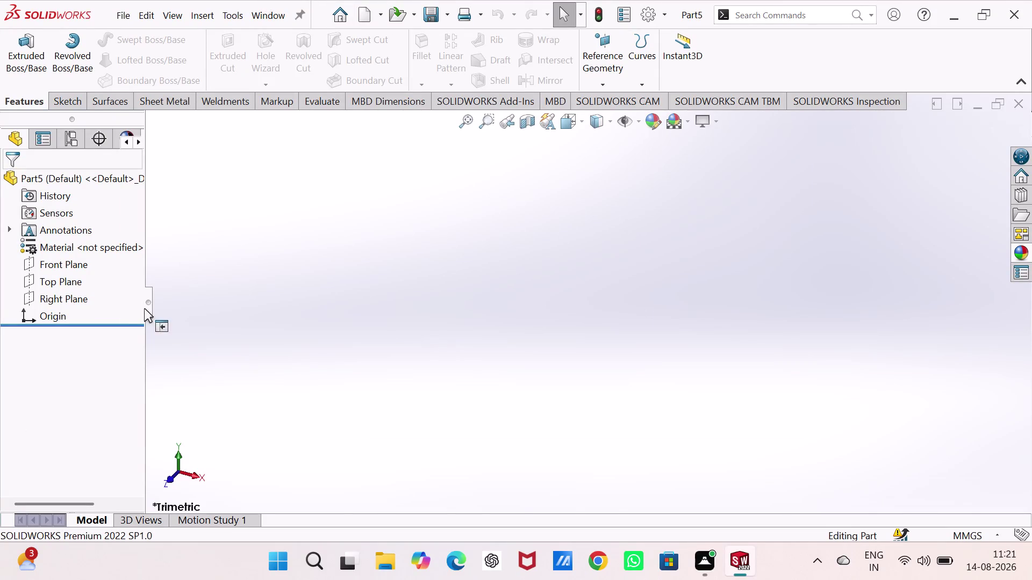
Draw a six-sided polygon centred at the origin in a new Top Plane sketch.
click(82, 283)
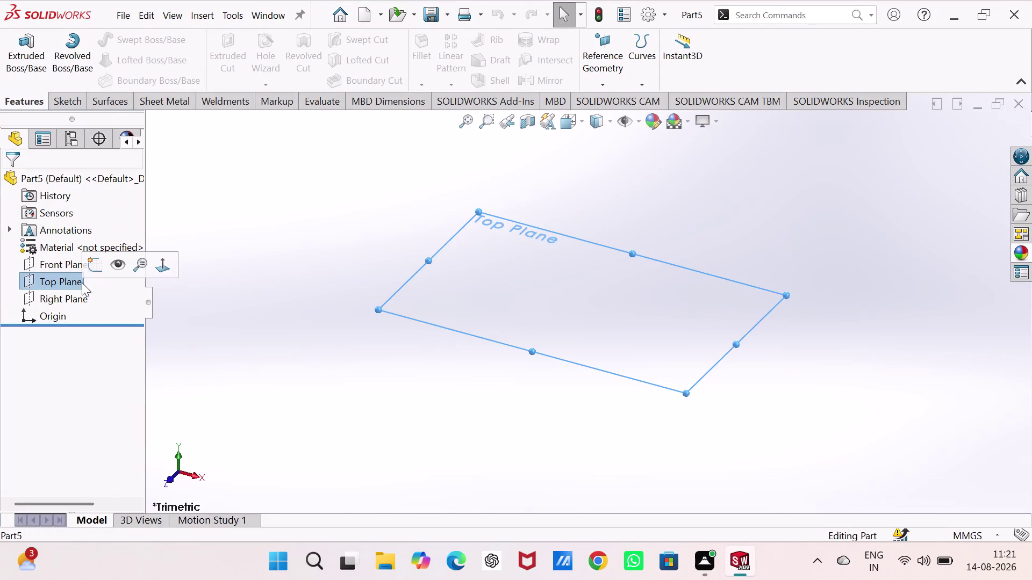
click(90, 262)
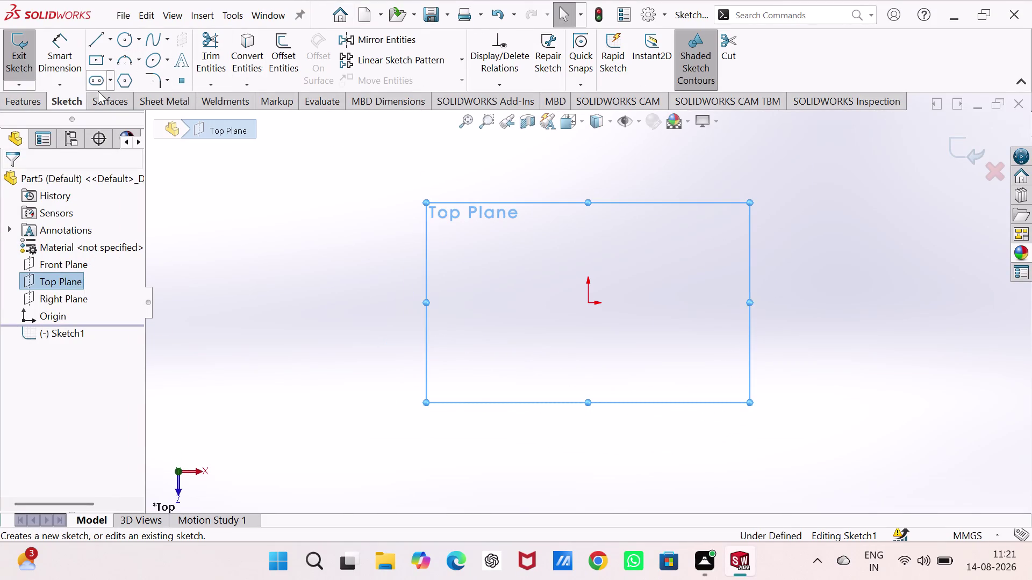
click(129, 81)
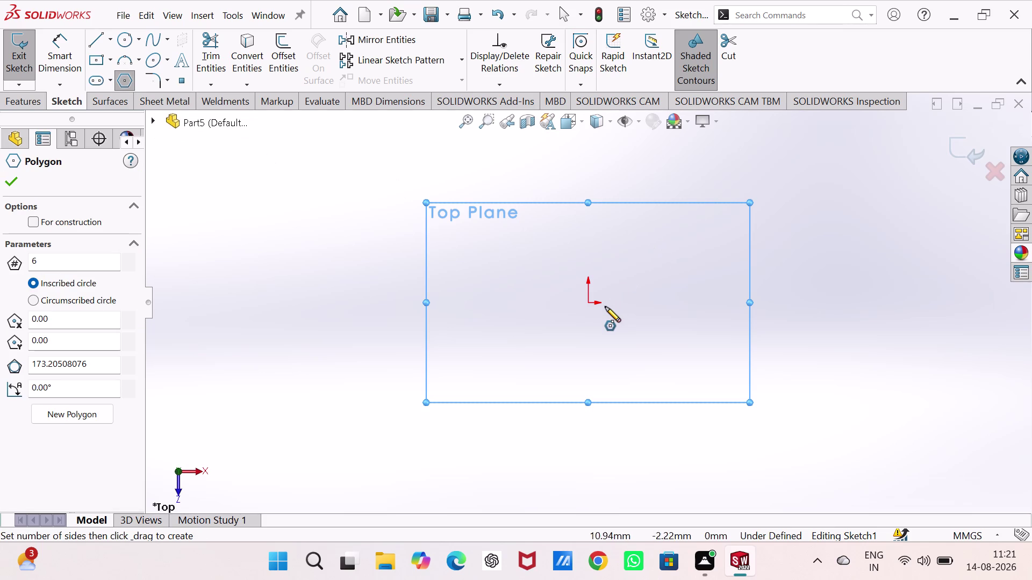
click(589, 302)
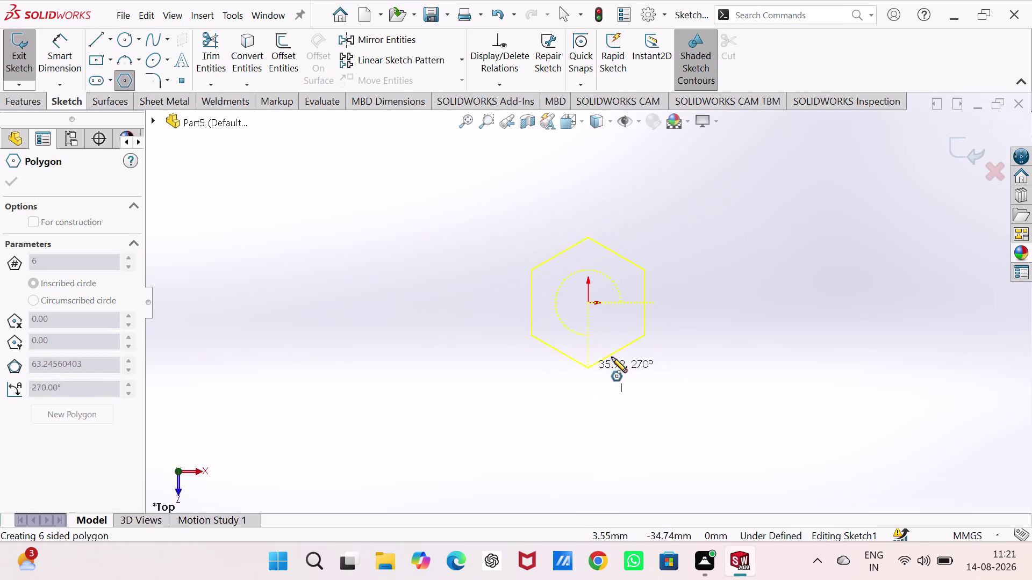
click(668, 305)
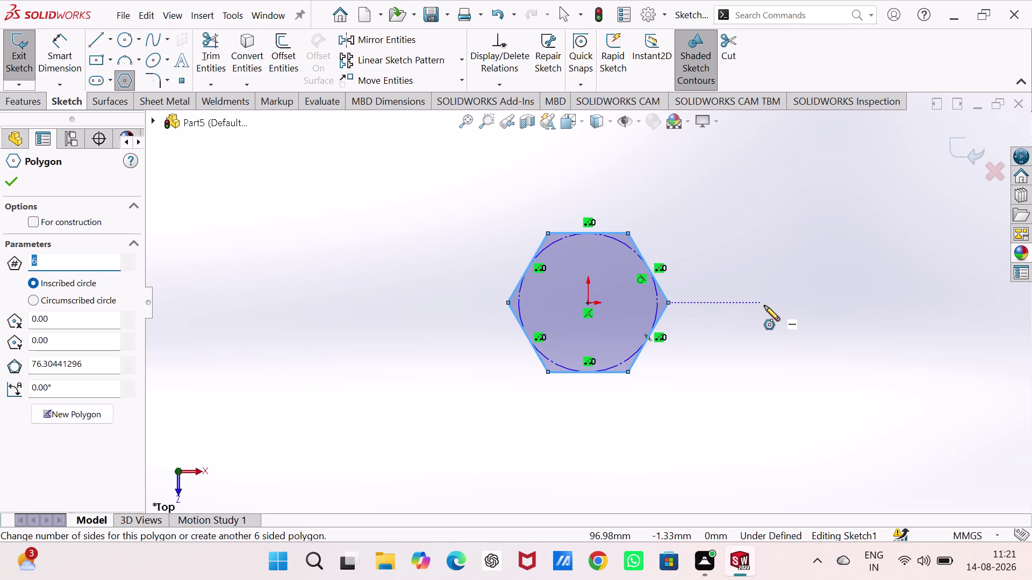
right_drag(765, 277, 774, 66)
Dimension the hexagon's bottom side at 10 mm.
click(611, 373)
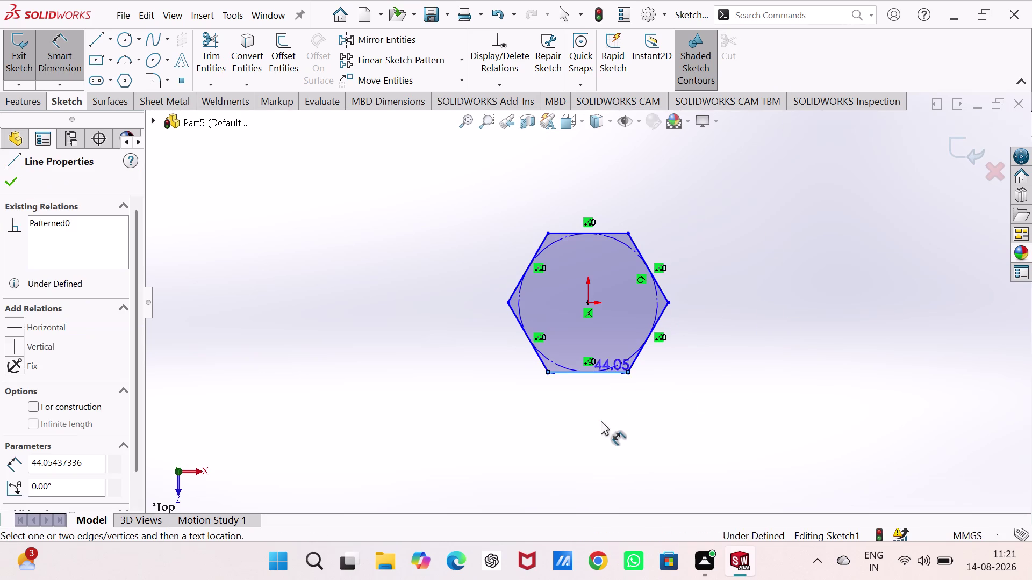
click(597, 427)
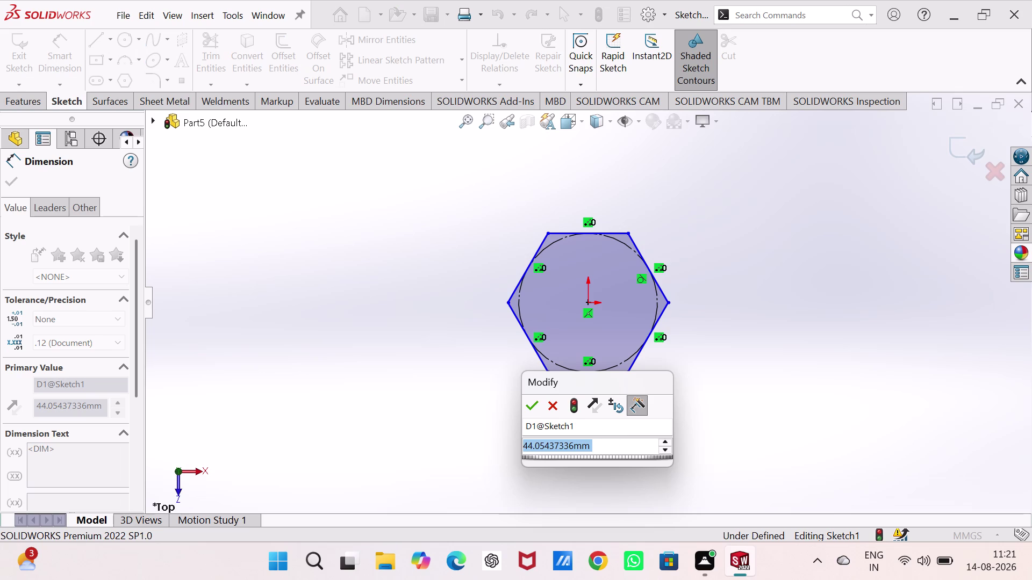
text(10)
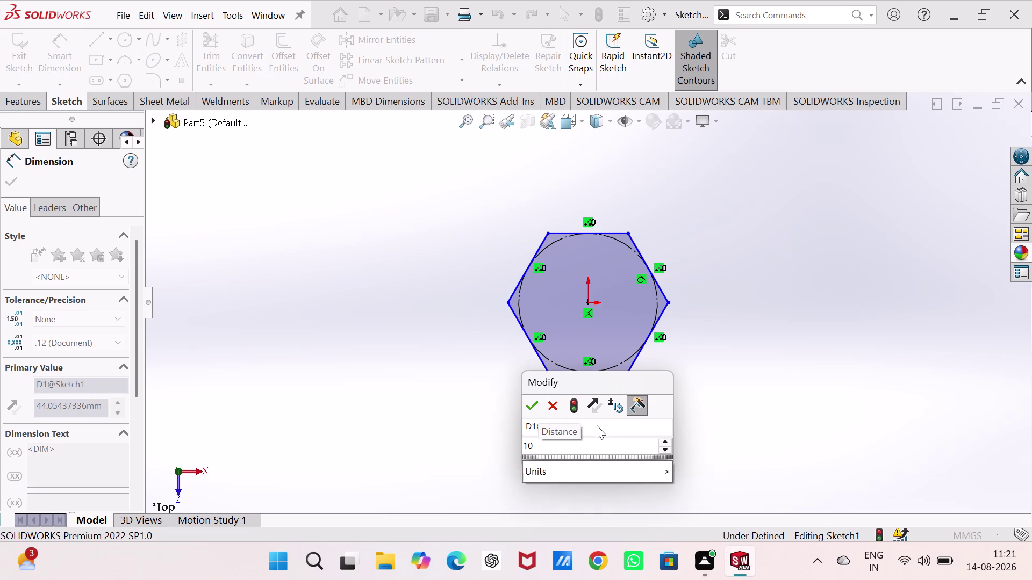
key(Return)
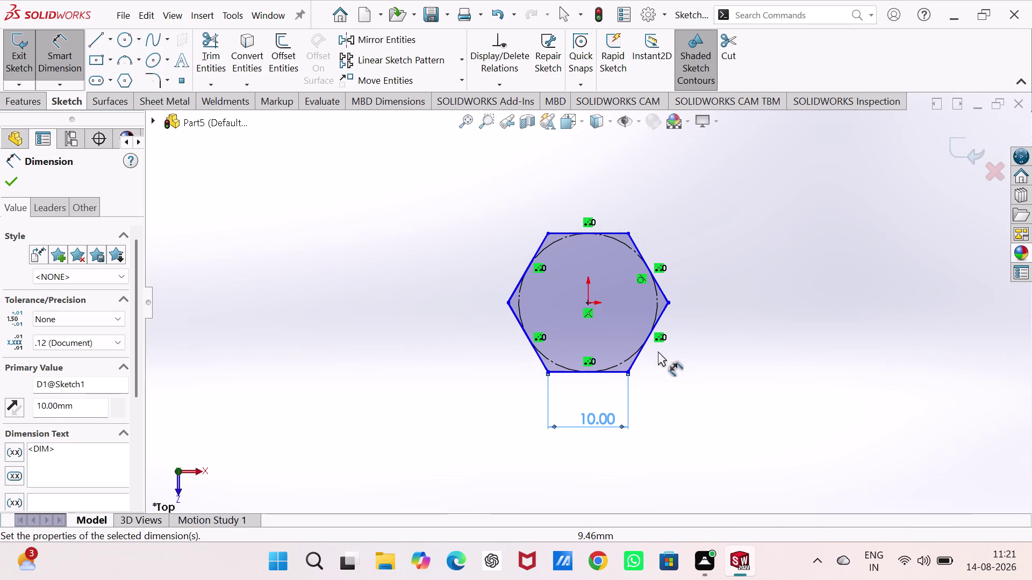
key(Escape)
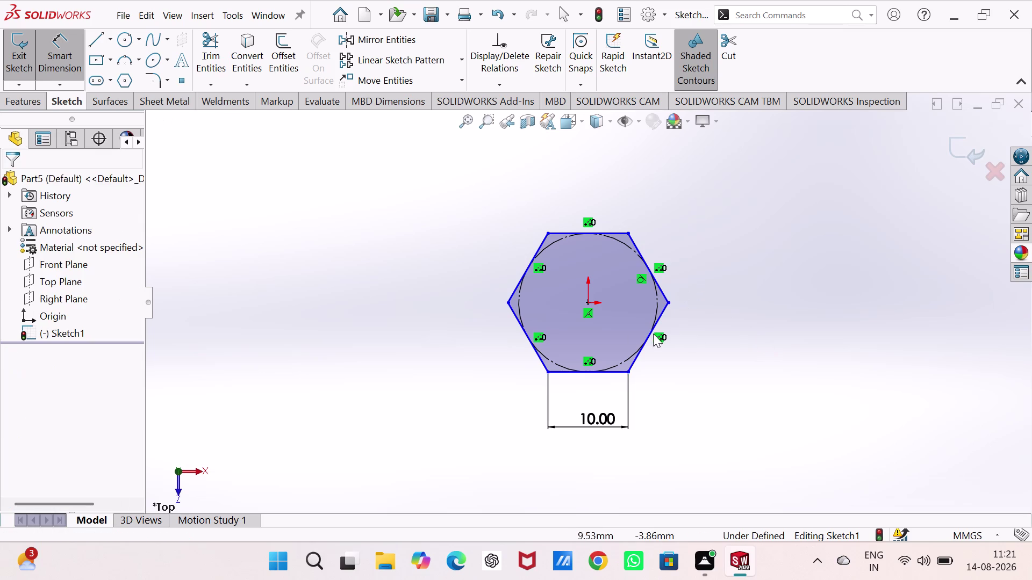
Select the hexagon's sides and a sketch point, then clear the selection.
click(584, 304)
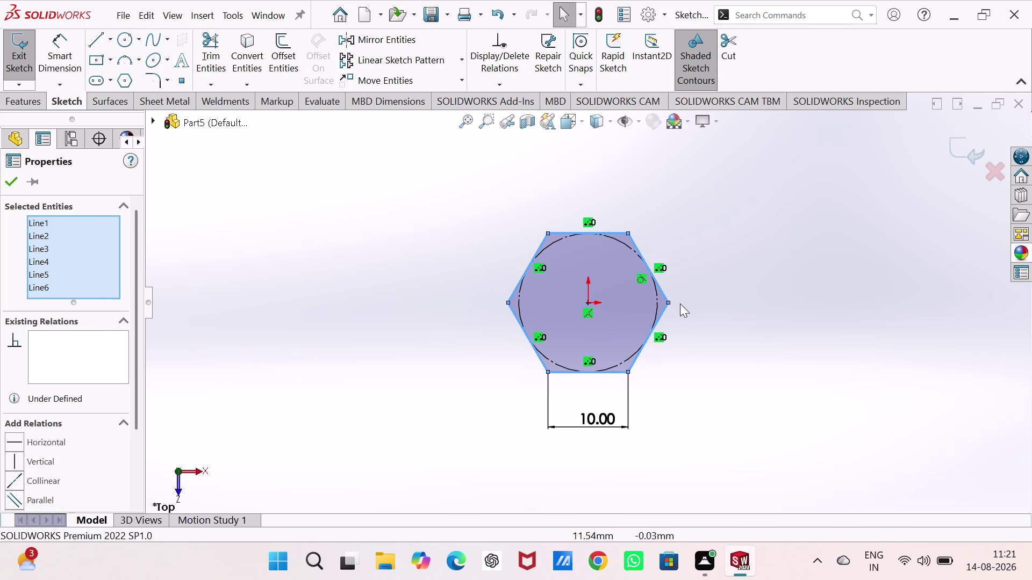
click(667, 304)
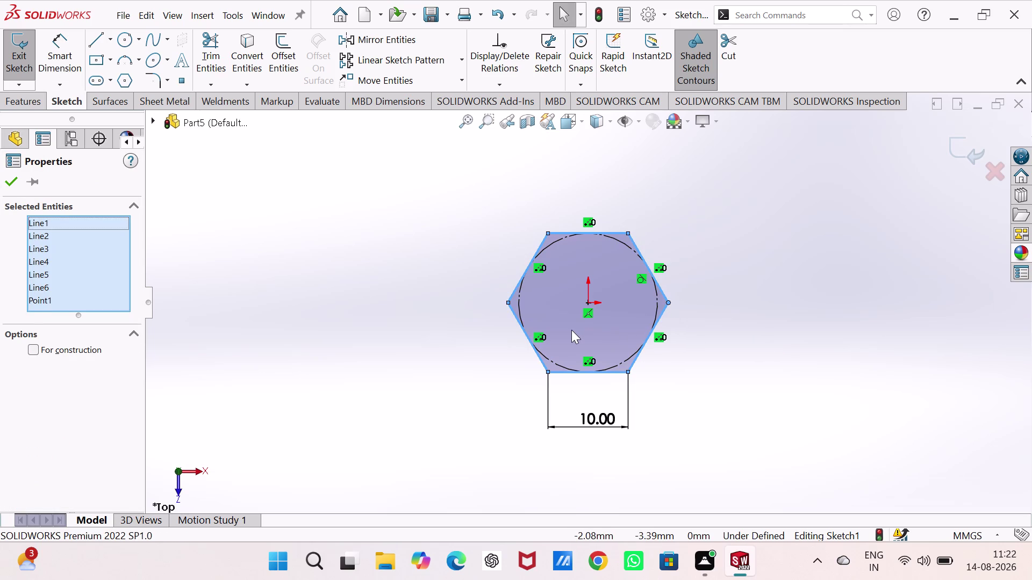
key(Escape)
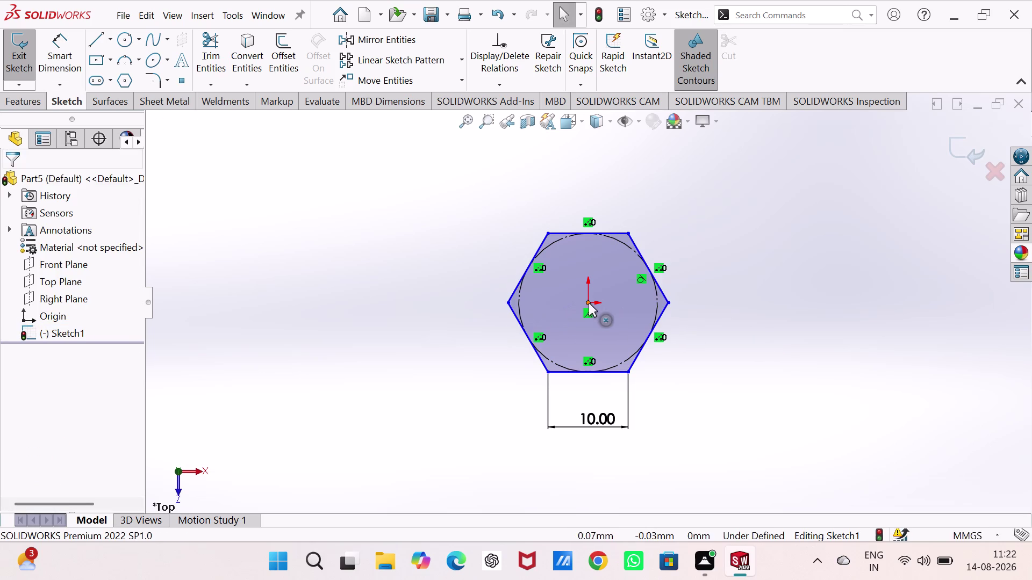
click(587, 303)
key(Escape)
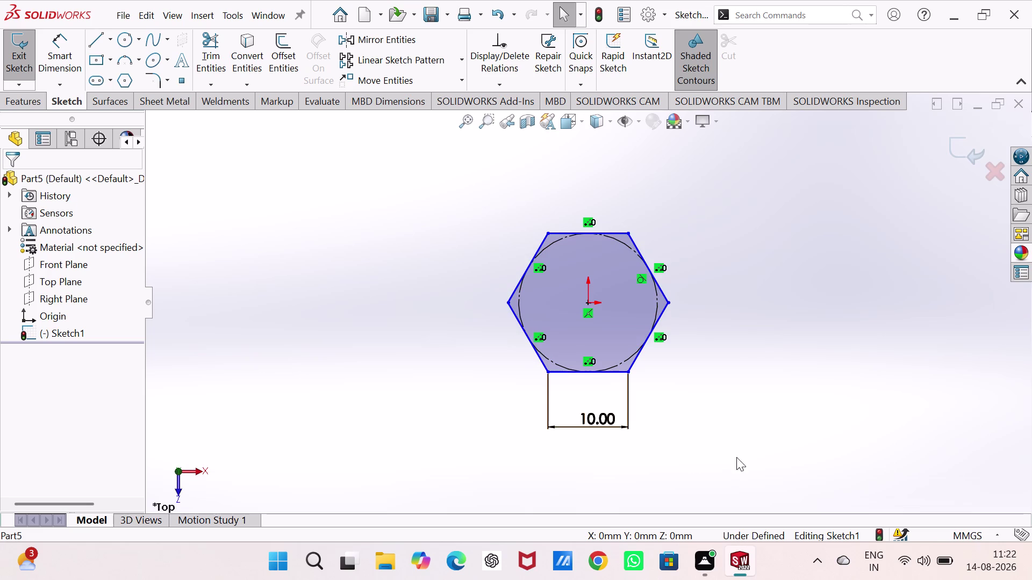
right_drag(896, 284, 866, 186)
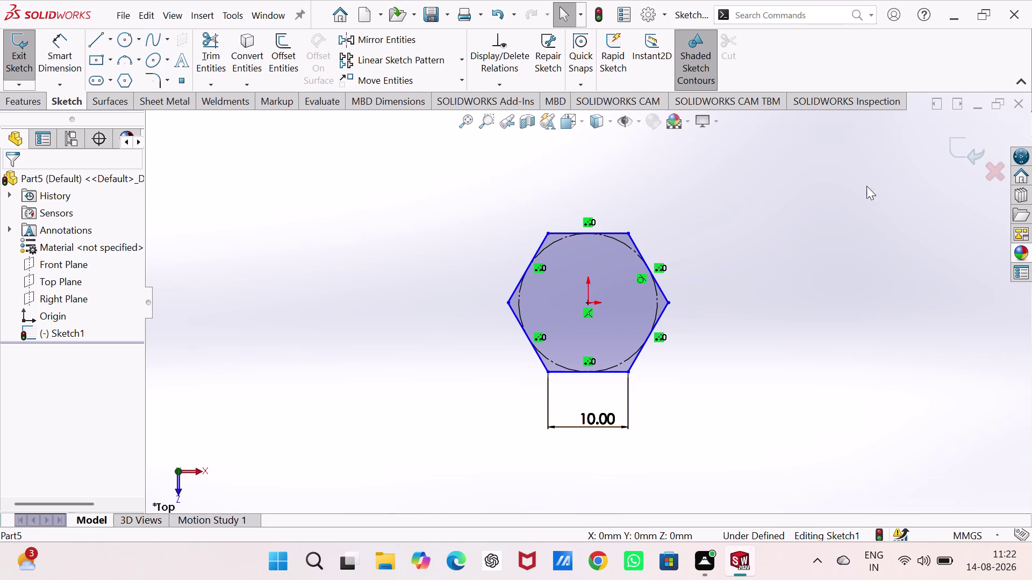
Cancel an origin-to-corner dimension and undo the 10 mm side dimension, restoring 44.05.
right_drag(866, 186, 782, 55)
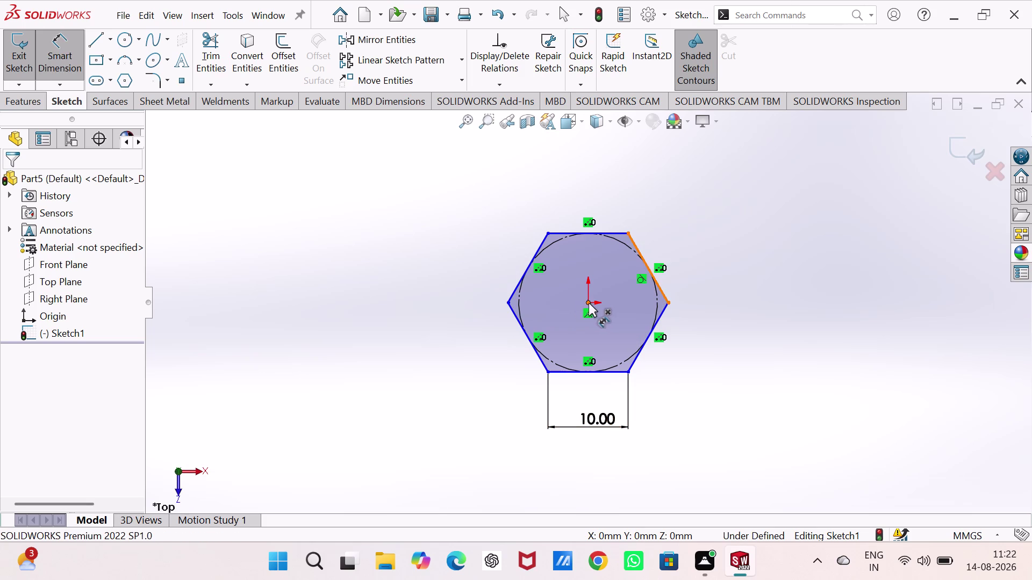
click(589, 303)
click(670, 301)
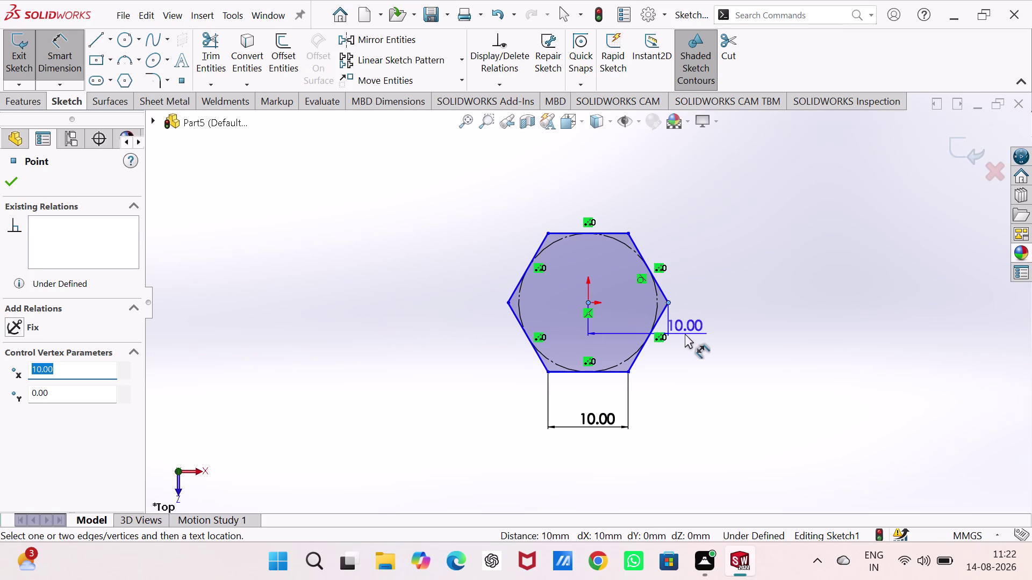
key(Escape)
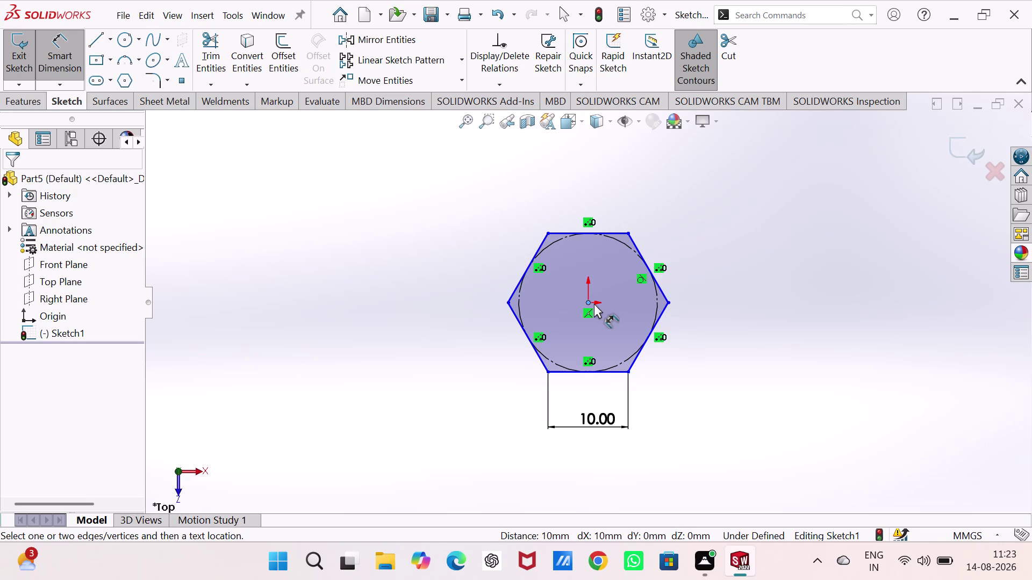
key(ctrl+z)
Remove the 44.05 side dimension with an undo.
scroll(up, 3)
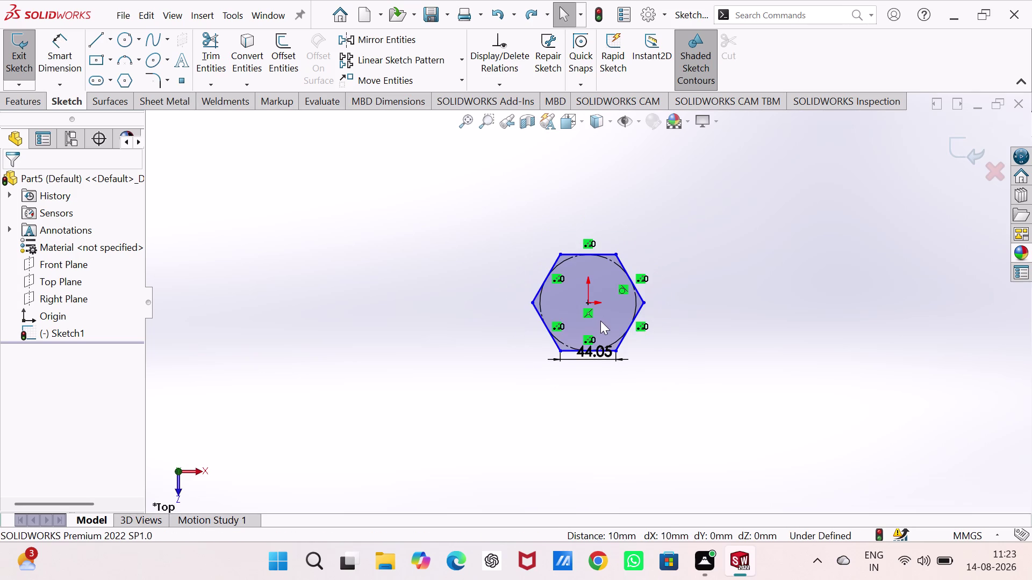
scroll(up, 3)
scroll(down, 3)
scroll(down, 3)
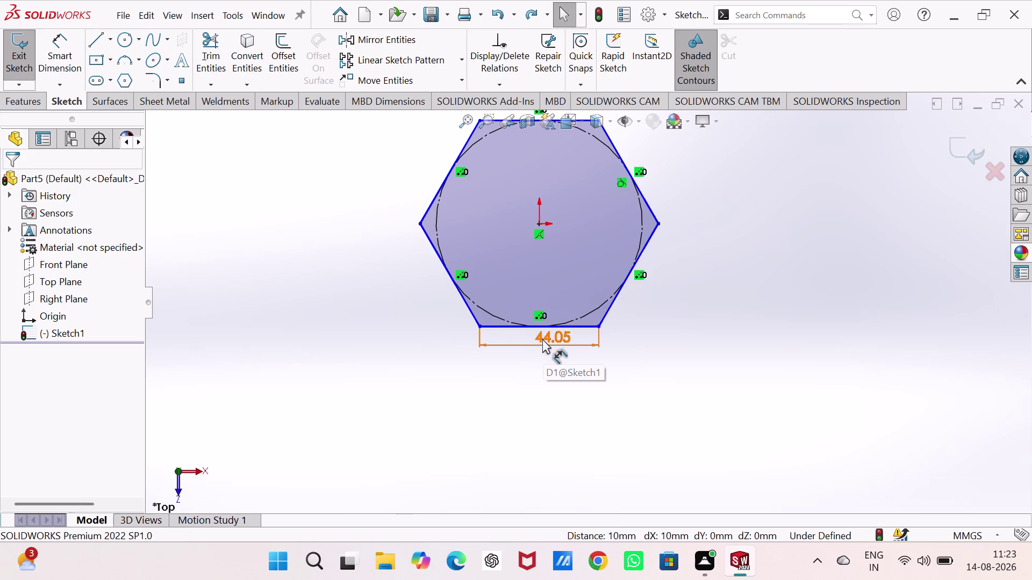
key(ctrl+z)
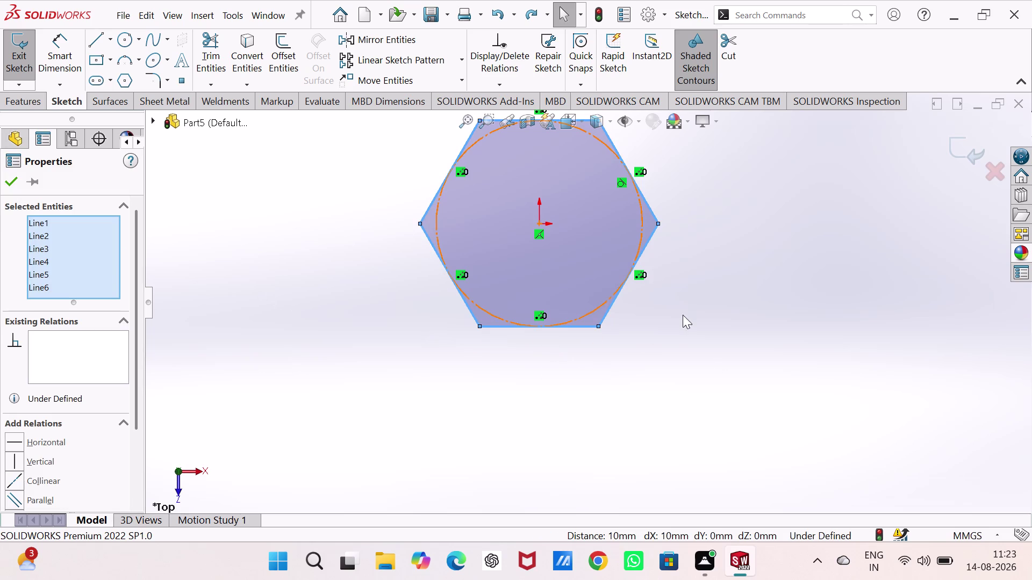
Dimension the hexagon's left and right corners 10 mm apart.
right_drag(365, 366, 322, 129)
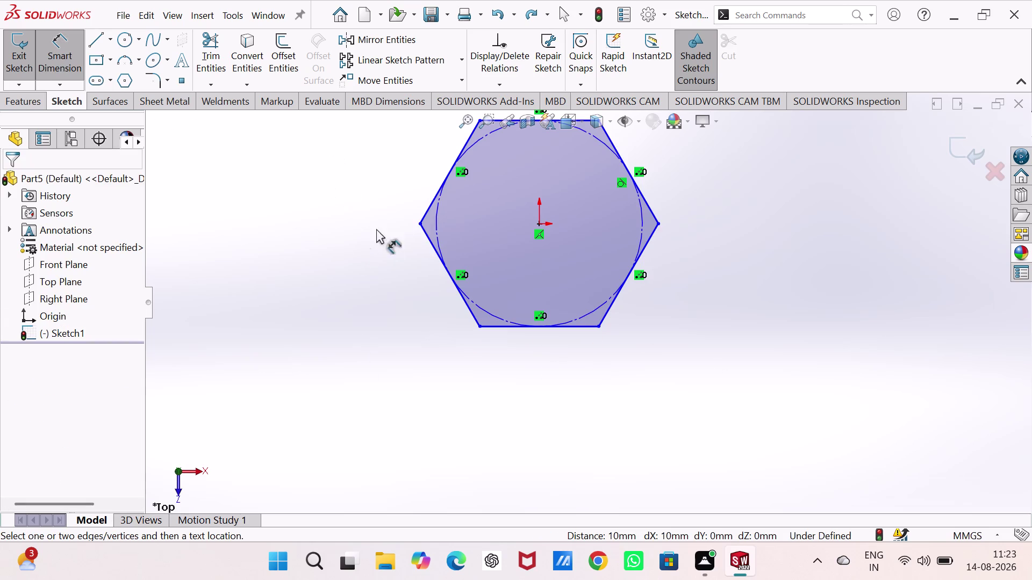
click(419, 223)
click(658, 224)
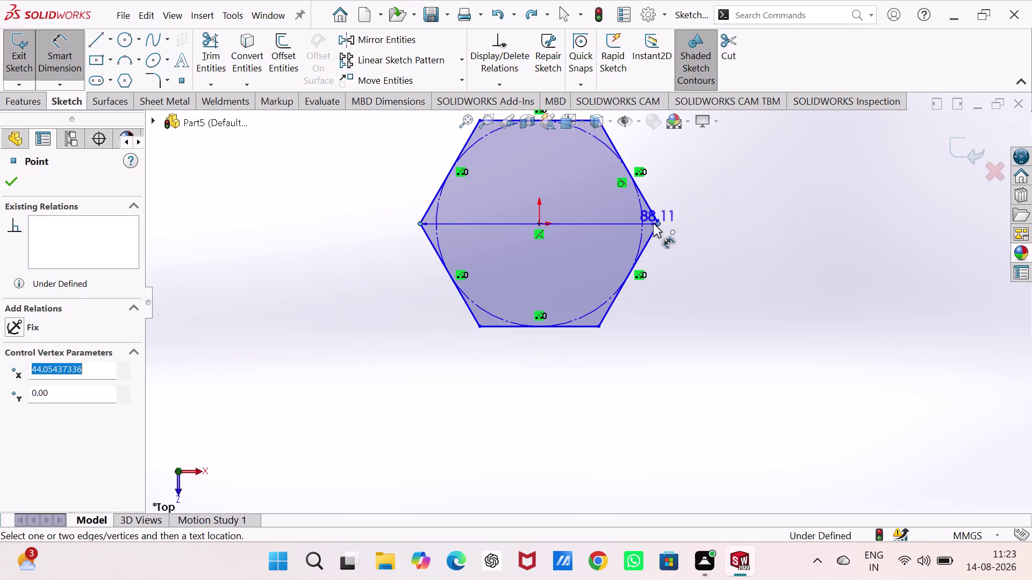
scroll(up, 3)
scroll(up, 3)
click(561, 164)
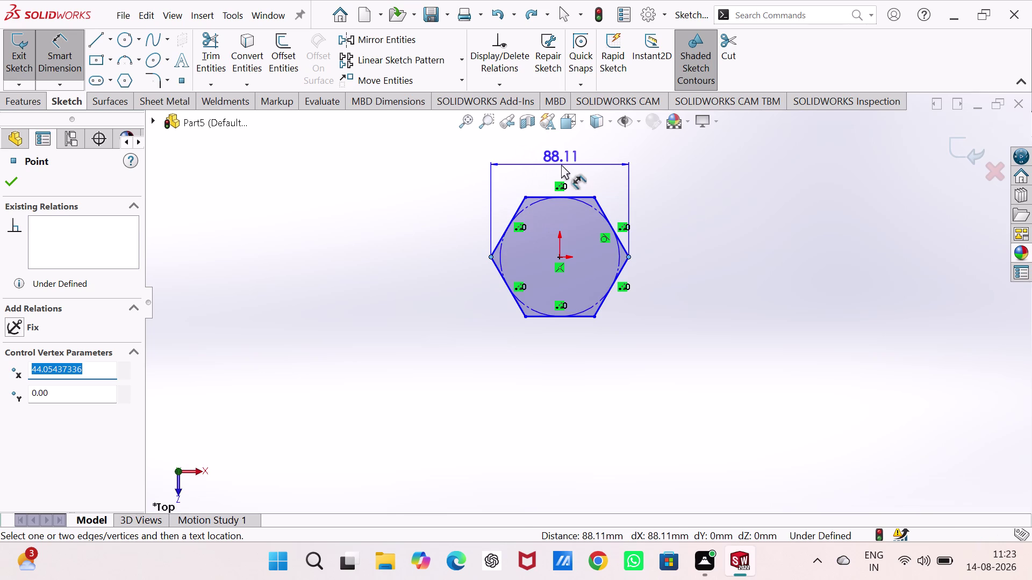
text(1)
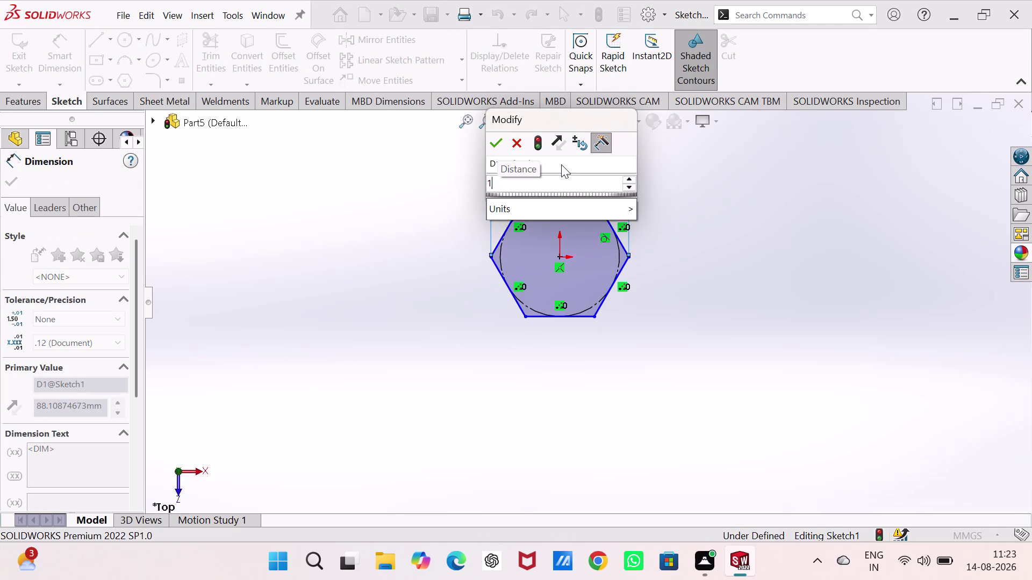
text(0)
key(Return)
Select the hexagon's centre point, then clear the selection.
click(678, 235)
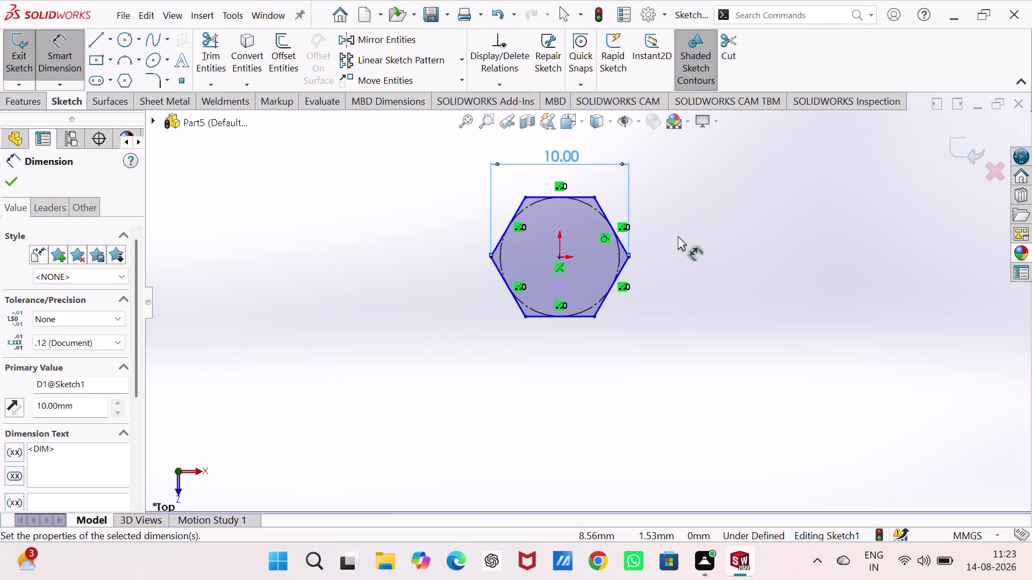
click(559, 255)
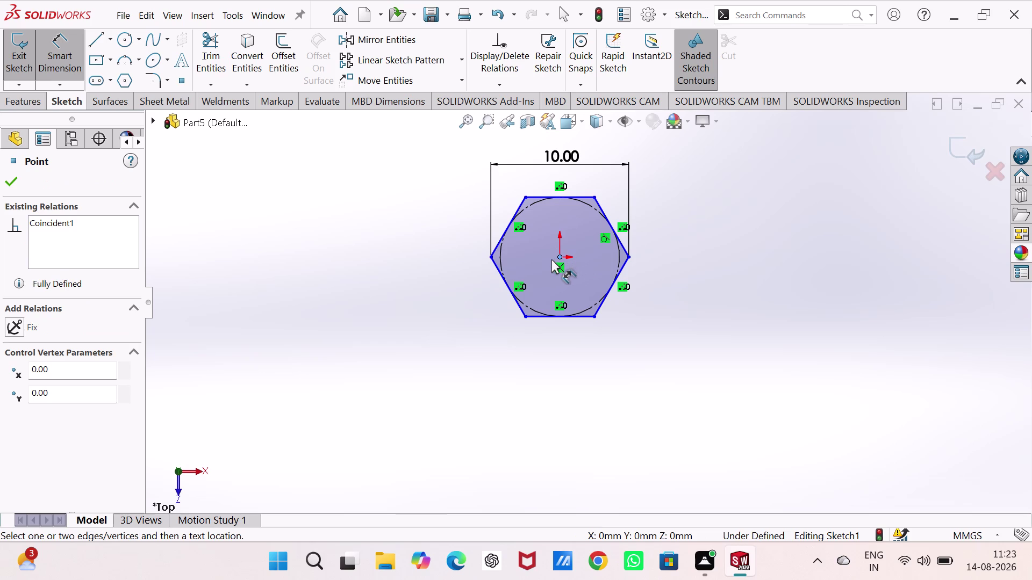
key(Escape)
key(Escape)
scroll(up, 3)
scroll(down, 3)
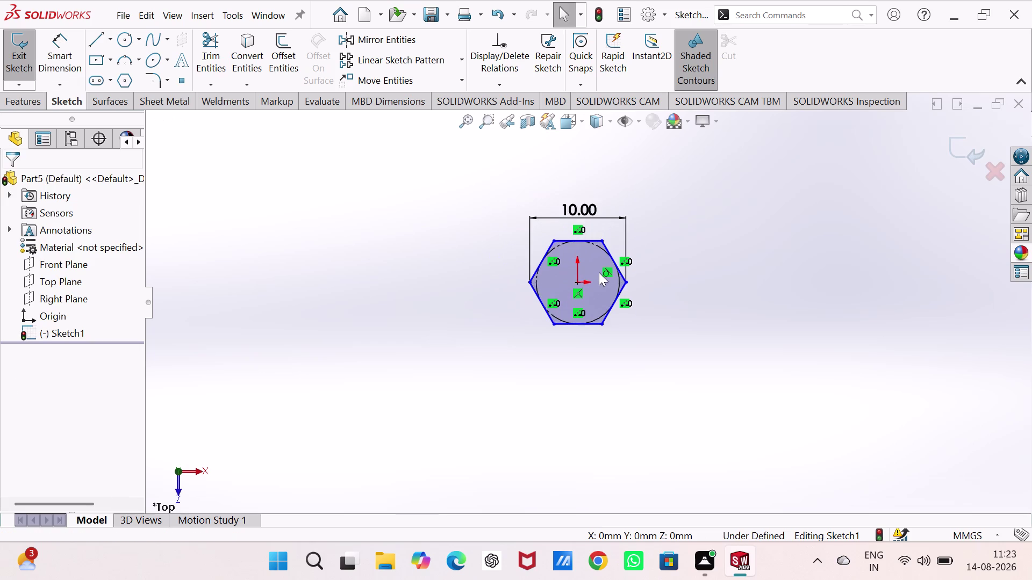
Select and drag the hexagon's centre point to check the sketch.
scroll(down, 3)
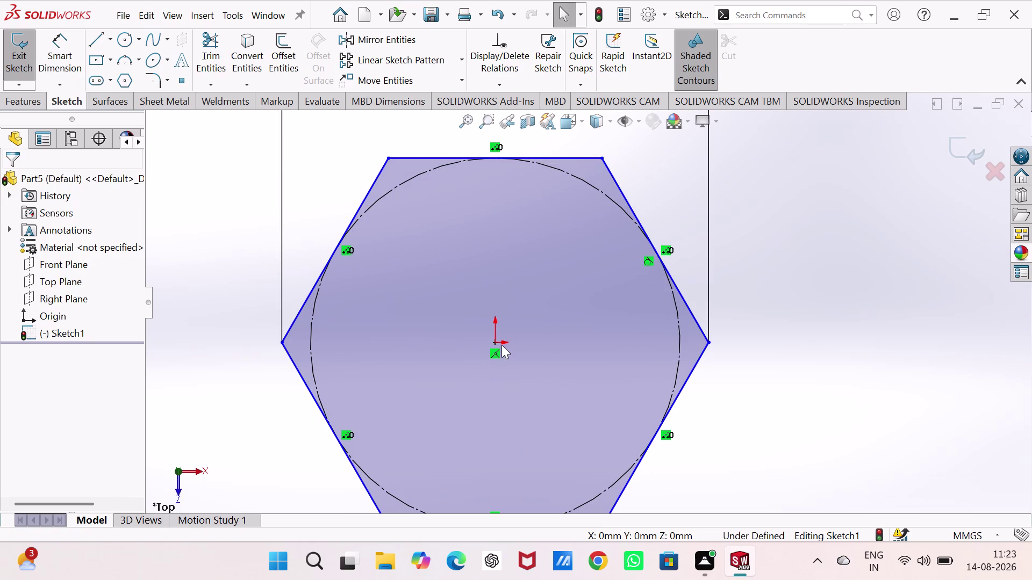
click(496, 343)
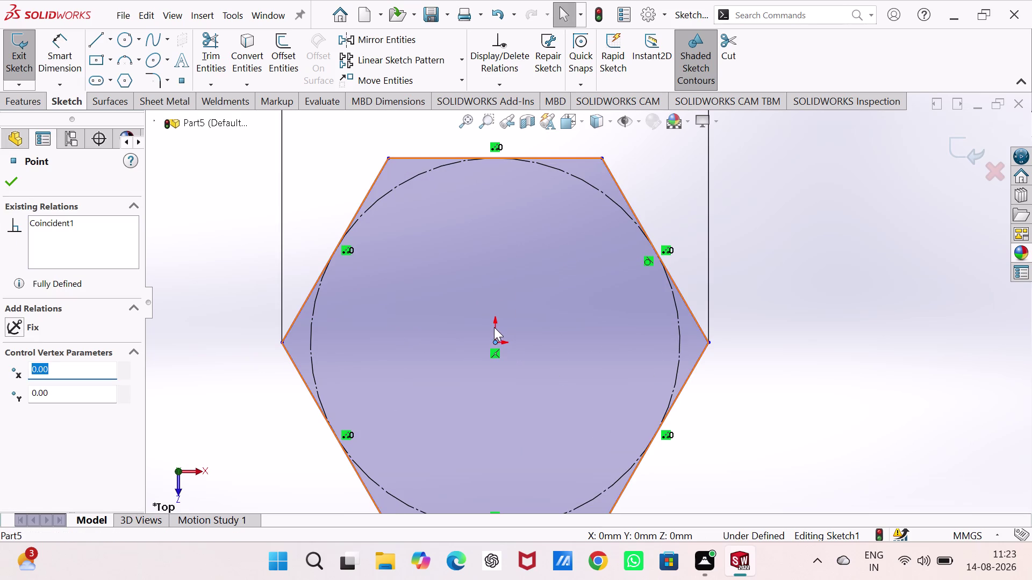
click(935, 259)
drag(495, 343, 442, 348)
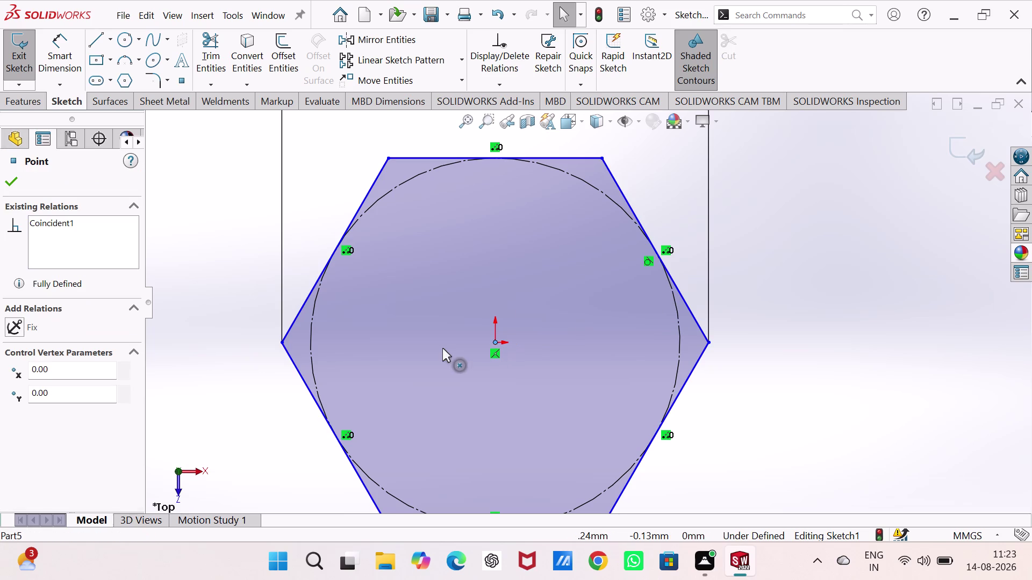
drag(442, 348, 547, 305)
scroll(up, 3)
scroll(down, 3)
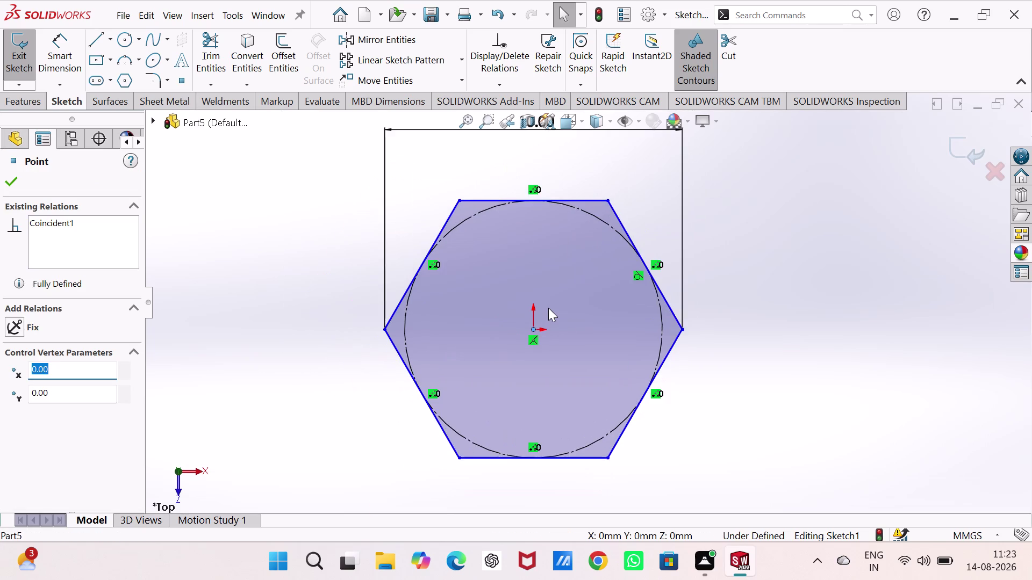
scroll(down, 3)
scroll(up, 3)
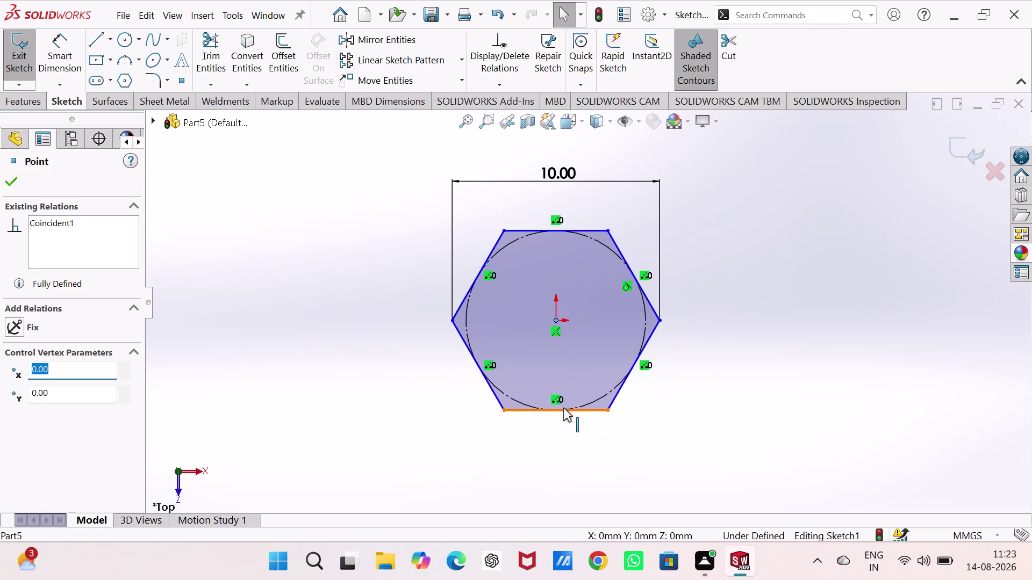
Make the hexagon's bottom edge horizontal and exit the sketch.
drag(563, 408, 651, 377)
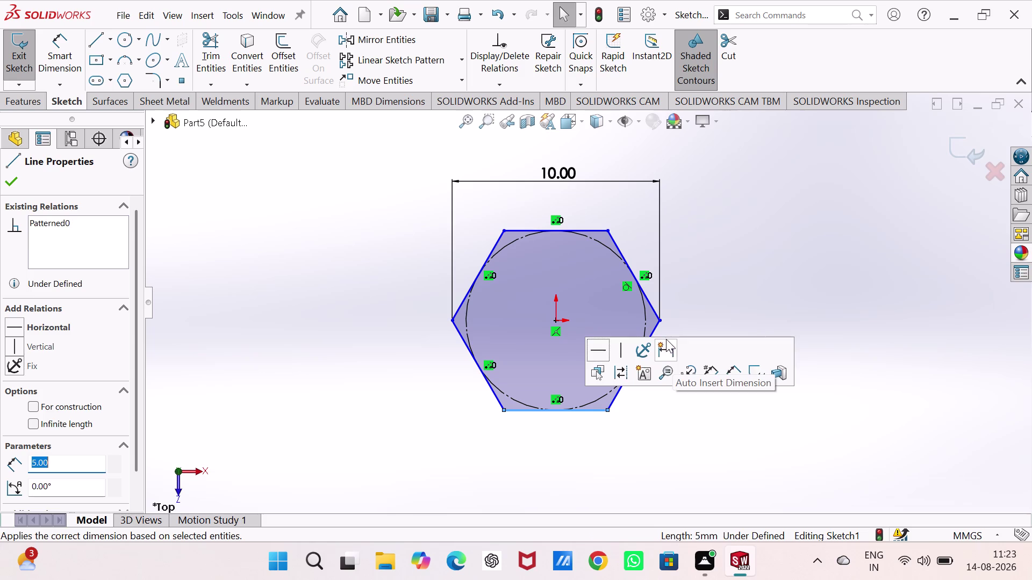
click(698, 284)
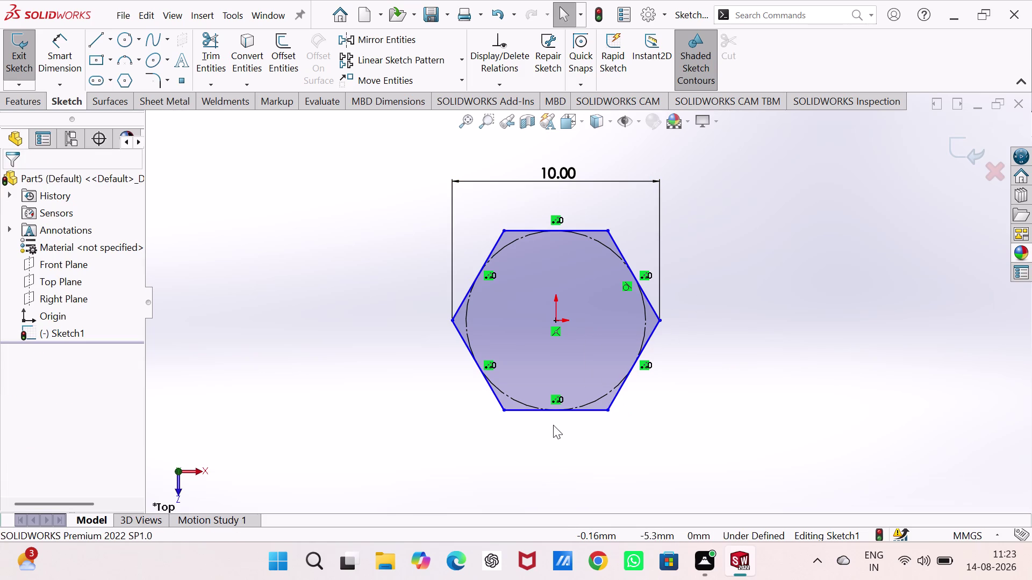
click(555, 411)
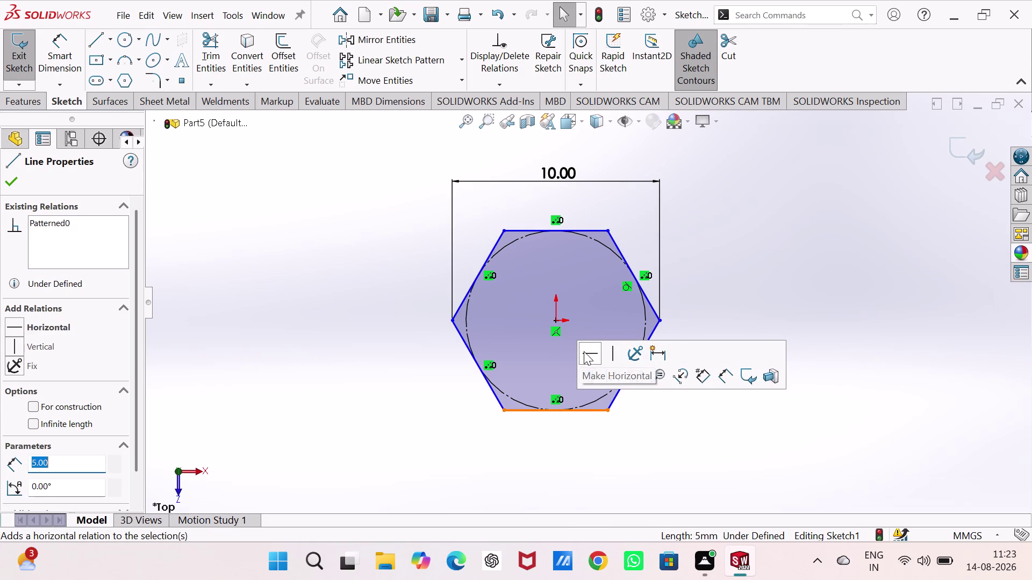
click(584, 351)
click(701, 236)
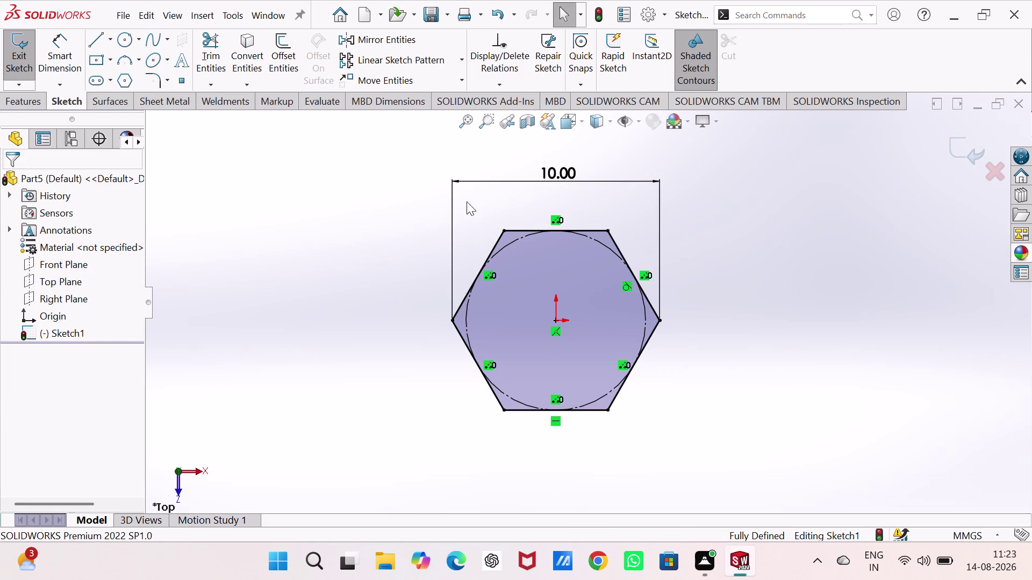
click(25, 51)
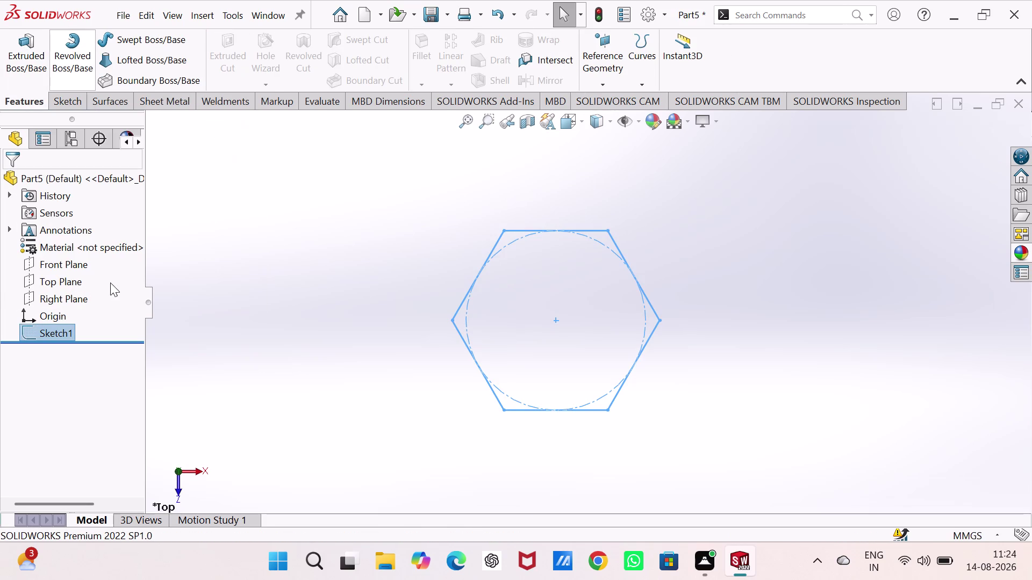
Extrude the hexagon 4 mm in the reversed direction, viewed isometrically.
key(ctrl+7)
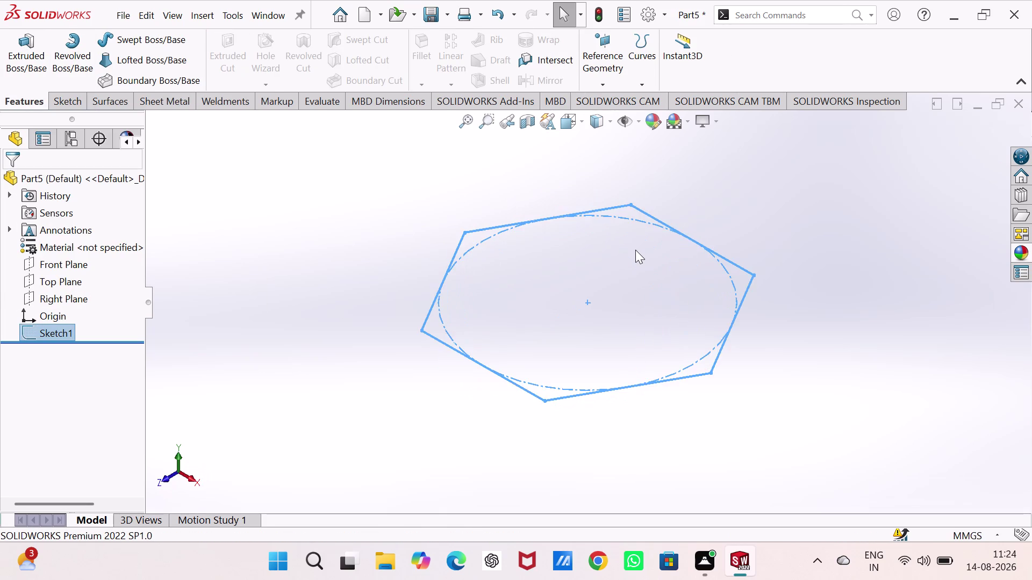
click(23, 35)
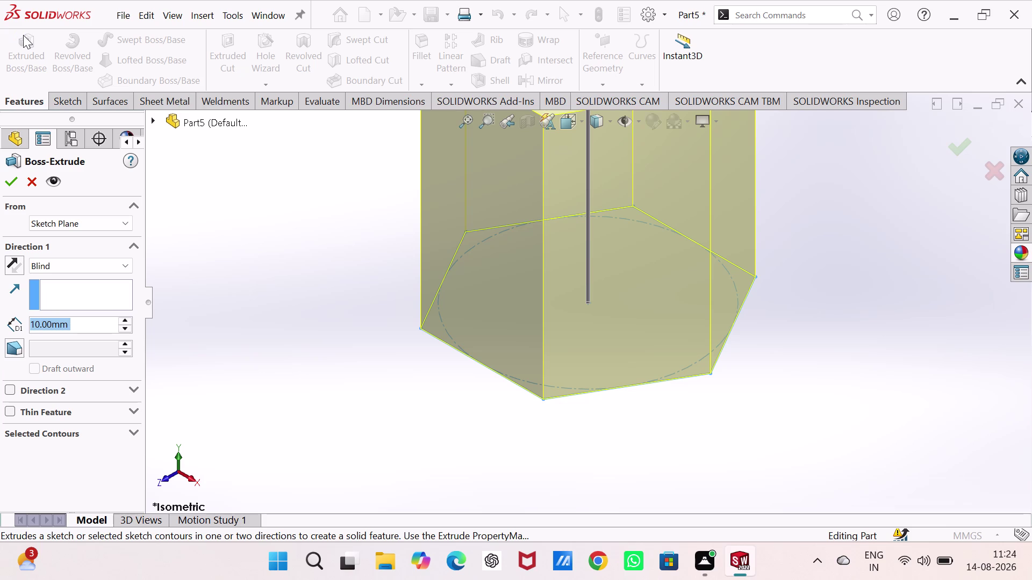
key(4)
key(Return)
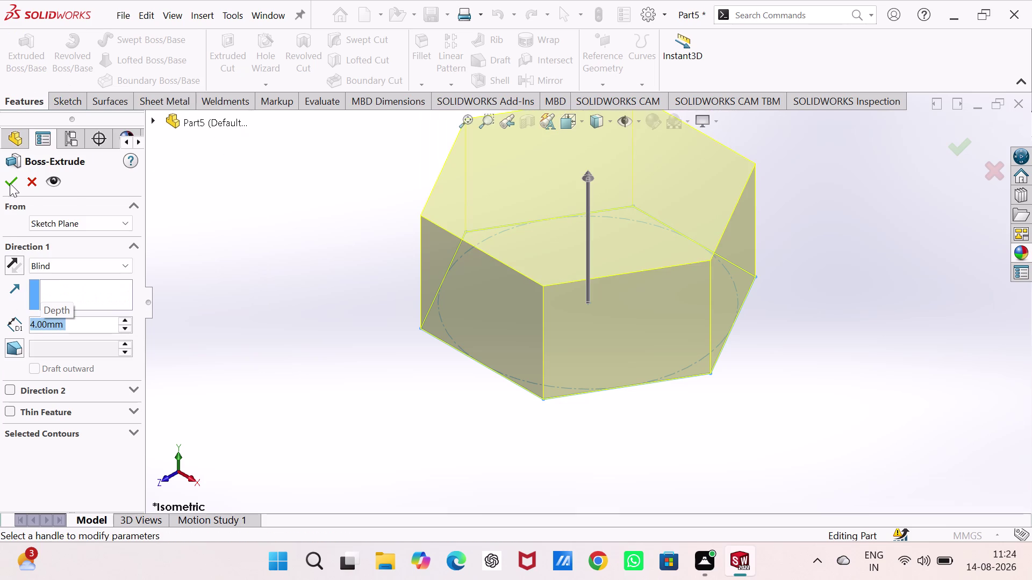
click(9, 259)
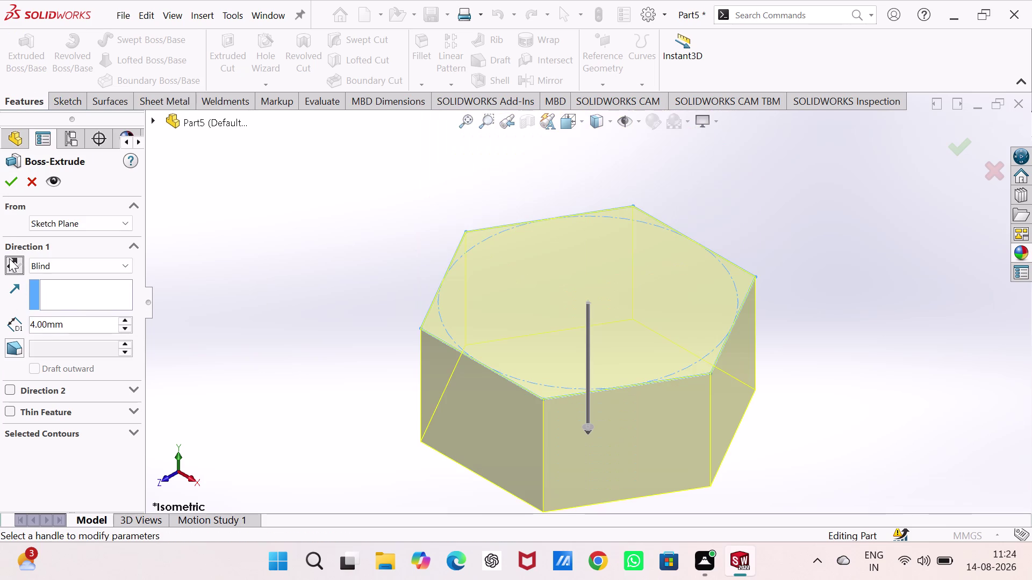
click(15, 184)
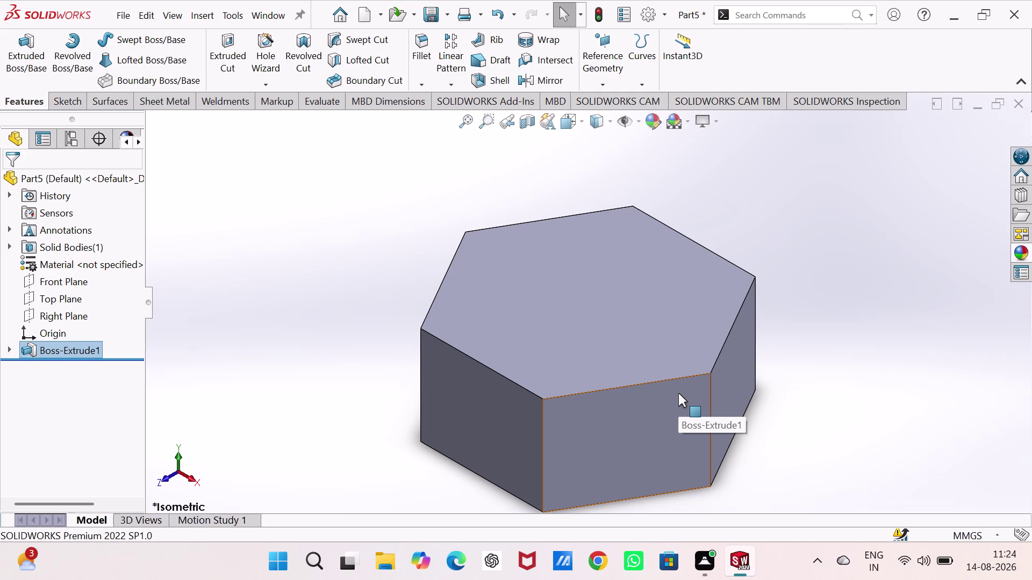
click(521, 416)
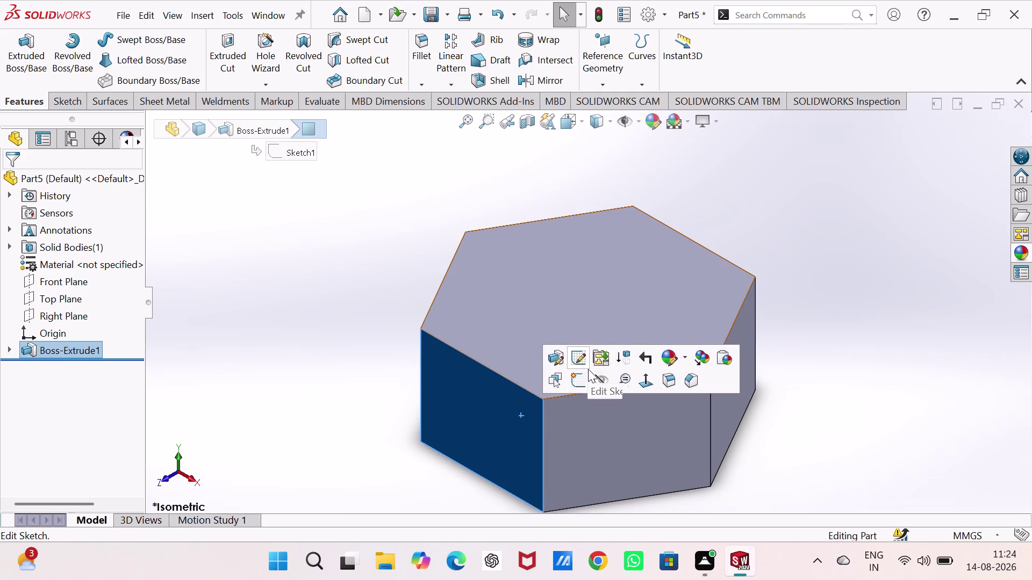
Draw a closed triangle at the top-right corner of a new side-face sketch.
click(586, 383)
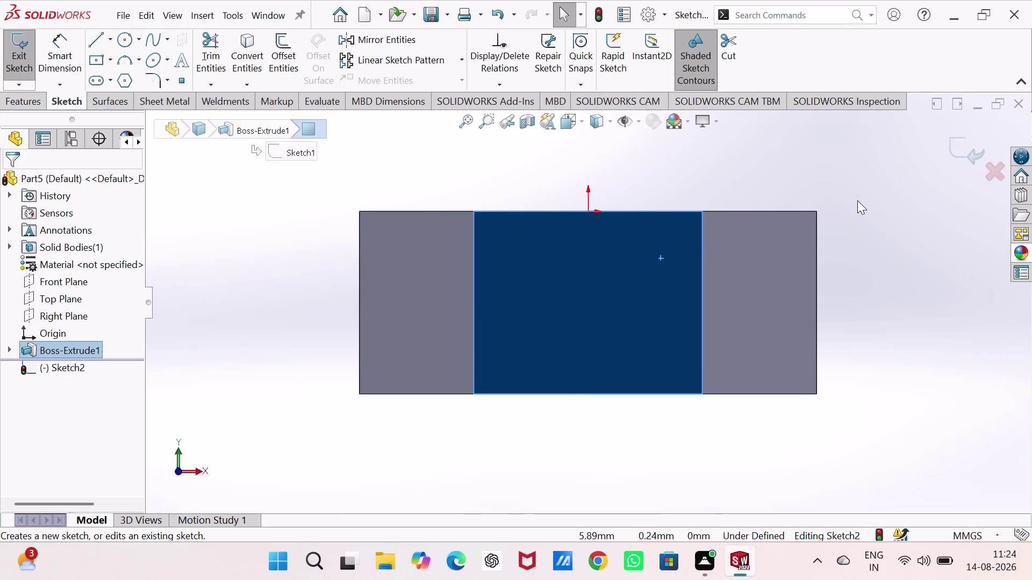
click(881, 179)
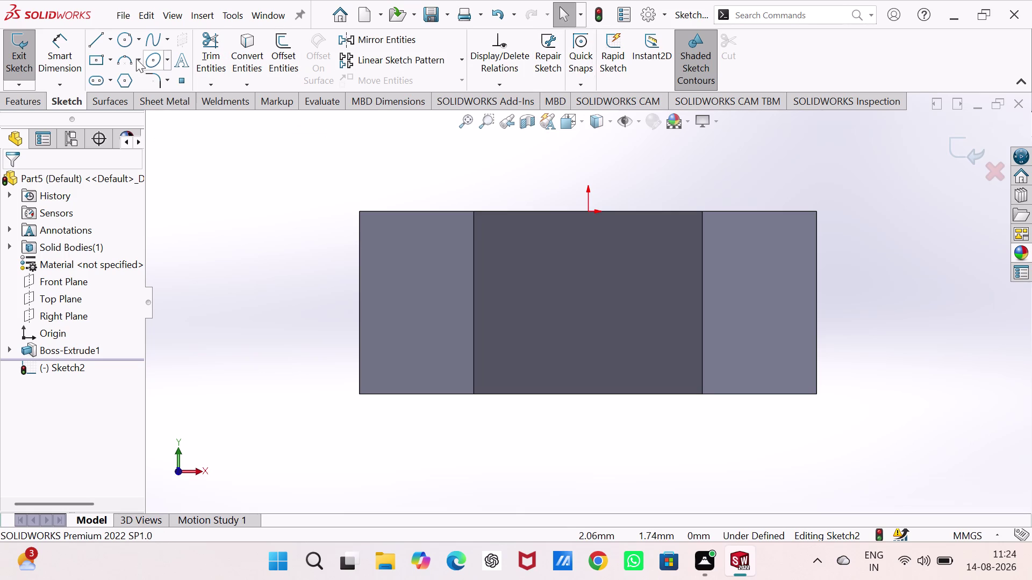
click(95, 38)
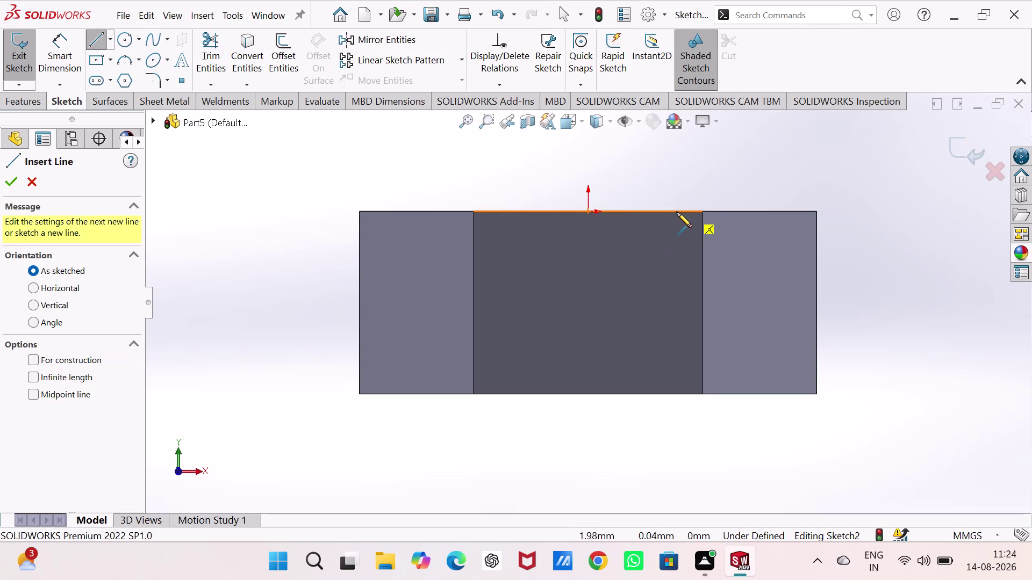
click(663, 211)
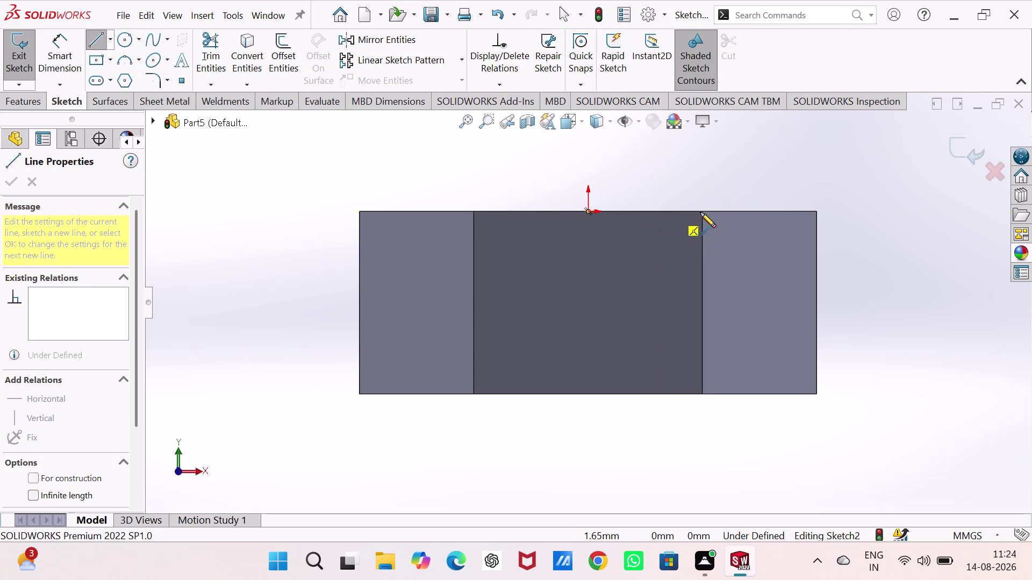
click(700, 212)
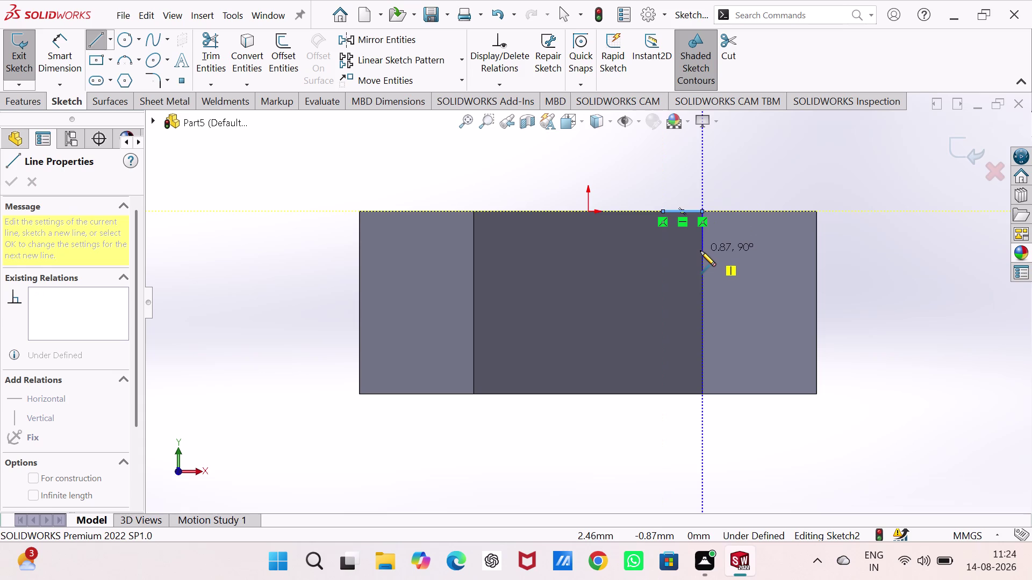
click(701, 252)
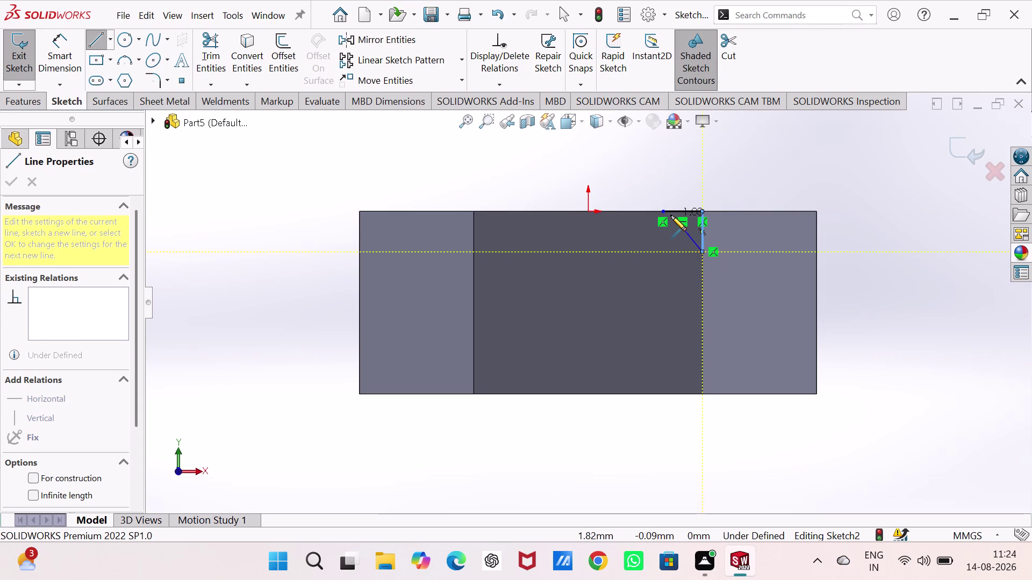
click(664, 213)
right_drag(875, 312, 878, 187)
click(686, 211)
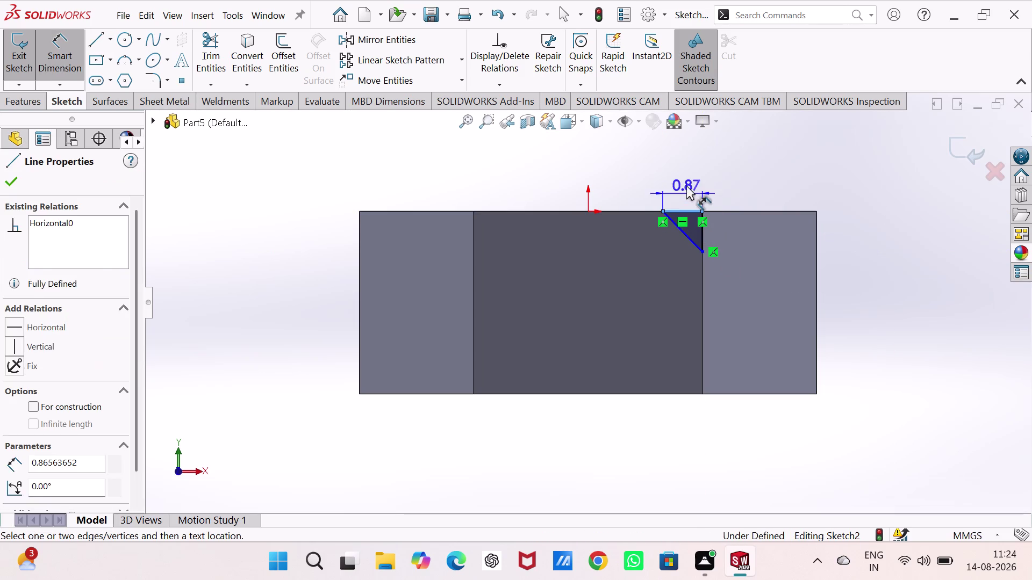
Dimension the triangle's top edge, adjusting its width from 5 to 2 to 1 mm.
click(686, 185)
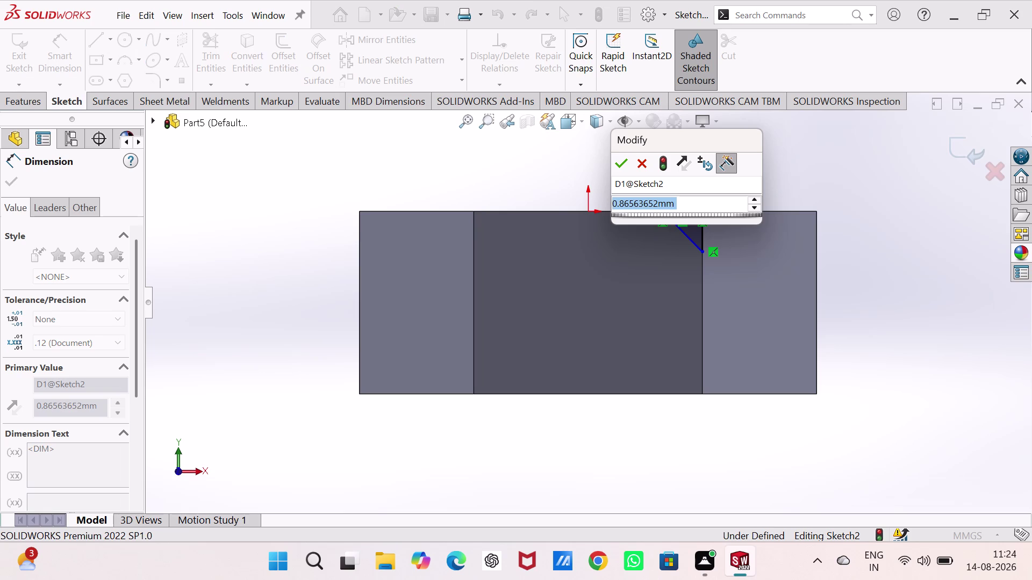
key(5)
key(Return)
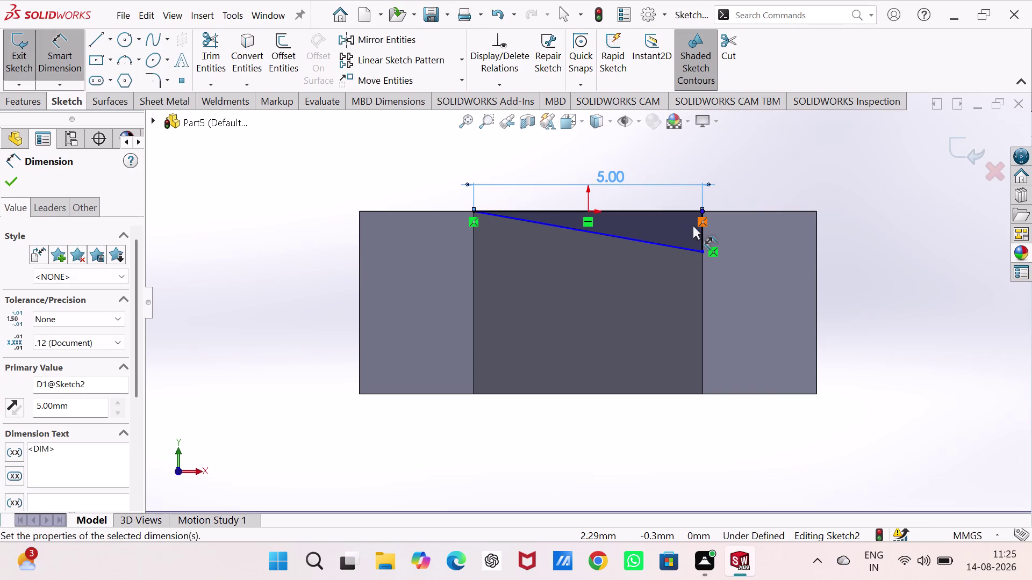
double_click(601, 178)
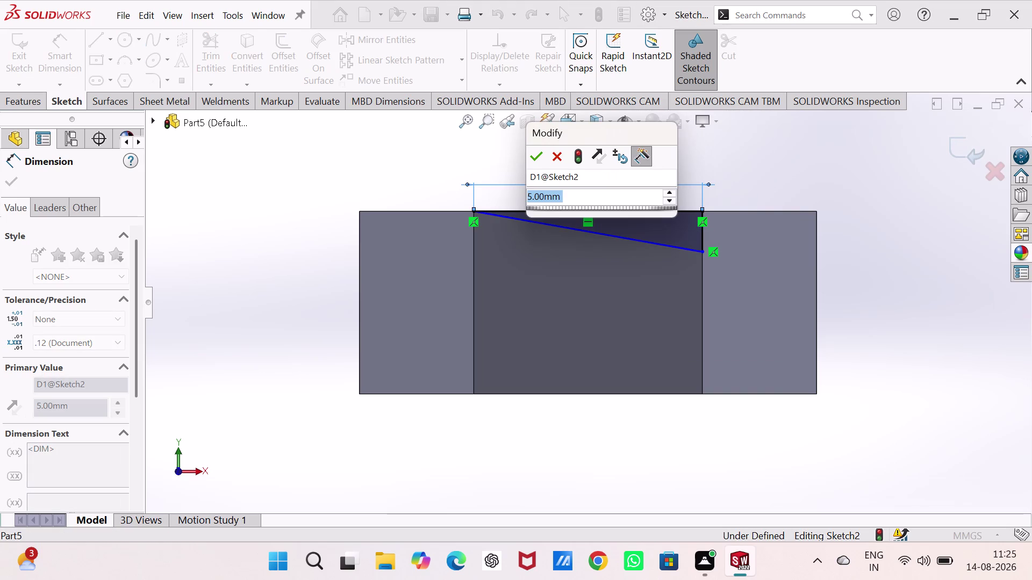
key(2)
key(Return)
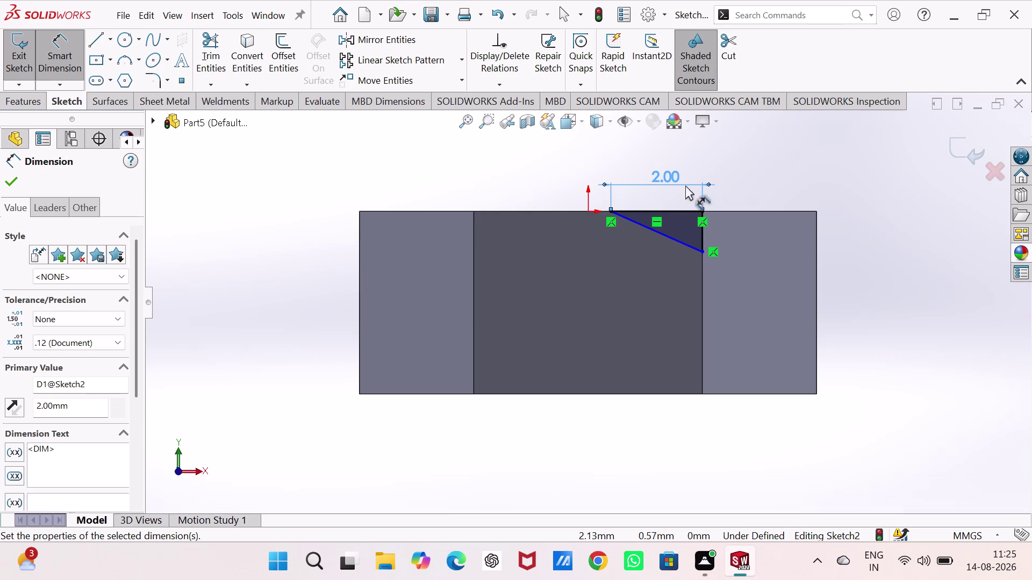
double_click(673, 172)
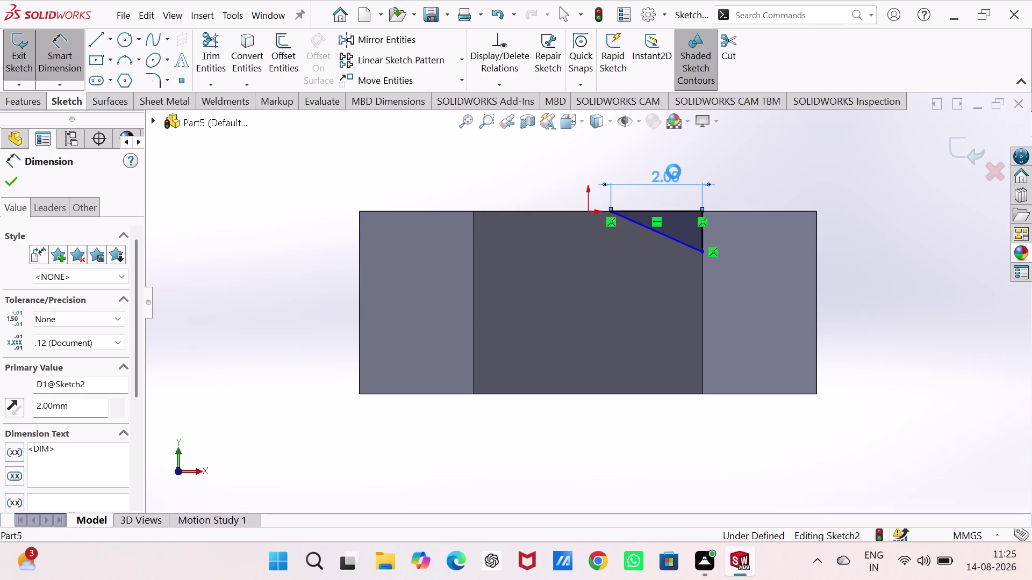
key(1)
key(Return)
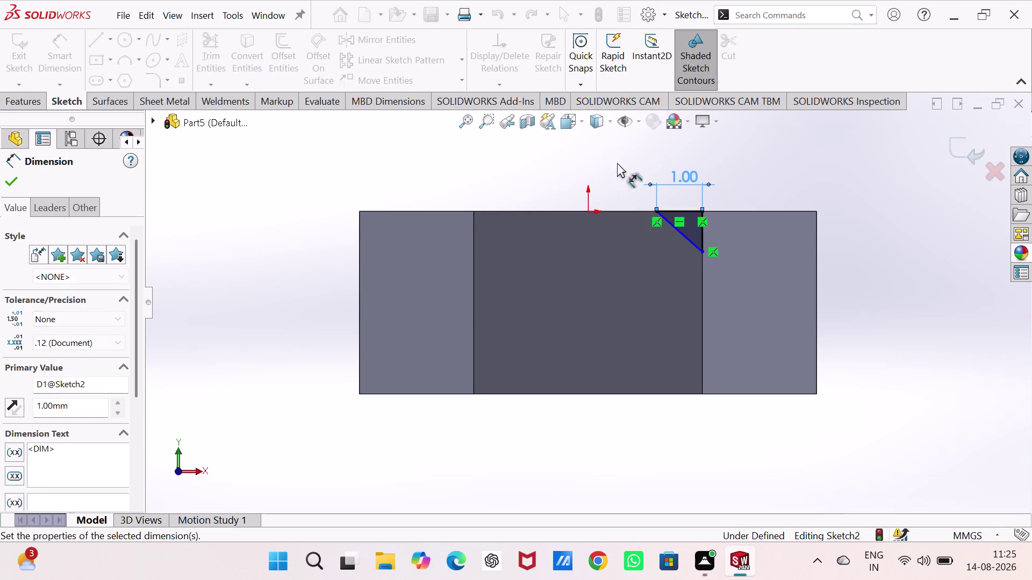
Dimension the triangle's vertical edge at 1 mm and close the sketch.
click(703, 239)
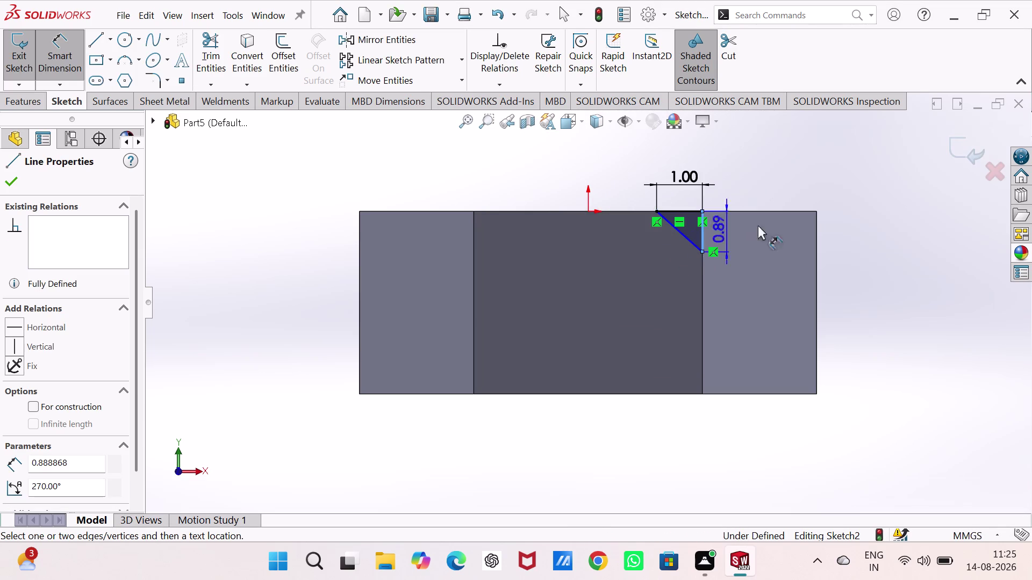
click(846, 233)
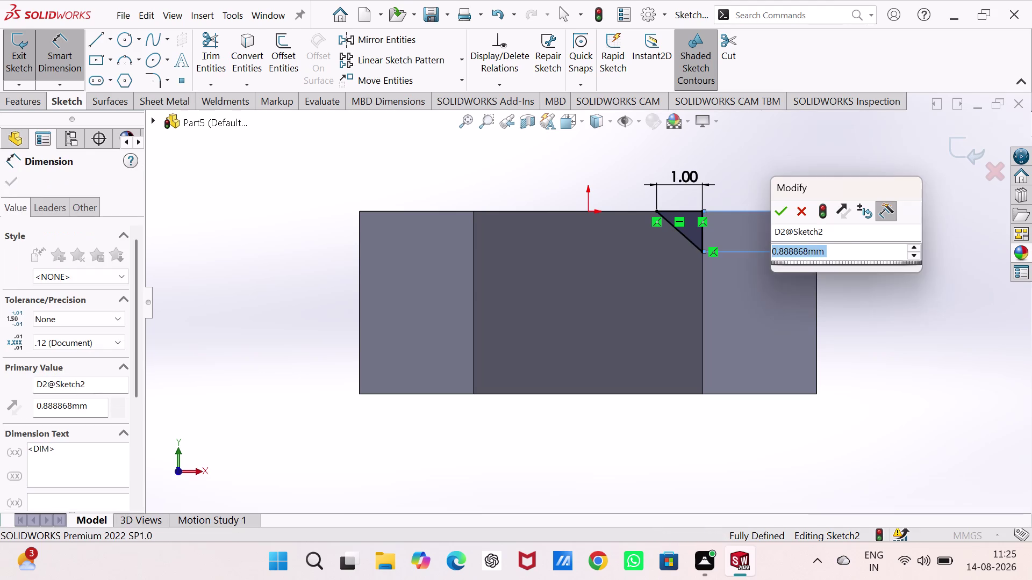
key(1)
key(Return)
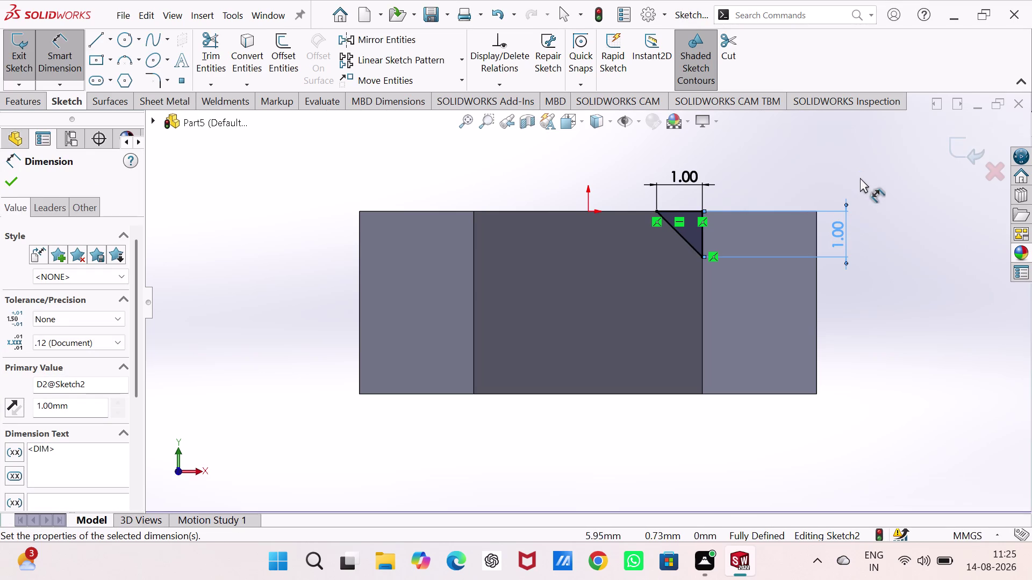
click(859, 178)
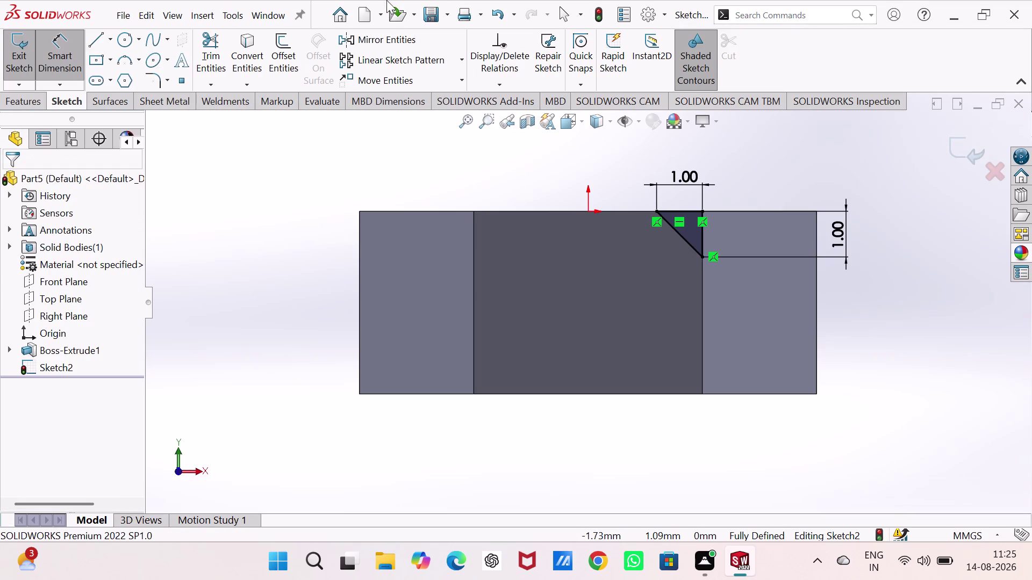
click(19, 69)
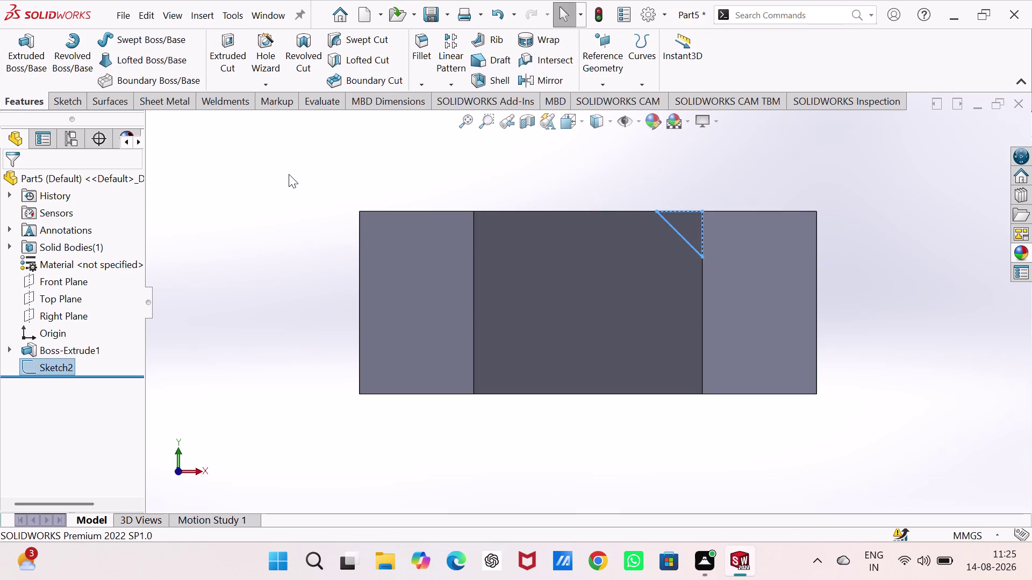
key(ctrl+7)
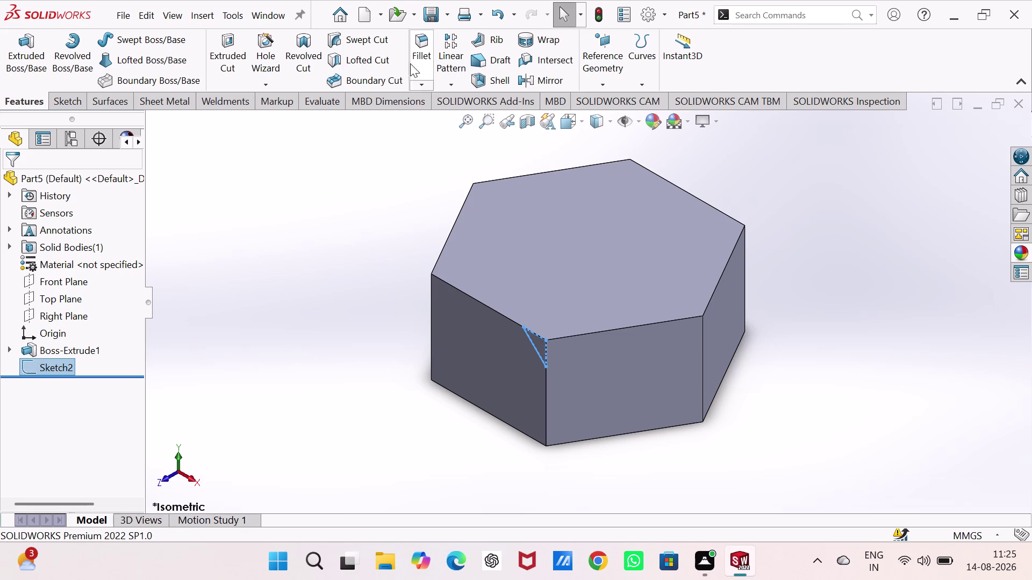
click(294, 49)
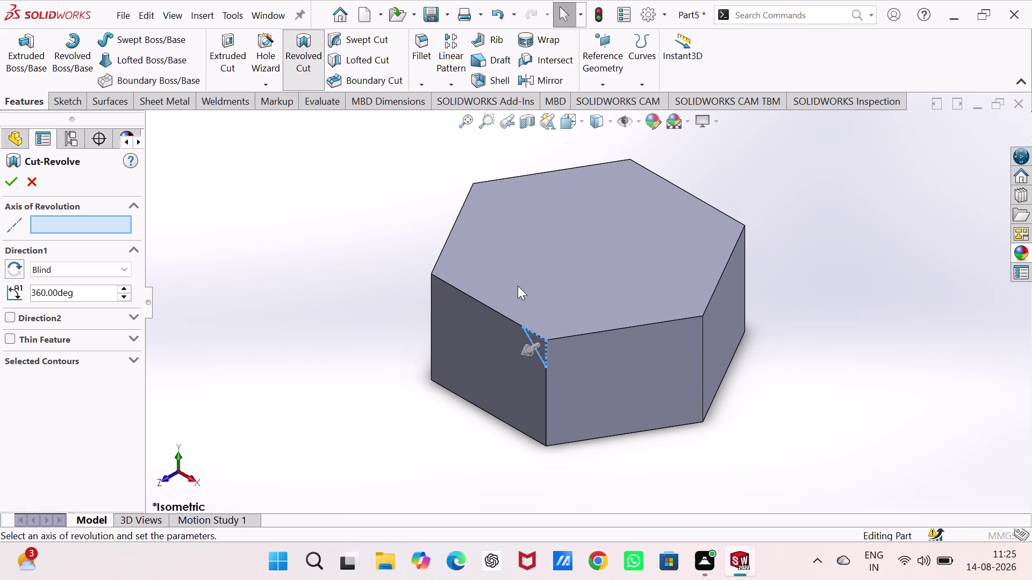
click(544, 344)
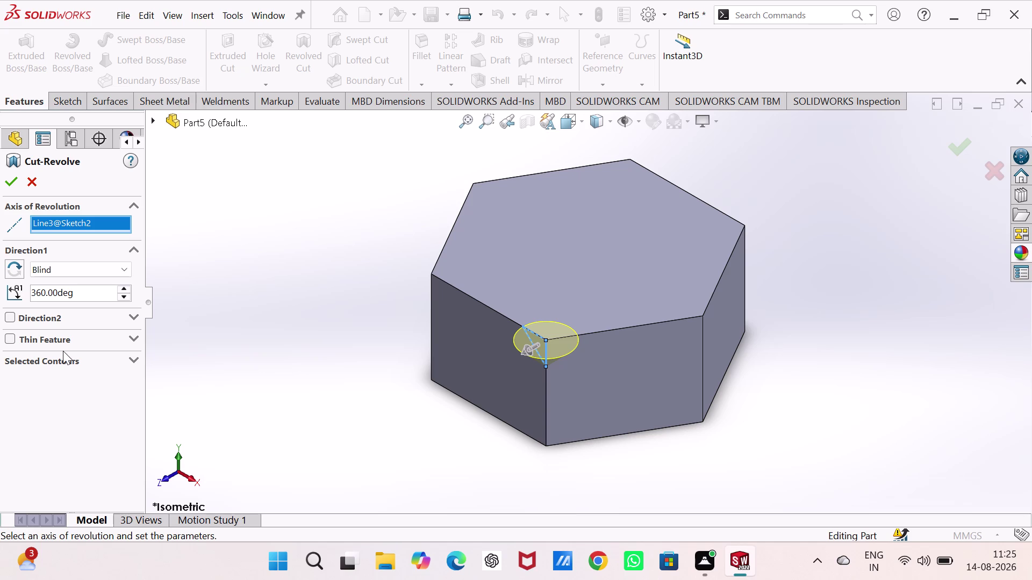
click(13, 176)
key(ctrl+z)
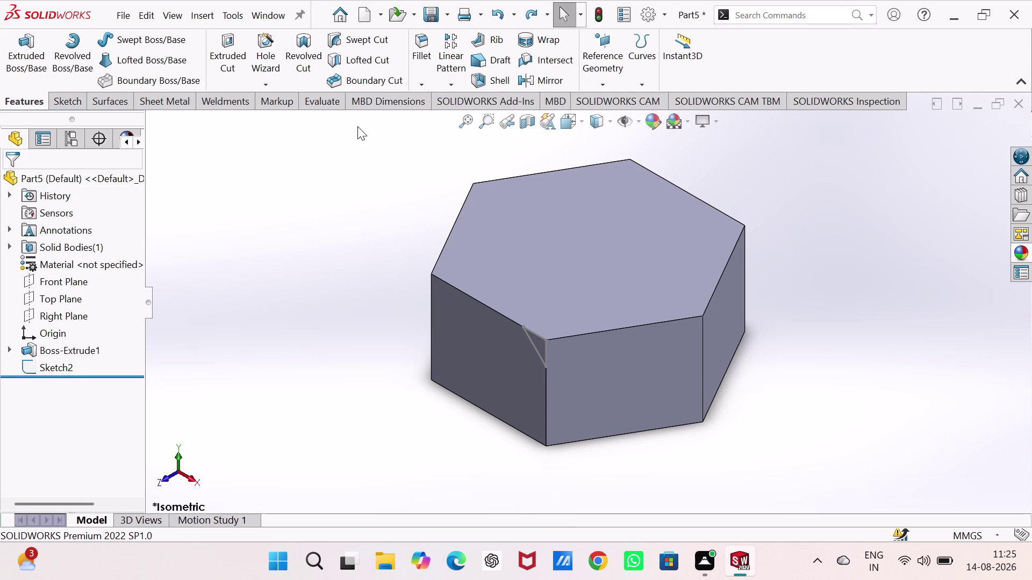
click(595, 82)
click(607, 114)
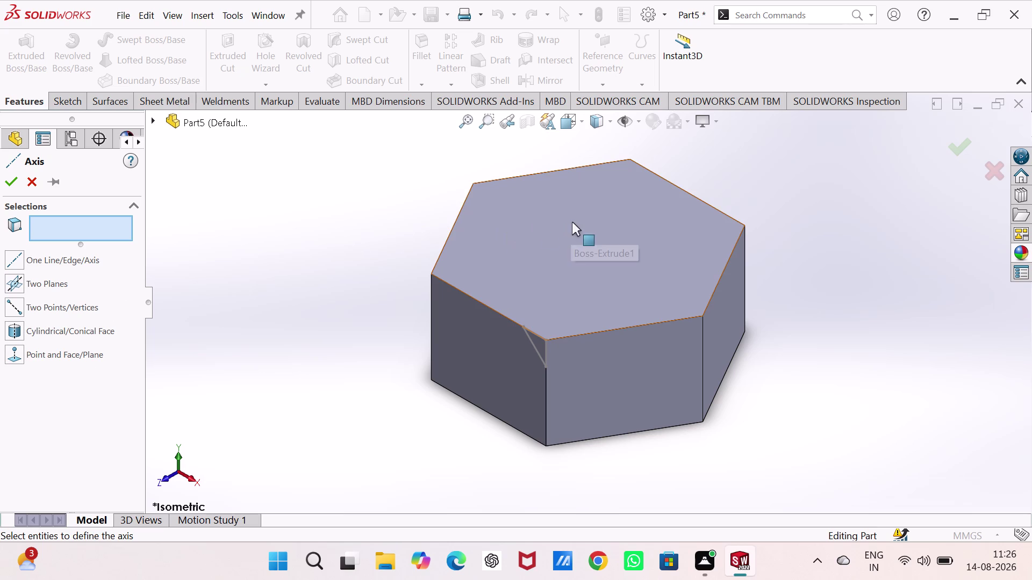
key(Escape)
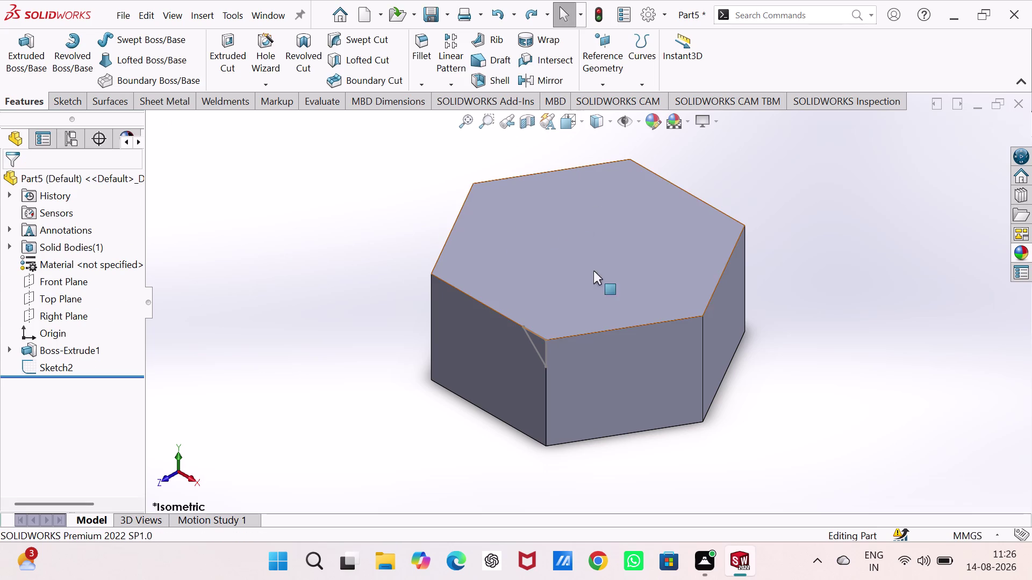
click(535, 351)
key(Escape)
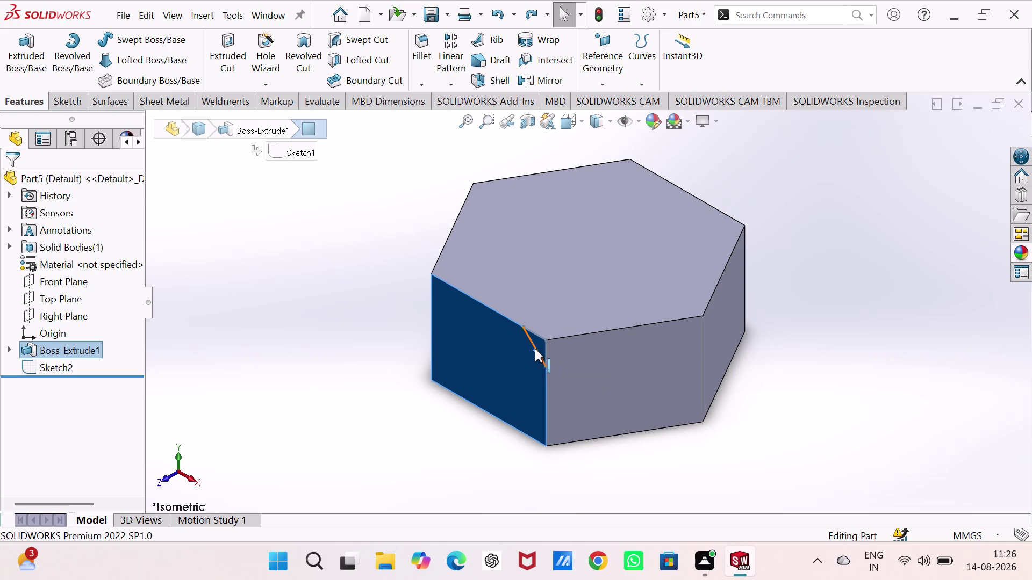
scroll(down, 3)
key(Escape)
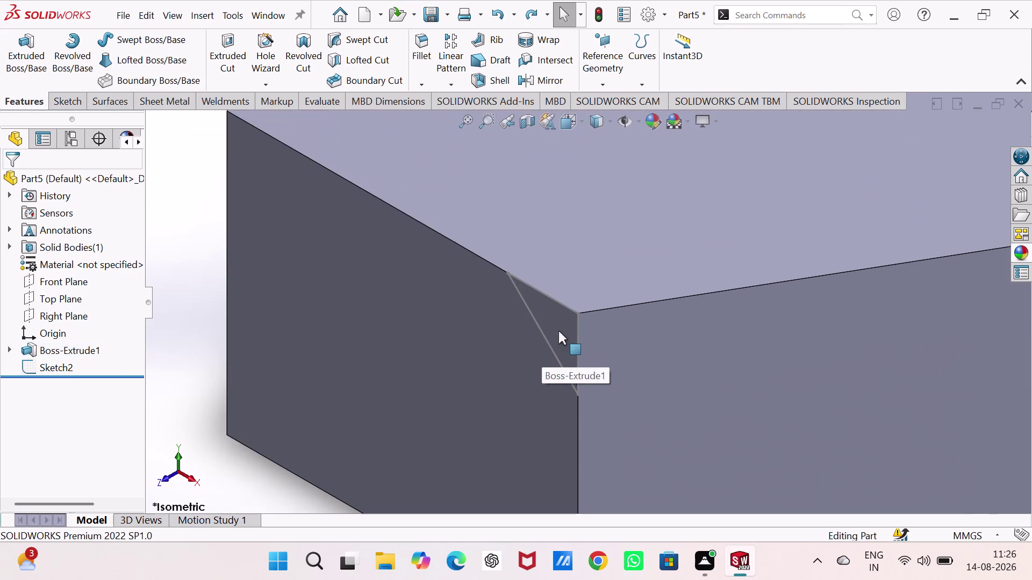
click(551, 348)
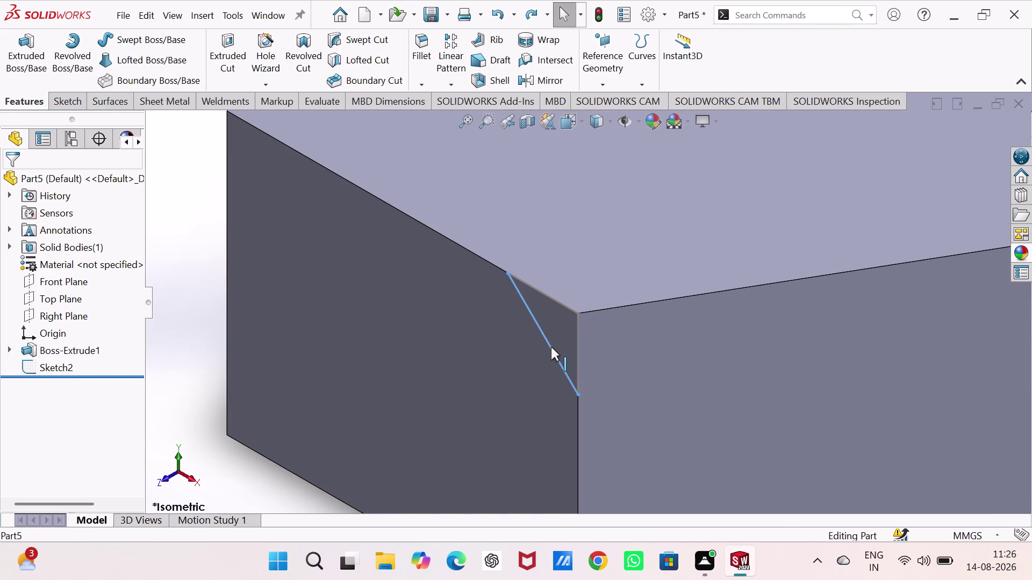
click(557, 303)
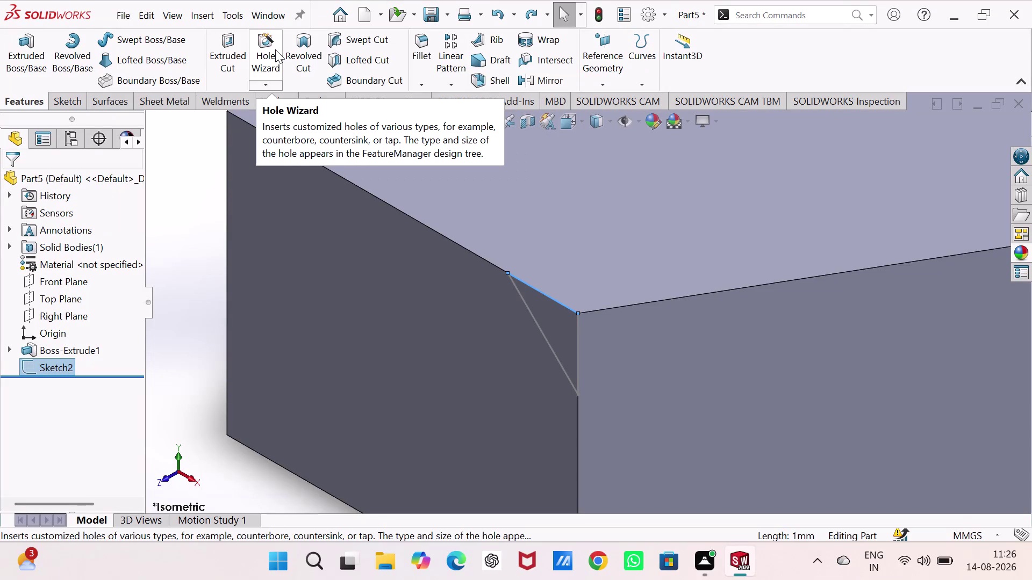
click(237, 42)
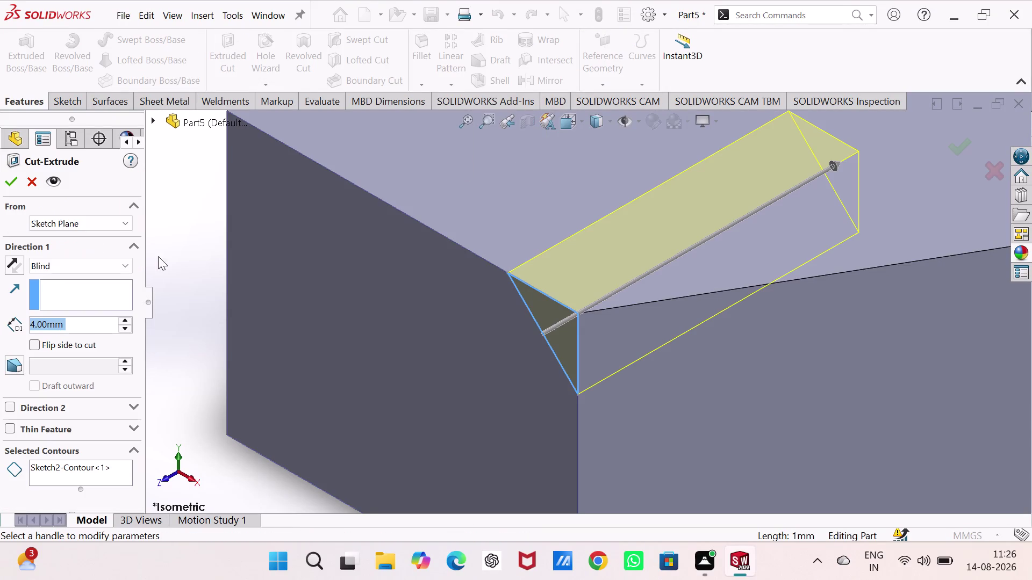
click(11, 185)
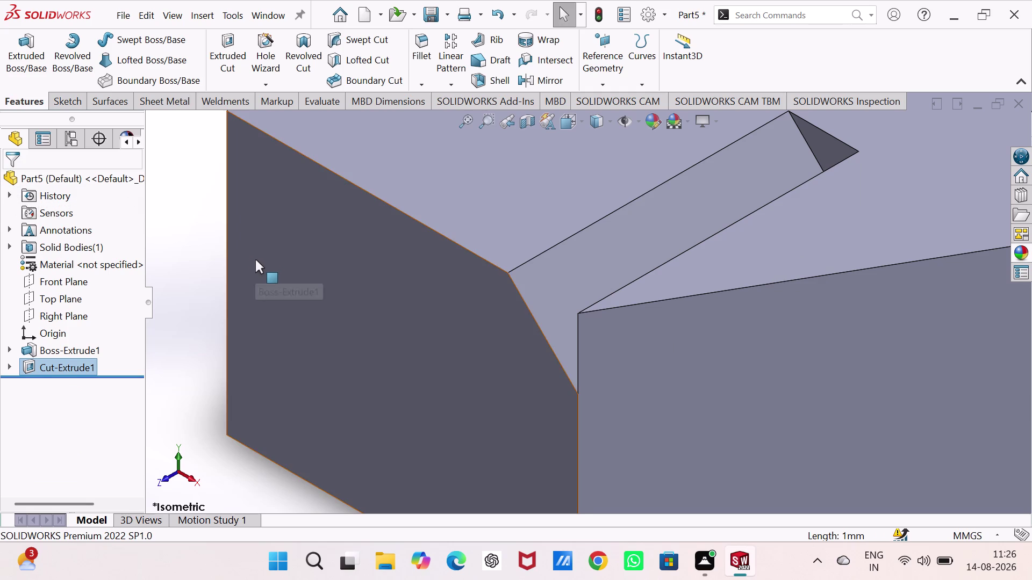
key(ctrl+z)
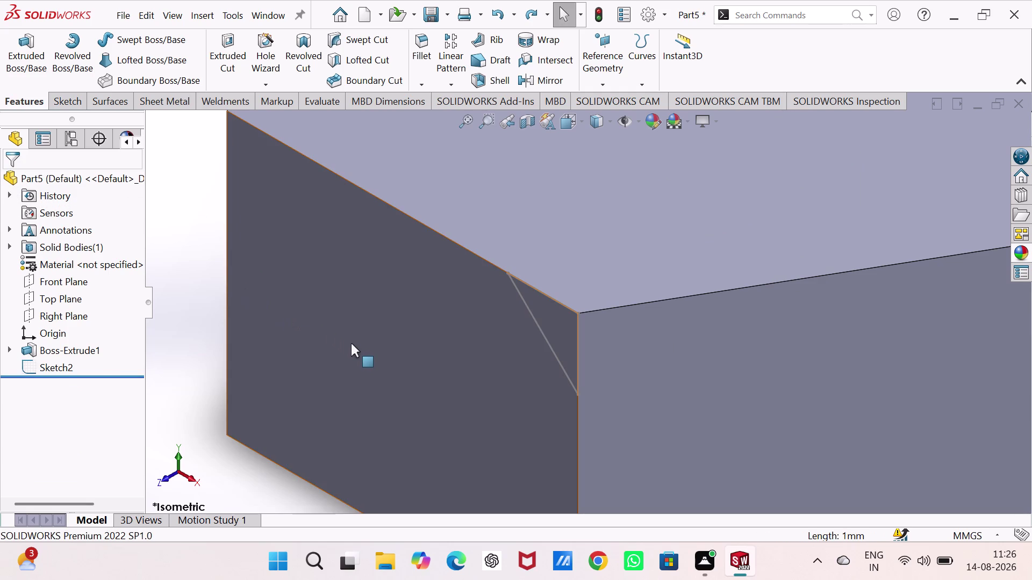
scroll(down, 3)
scroll(down, 3)
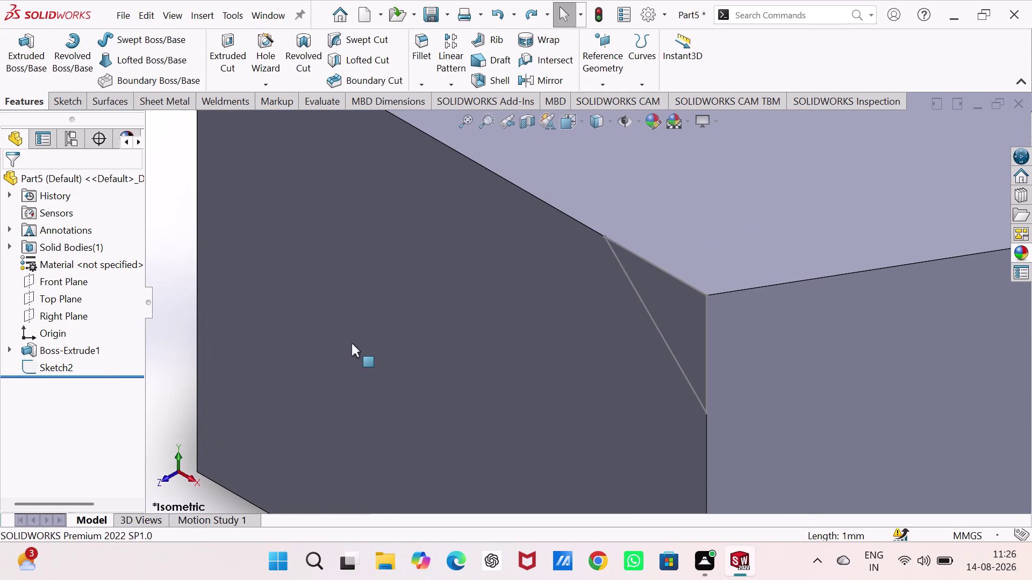
scroll(down, 3)
scroll(up, 3)
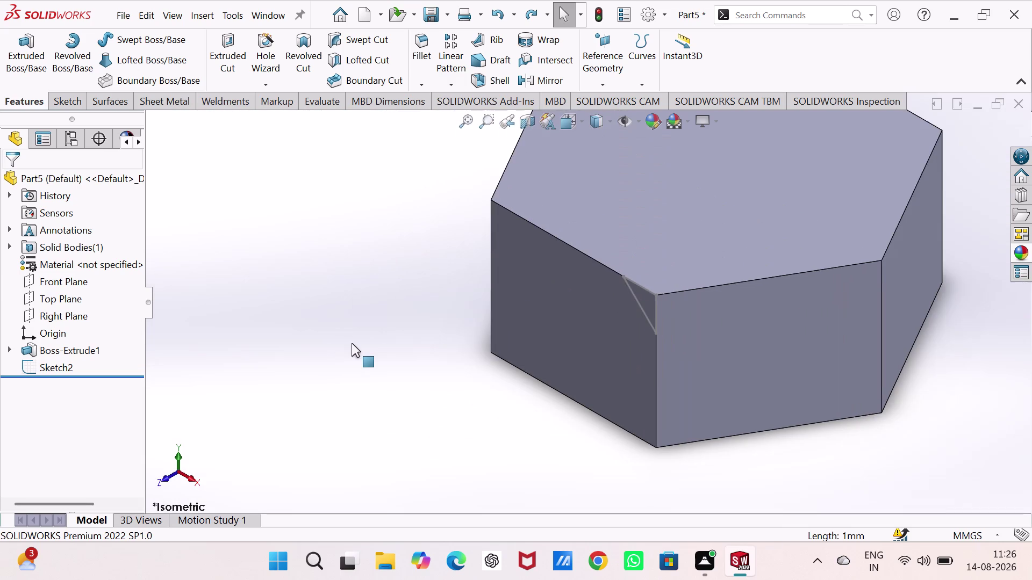
scroll(up, 3)
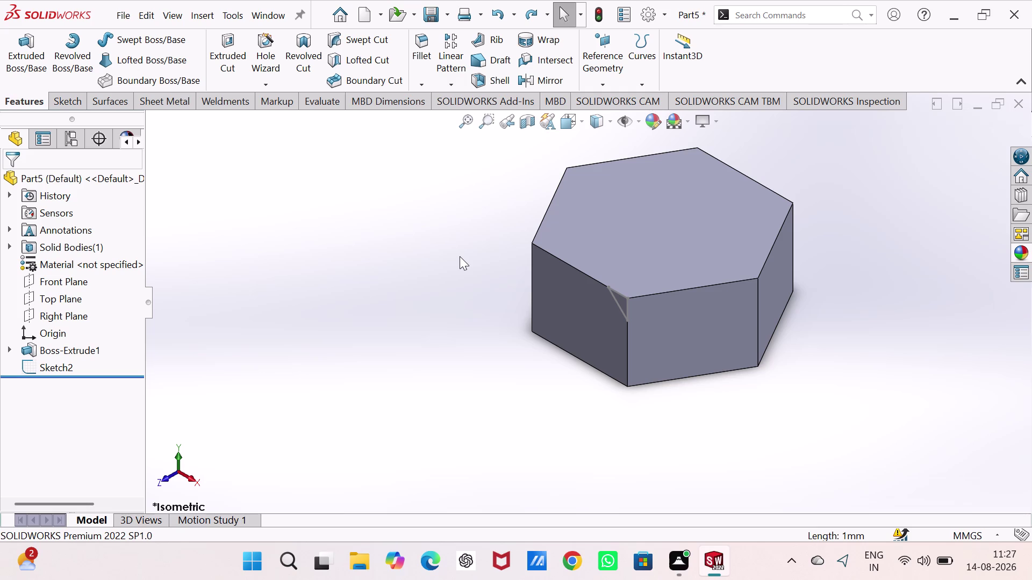
click(608, 83)
click(607, 116)
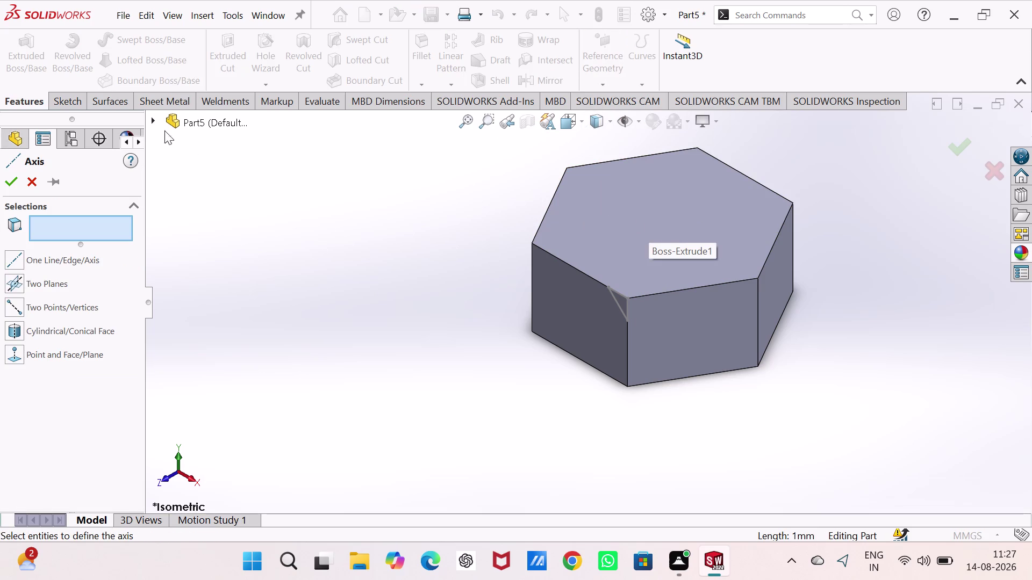
click(154, 121)
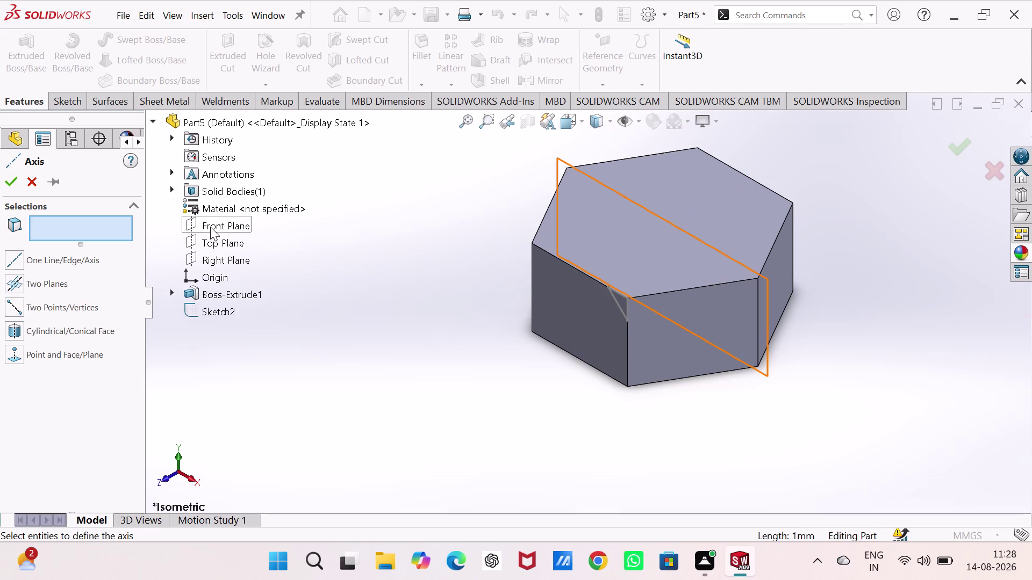
click(215, 256)
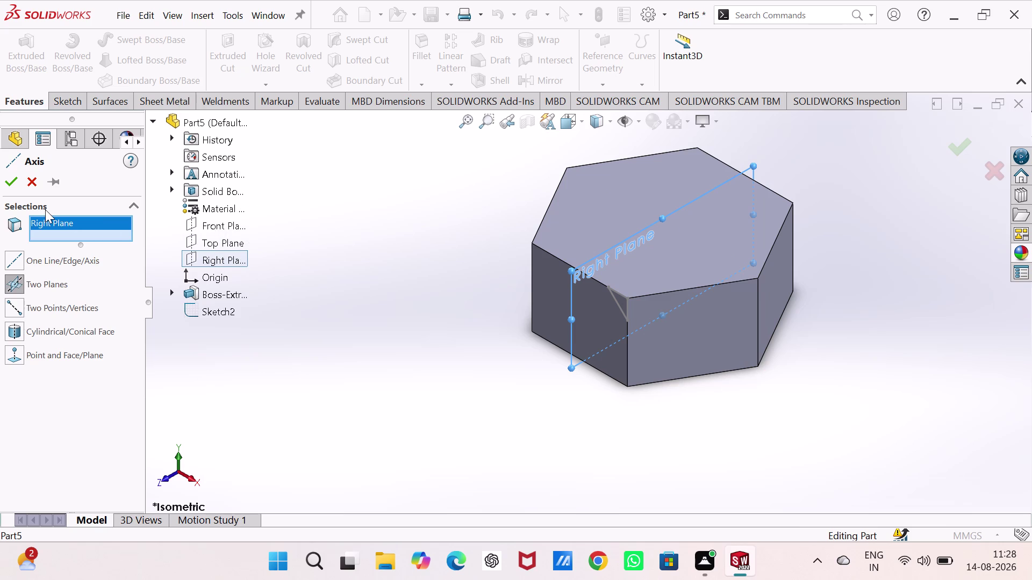
click(8, 185)
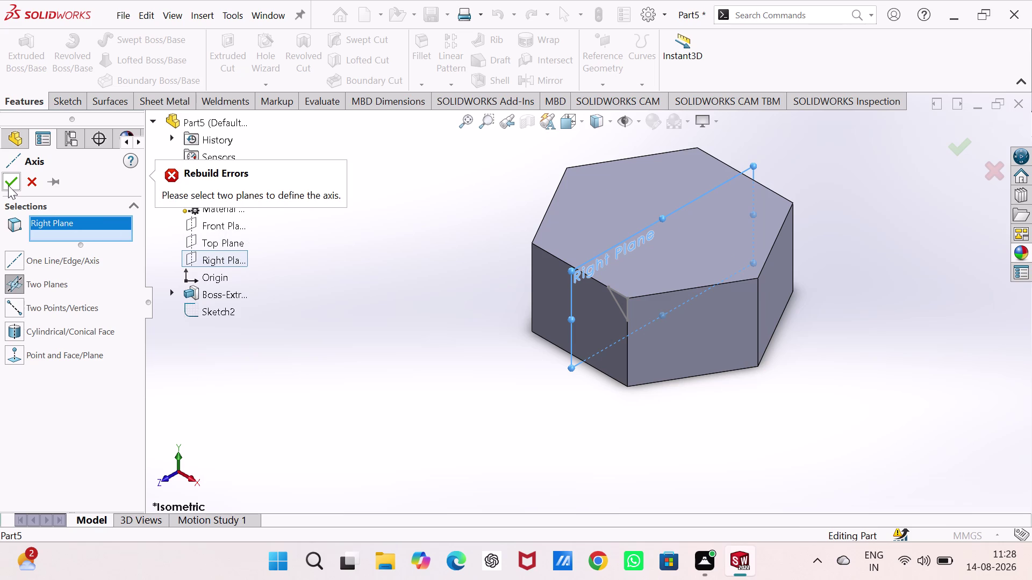
click(31, 185)
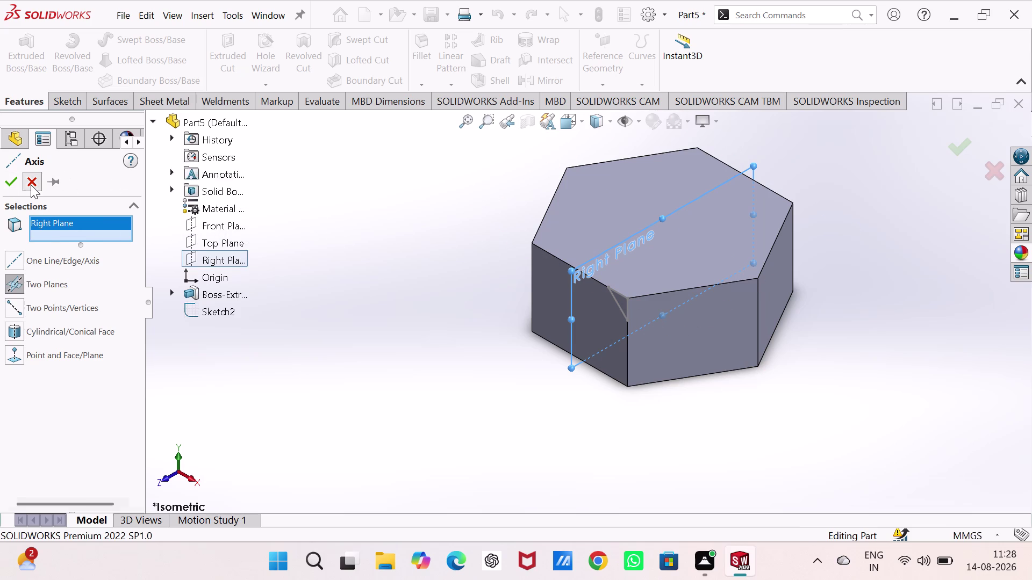
click(351, 230)
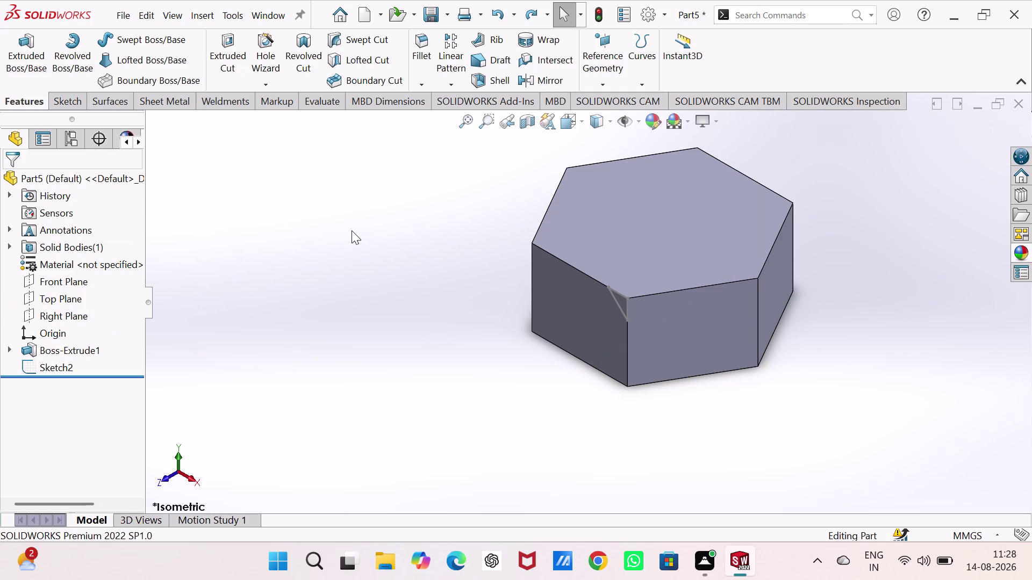
click(603, 85)
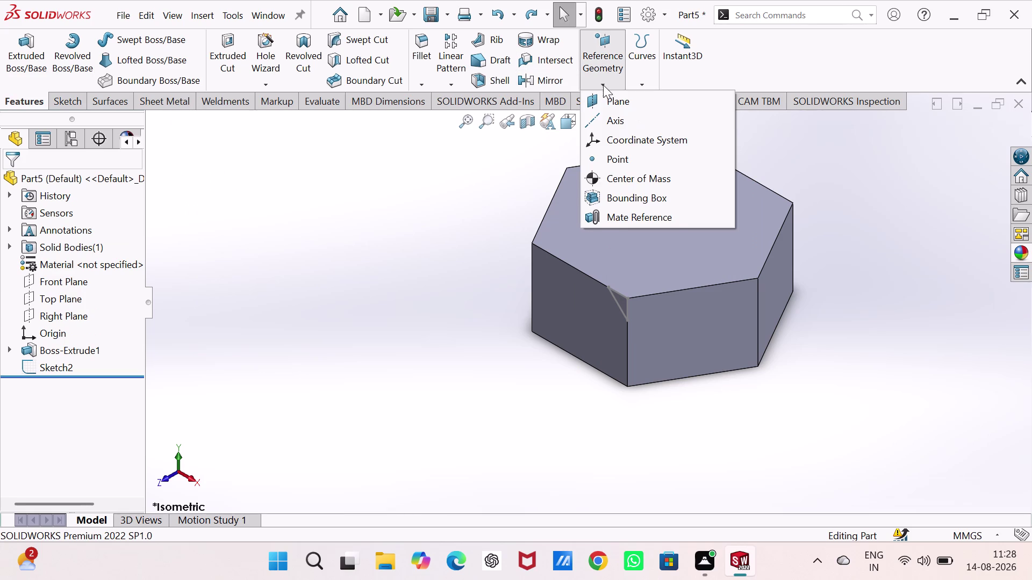
click(608, 124)
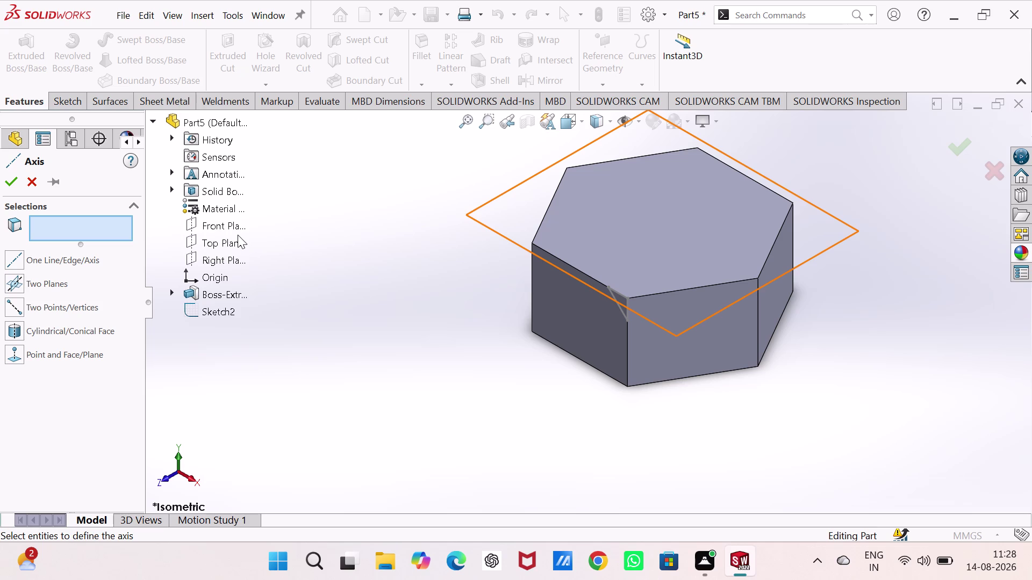
click(36, 261)
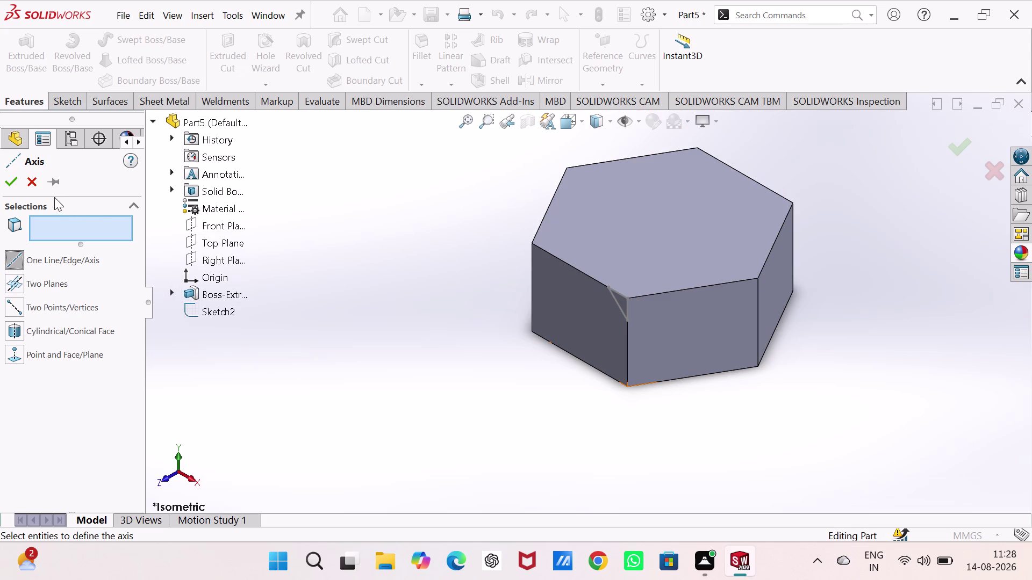
click(39, 186)
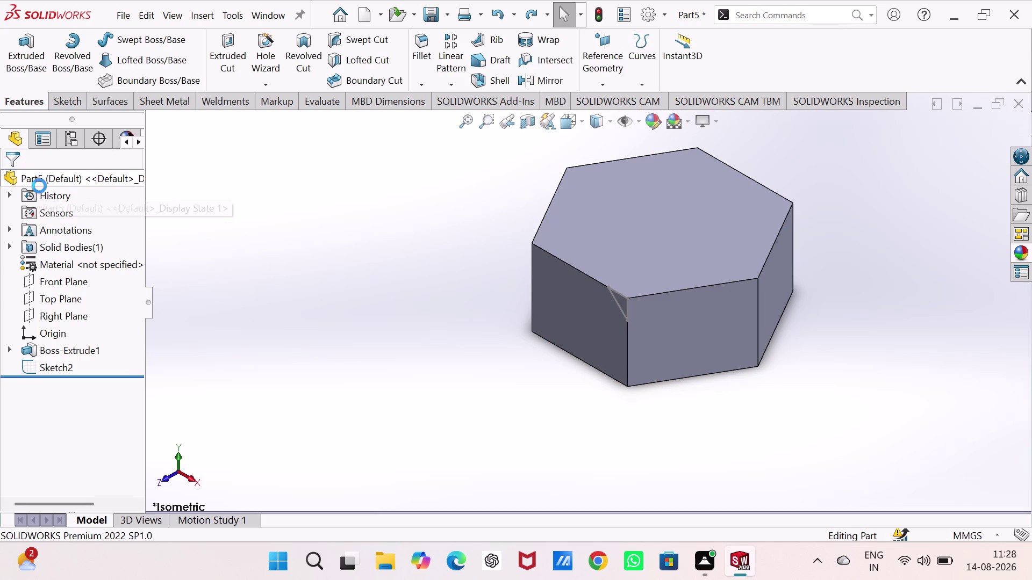
Turn on axis display in the view visibility options.
click(638, 126)
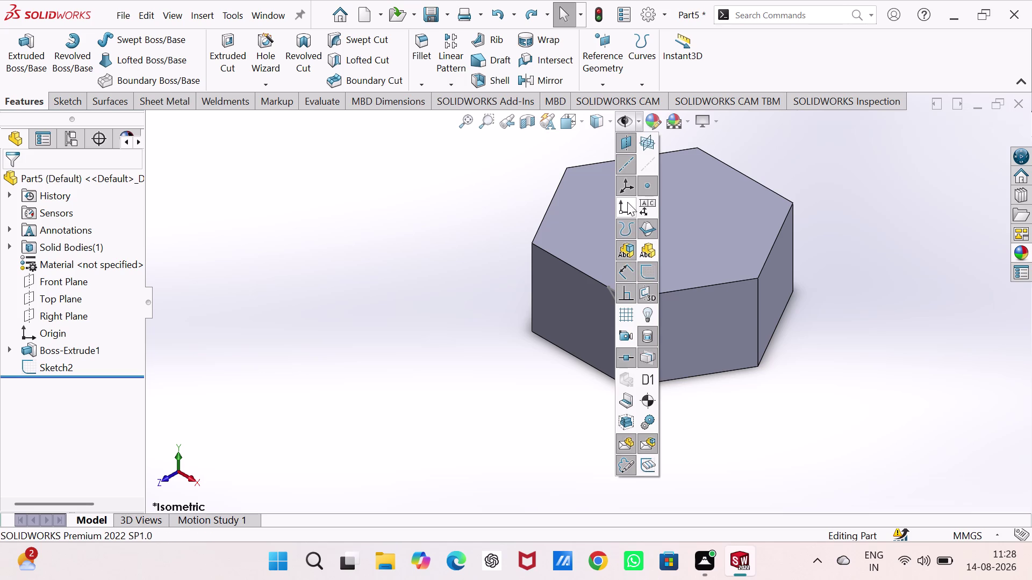
click(624, 165)
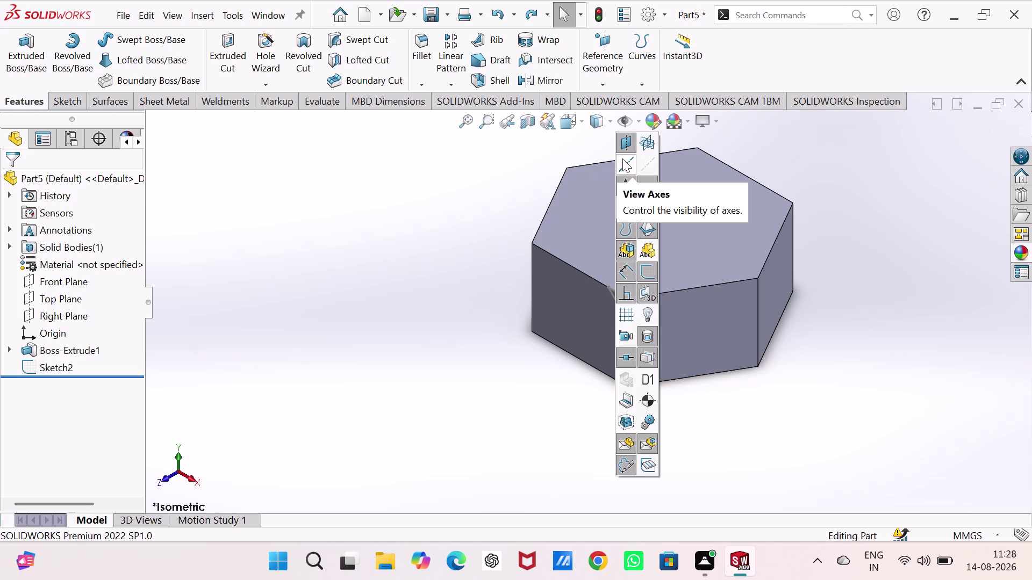
click(394, 209)
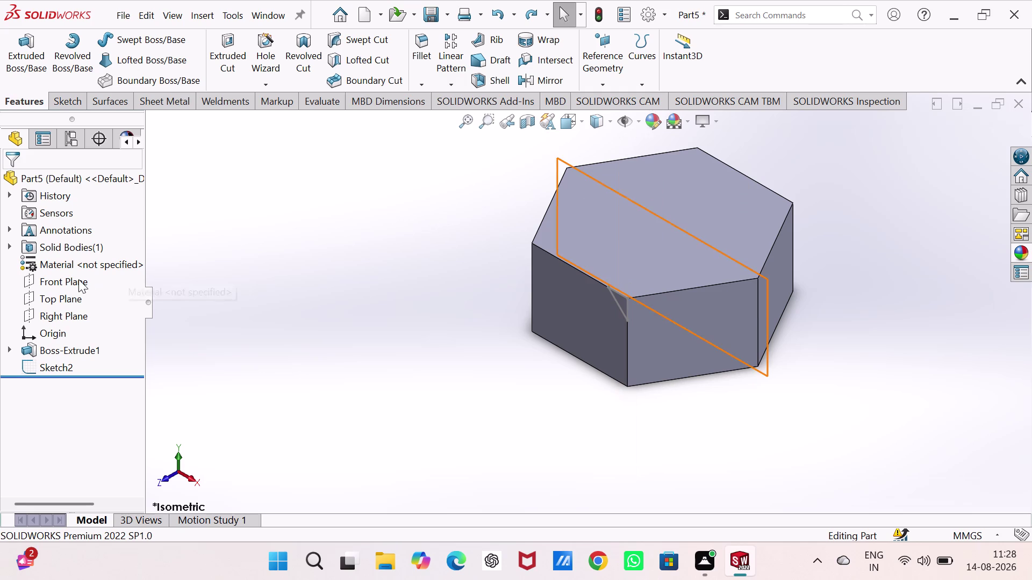
Create Axis1 from the Front Plane and Right Plane.
click(601, 84)
click(600, 118)
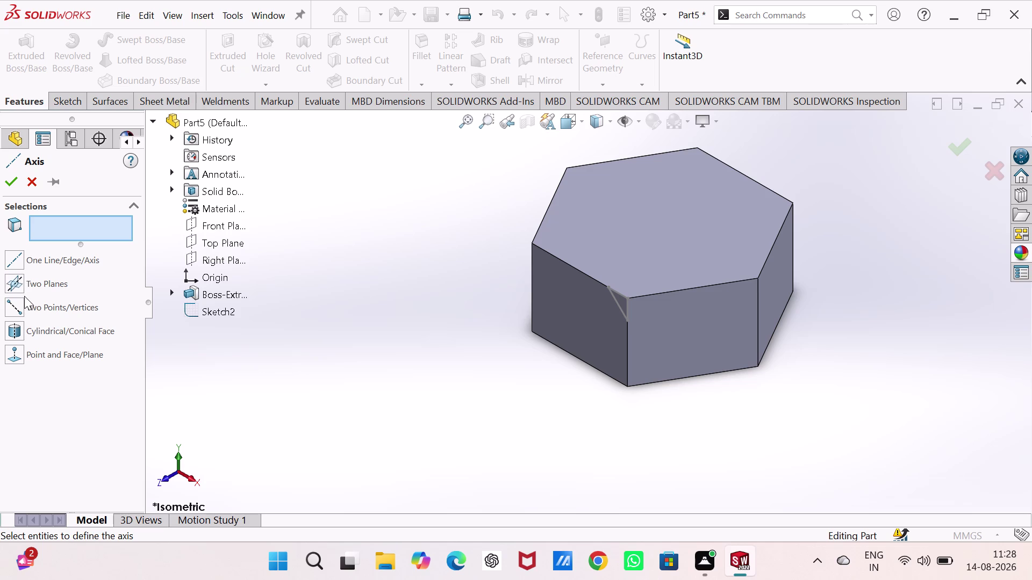
click(202, 227)
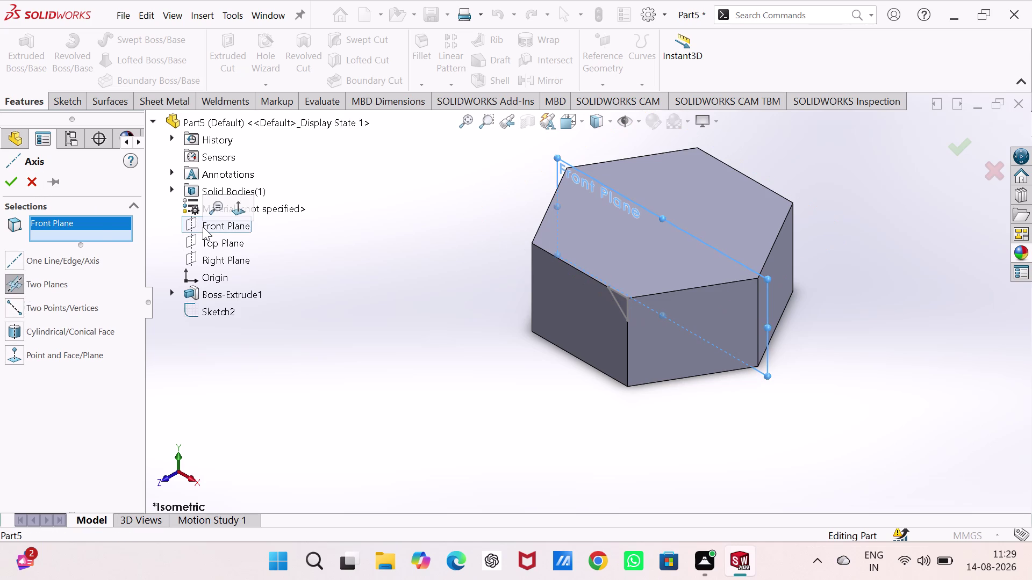
click(3, 182)
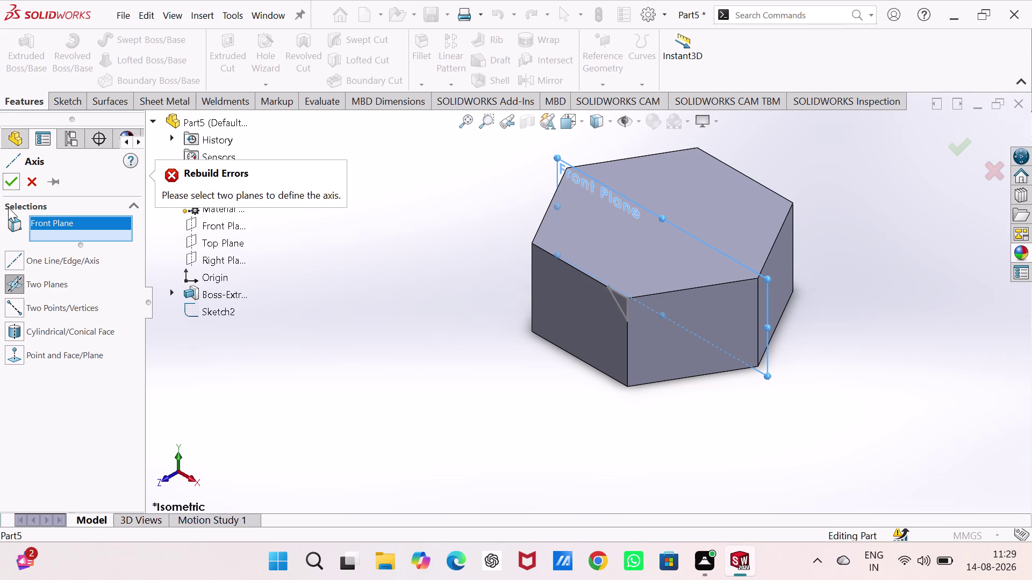
click(197, 259)
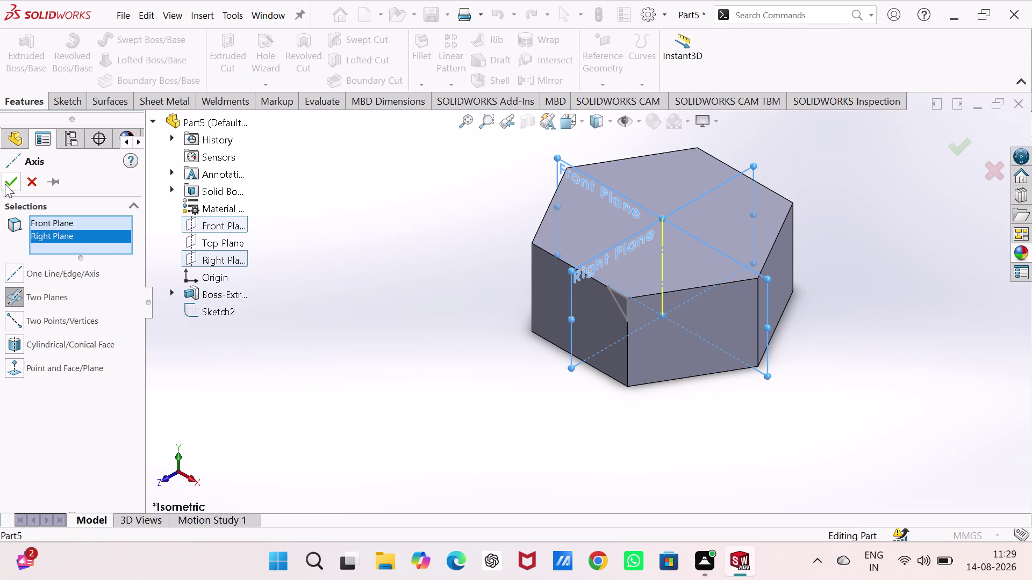
click(5, 184)
click(321, 197)
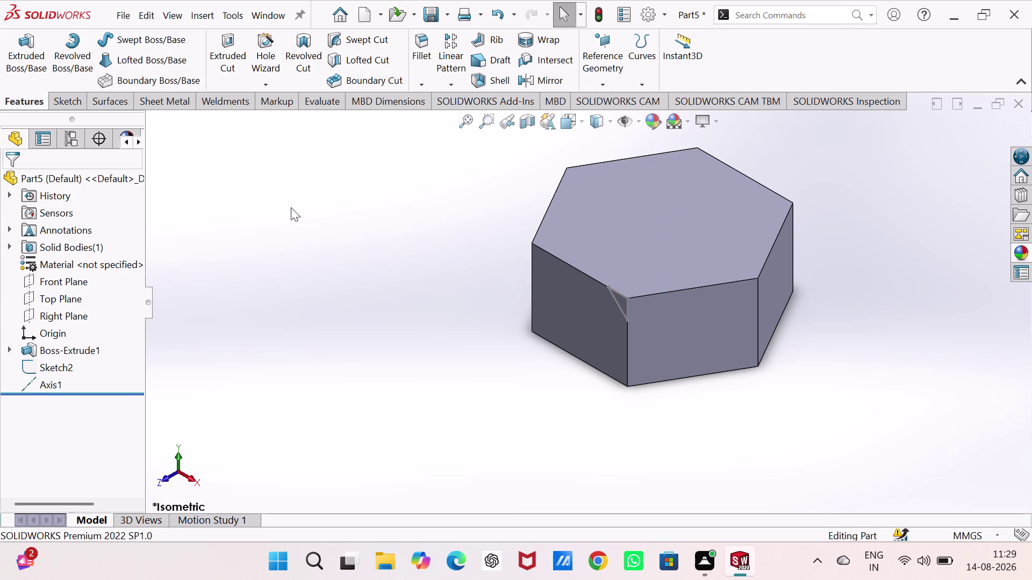
Try a revolved cut of the chamfer sketch about the axis, then cancel it.
click(58, 382)
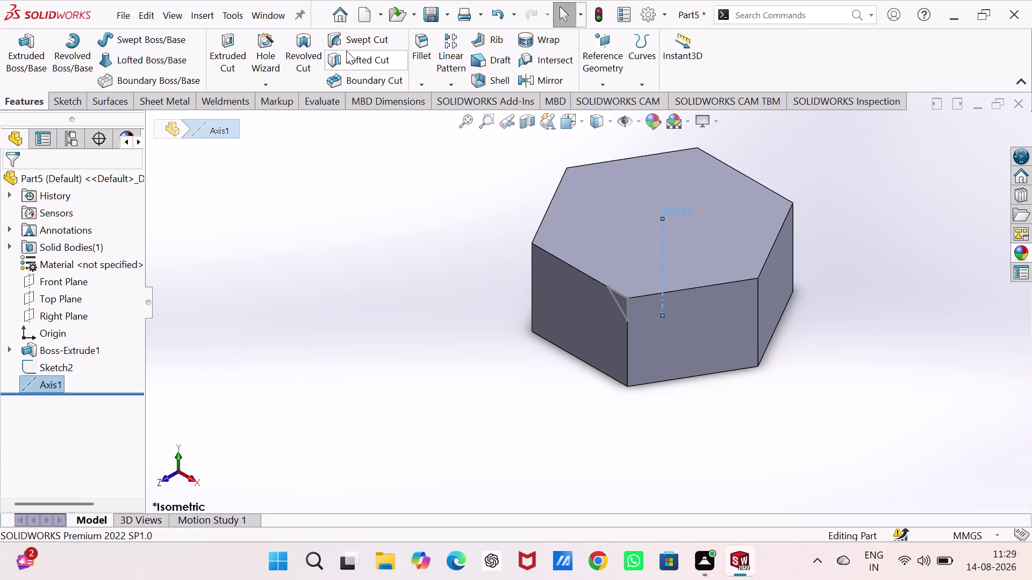
click(307, 62)
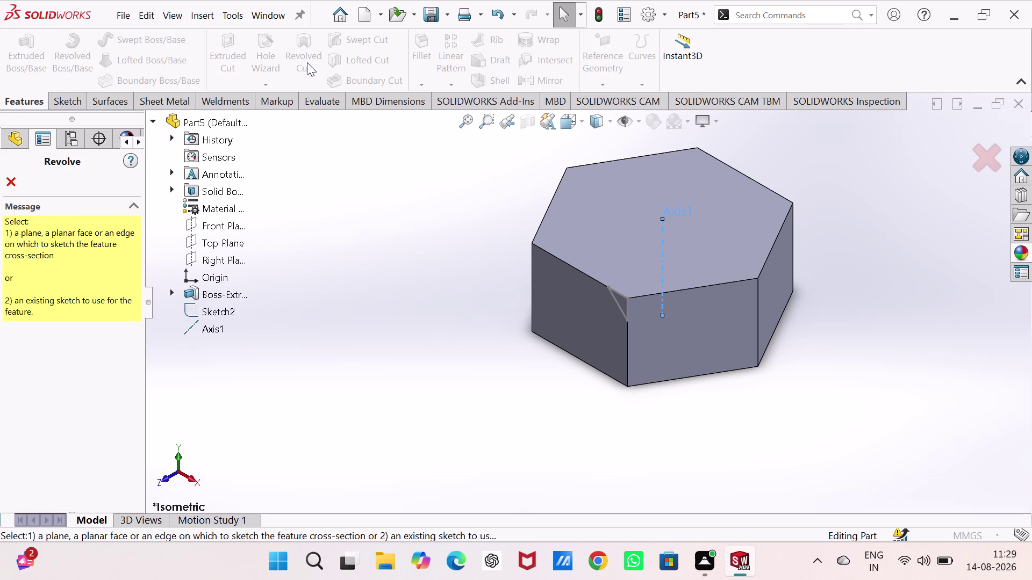
click(615, 300)
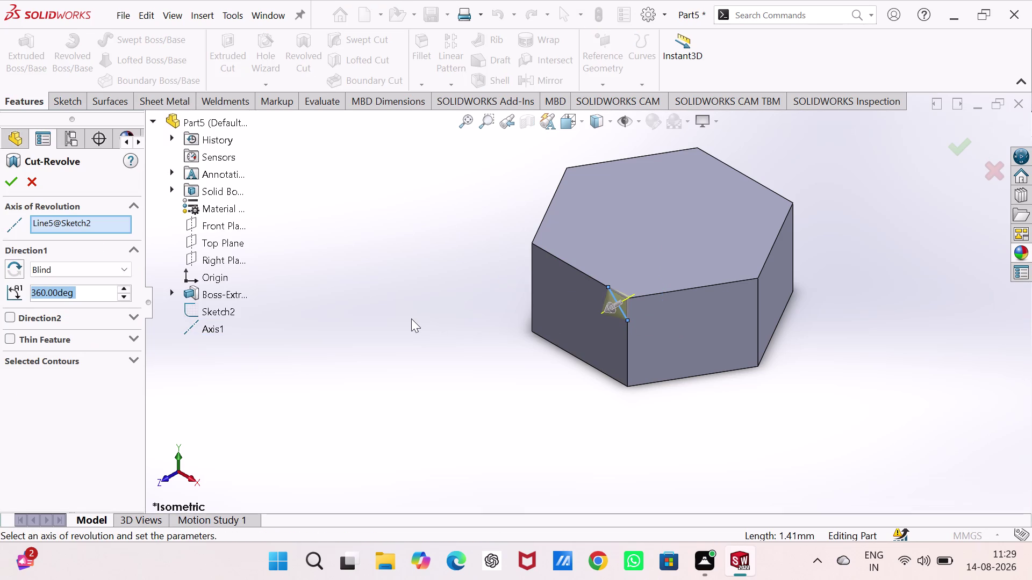
key(Escape)
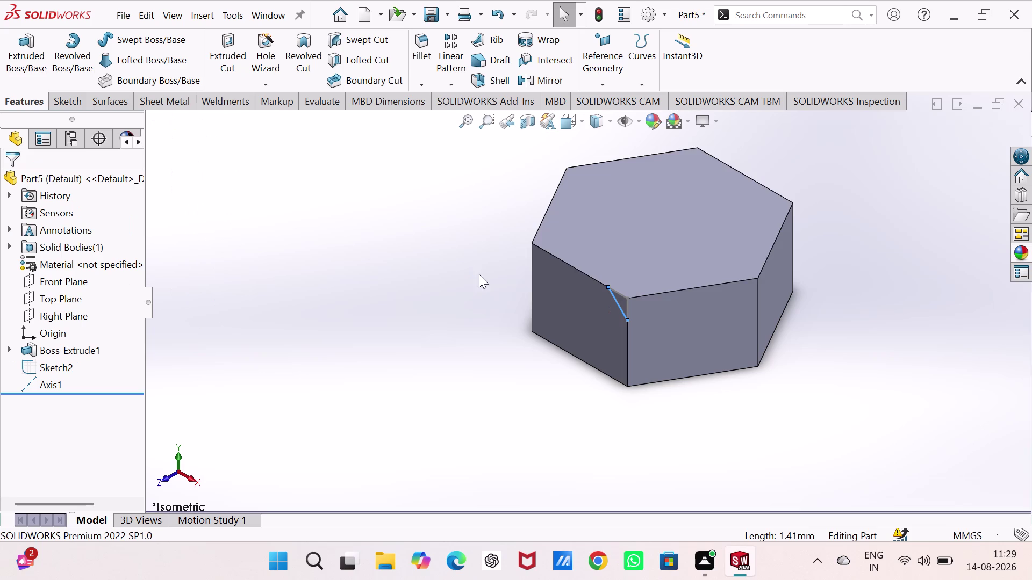
click(474, 244)
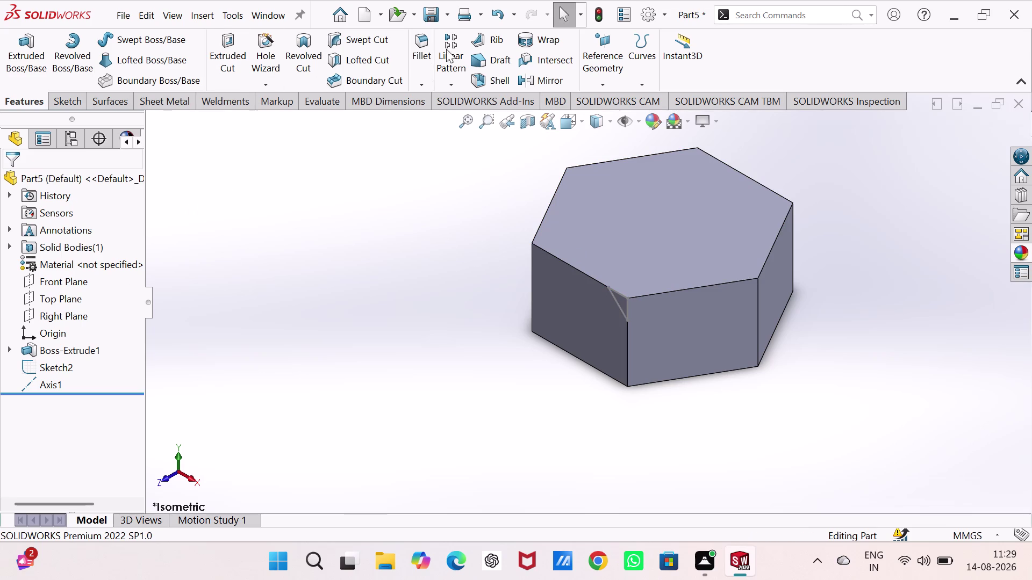
click(62, 386)
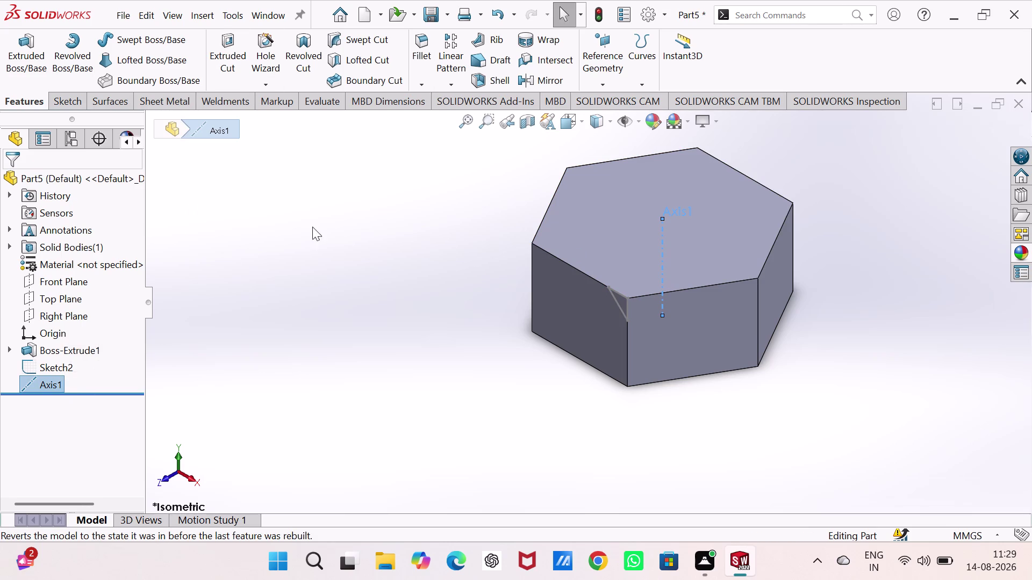
click(304, 52)
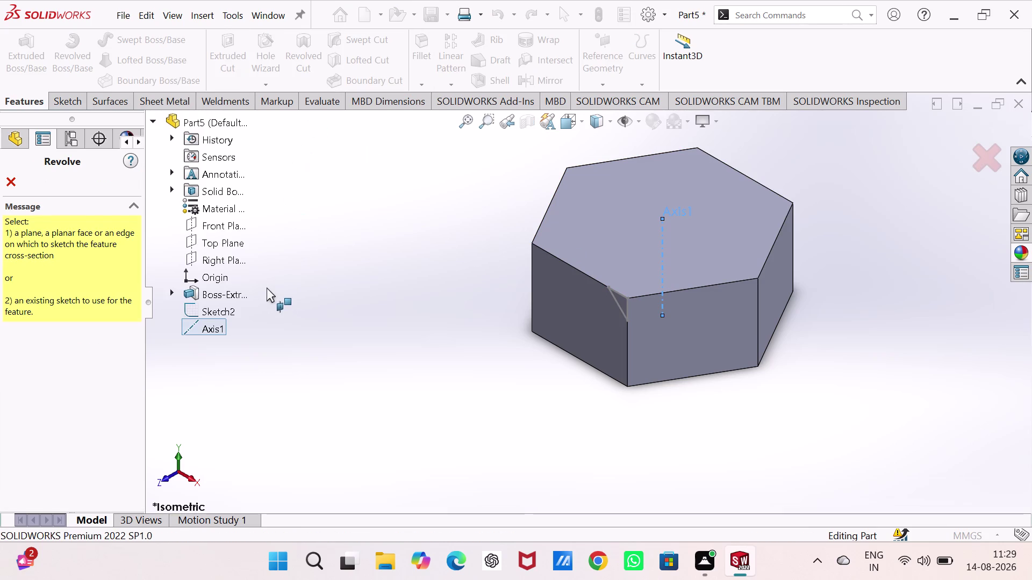
key(Escape)
key(Escape)
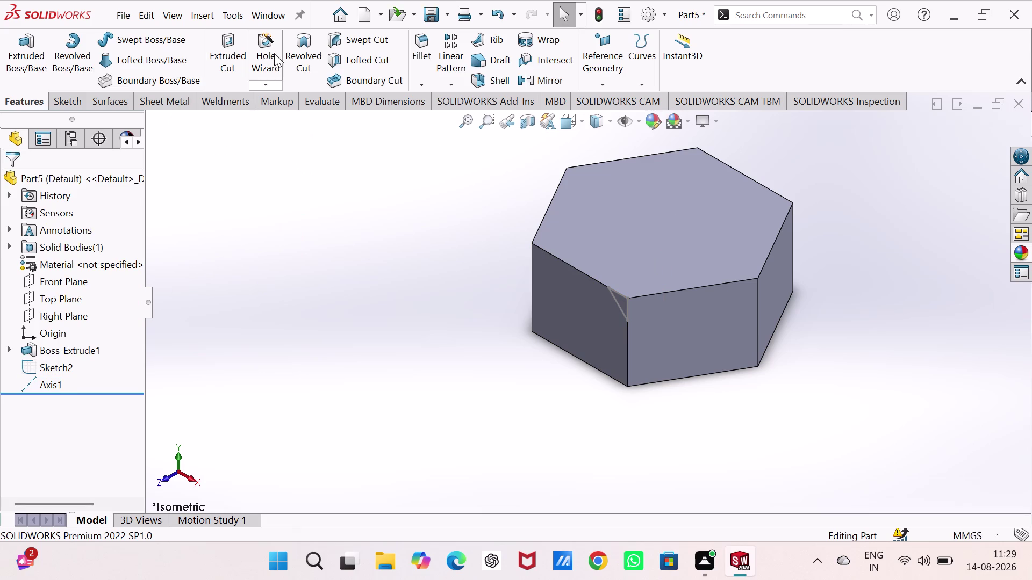
Retry the revolved cut with the reference axis picked, then cancel again.
click(311, 51)
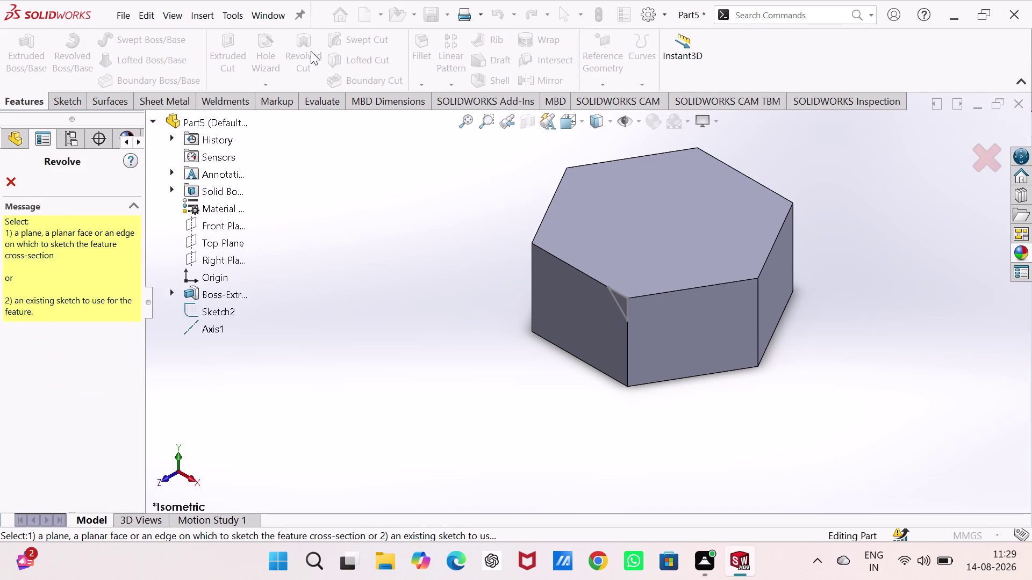
click(197, 323)
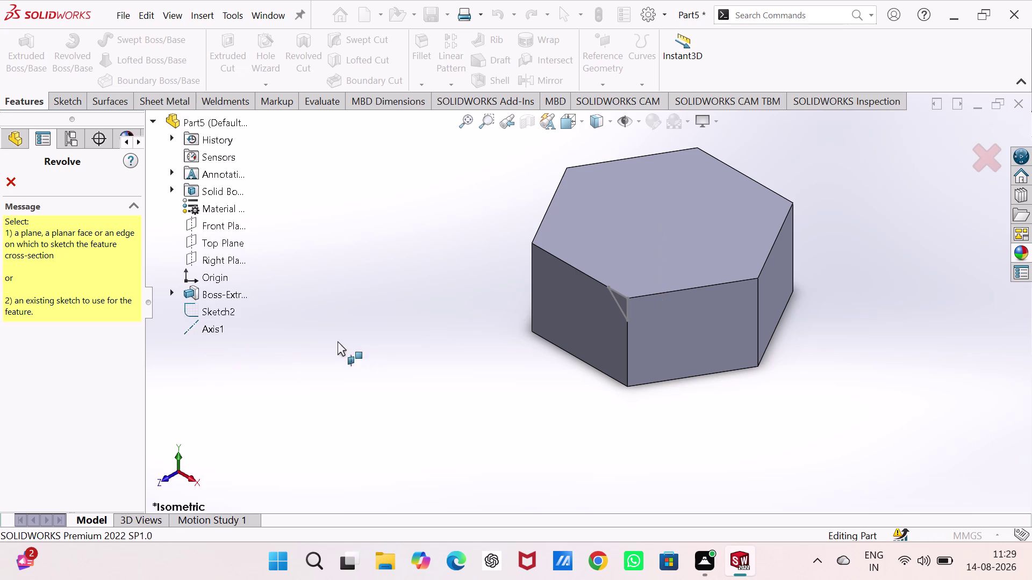
click(219, 330)
triple_click(220, 331)
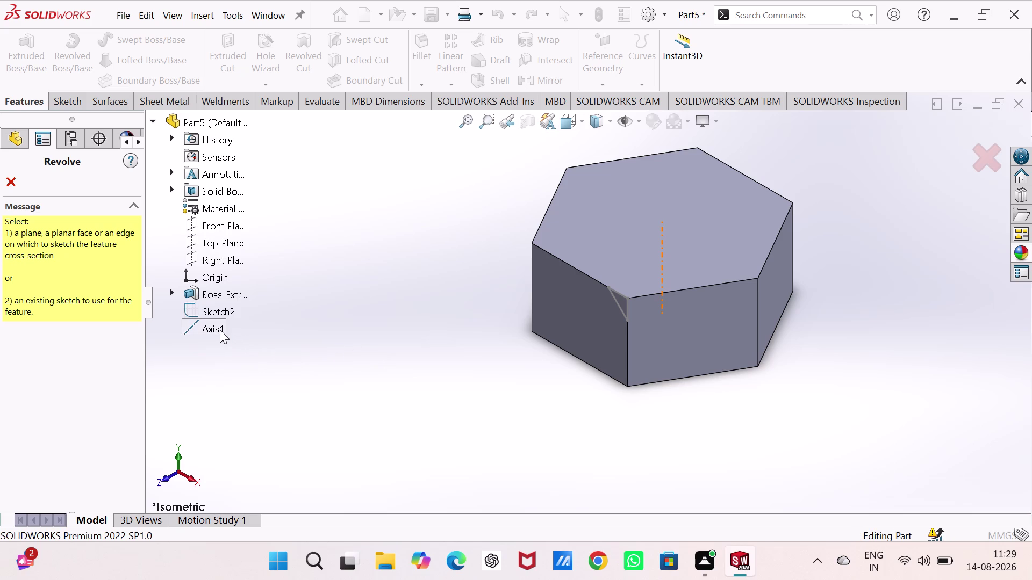
key(Escape)
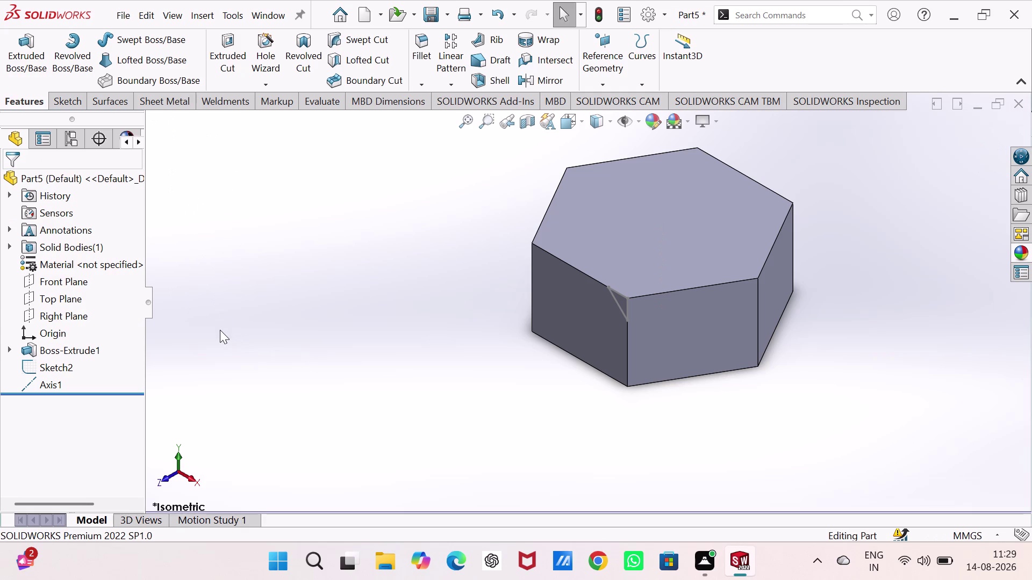
Remove Axis1 with cut and undo, leaving the prism uncut.
key(ctrl+x)
key(ctrl+x)
key(ctrl+x)
key(ctrl+x)
key(Escape)
key(Escape)
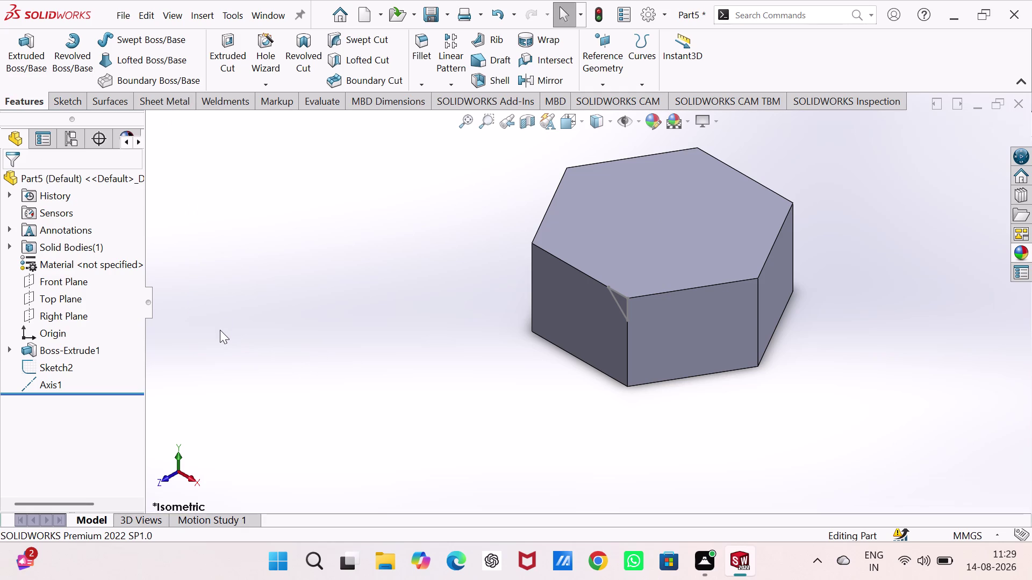
key(ctrl+z)
key(ctrl+z)
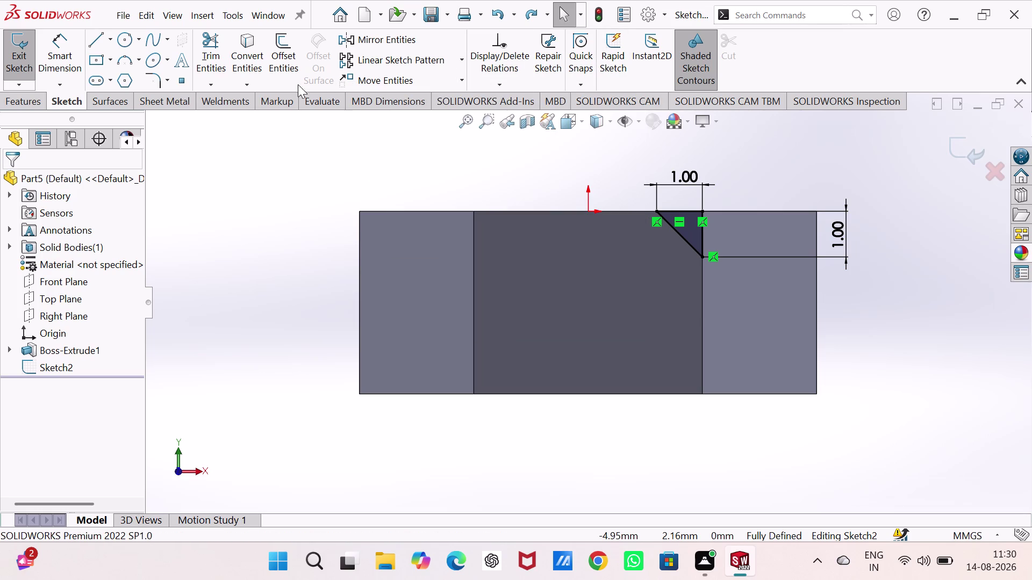
Draw a vertical centerline from the nut's bottom edge to above its top, then close Sketch2.
click(107, 42)
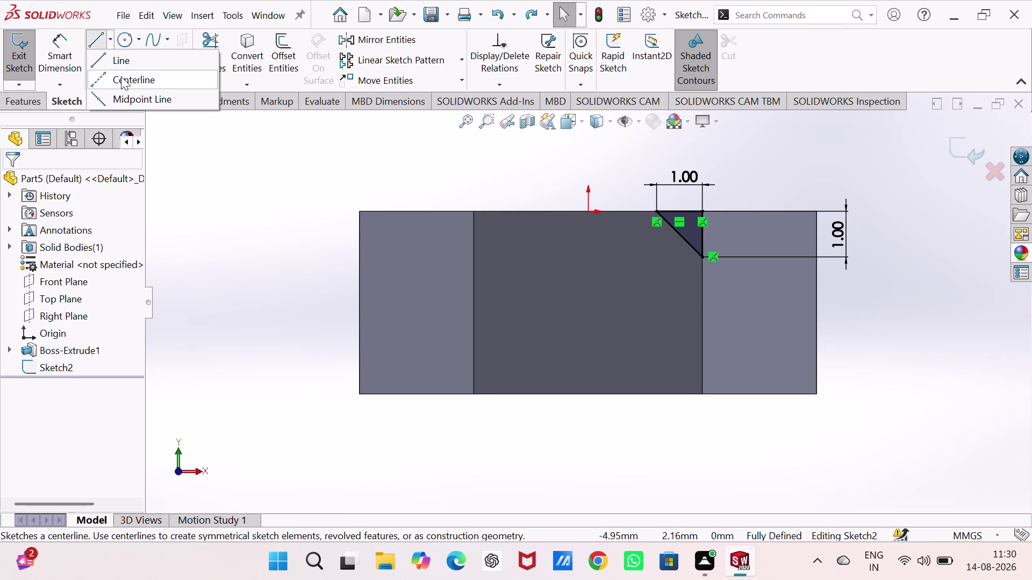
click(265, 172)
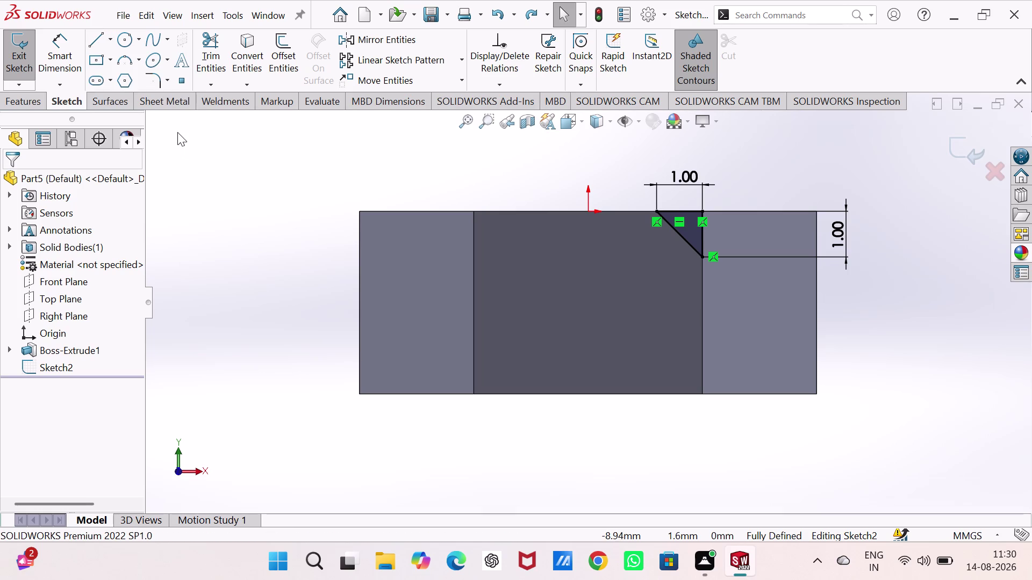
click(107, 37)
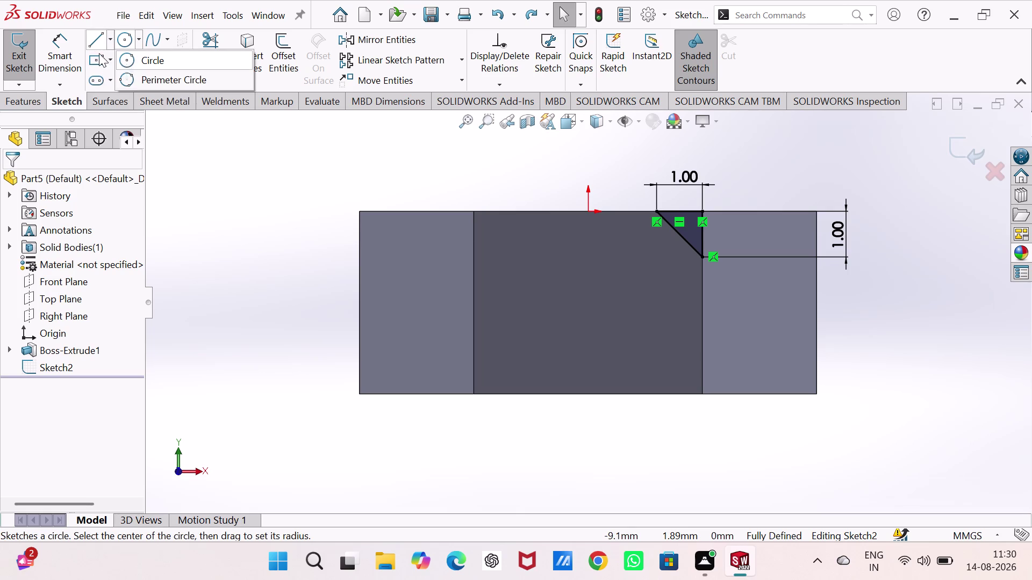
click(115, 82)
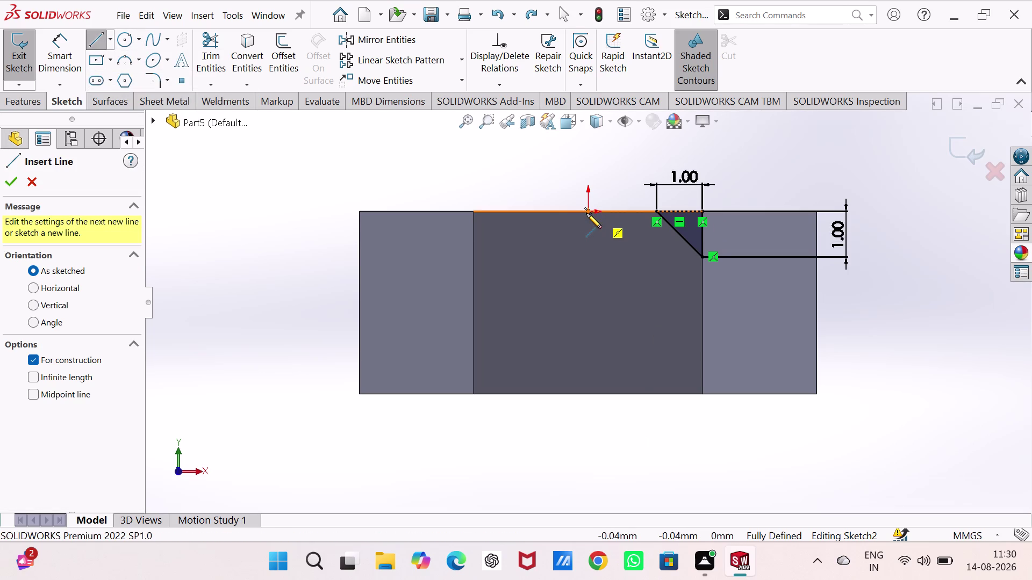
click(589, 394)
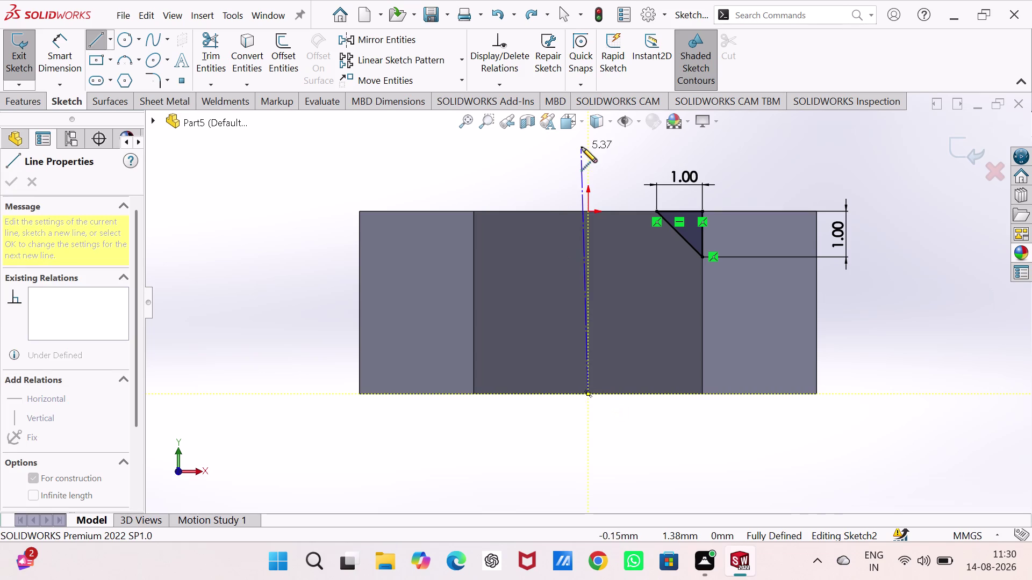
click(588, 144)
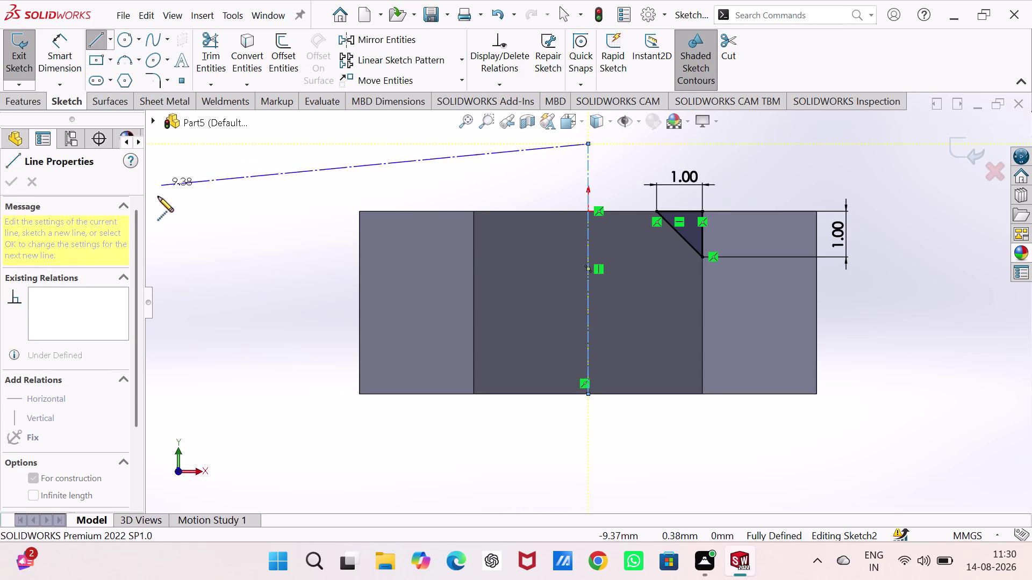
key(Escape)
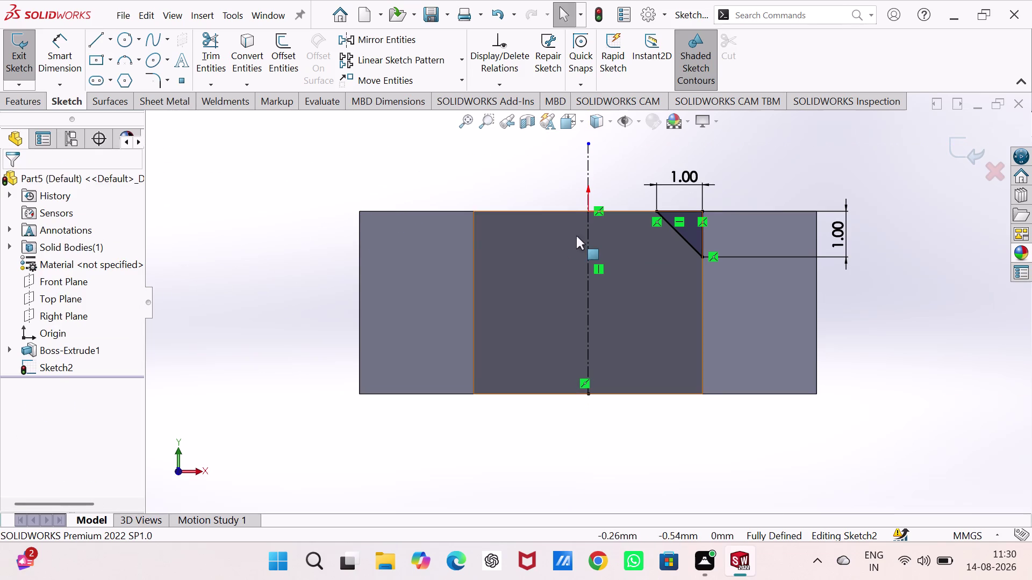
click(959, 148)
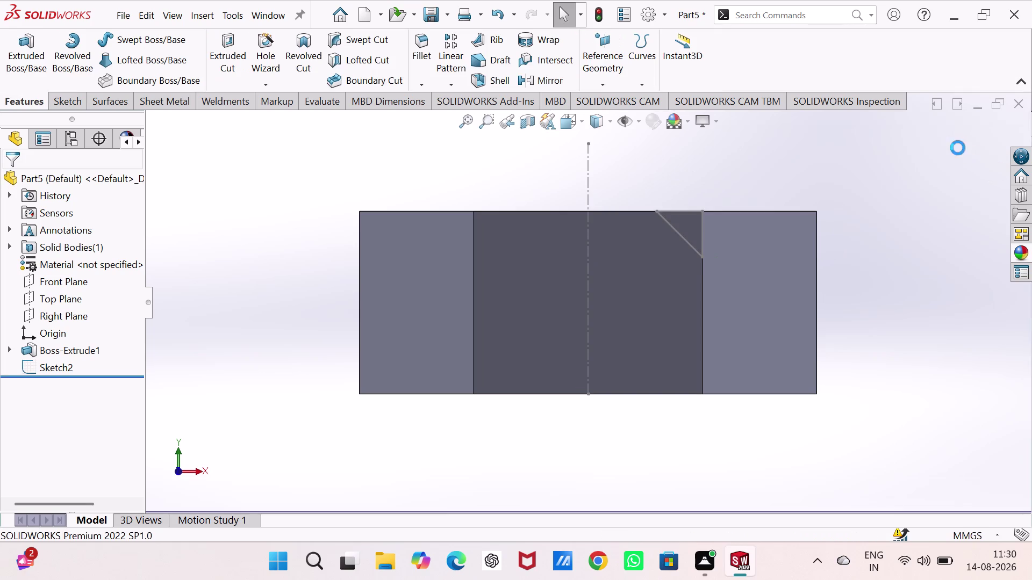
Undo the last change and close the chamfer sketch, viewing the nut in 3D.
middle_drag(776, 186, 731, 285)
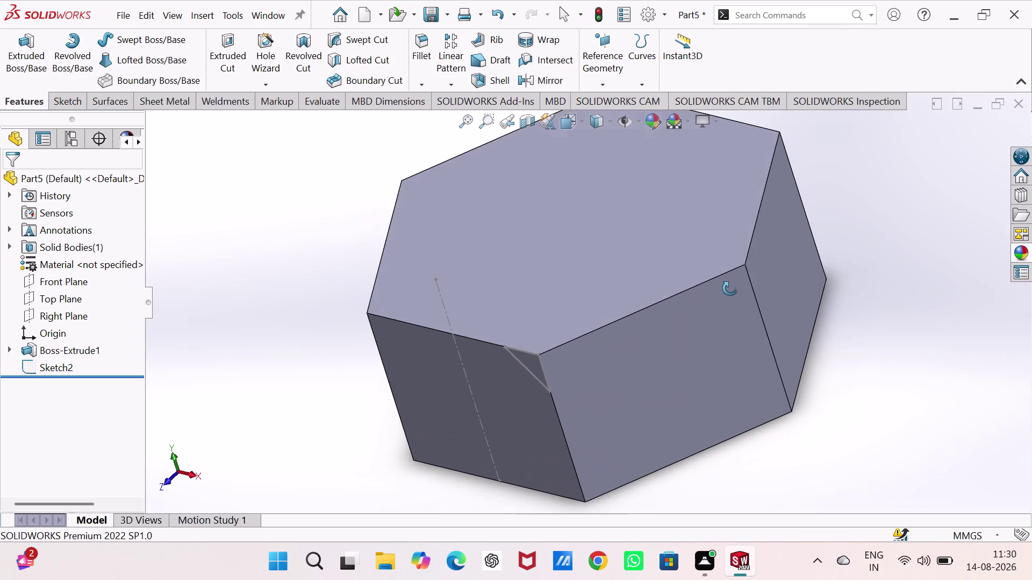
middle_drag(731, 286, 750, 346)
key(ctrl+z)
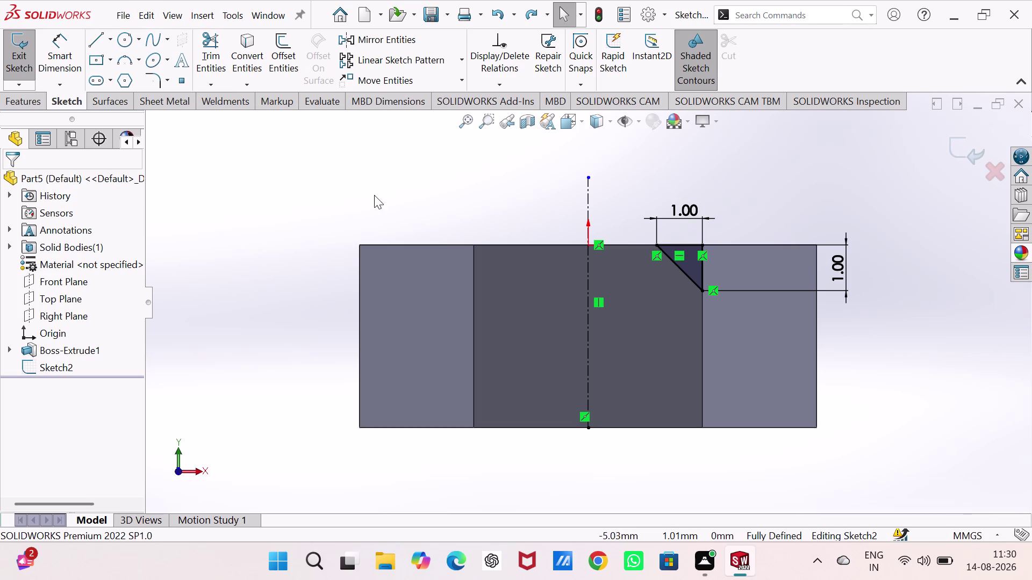
click(947, 149)
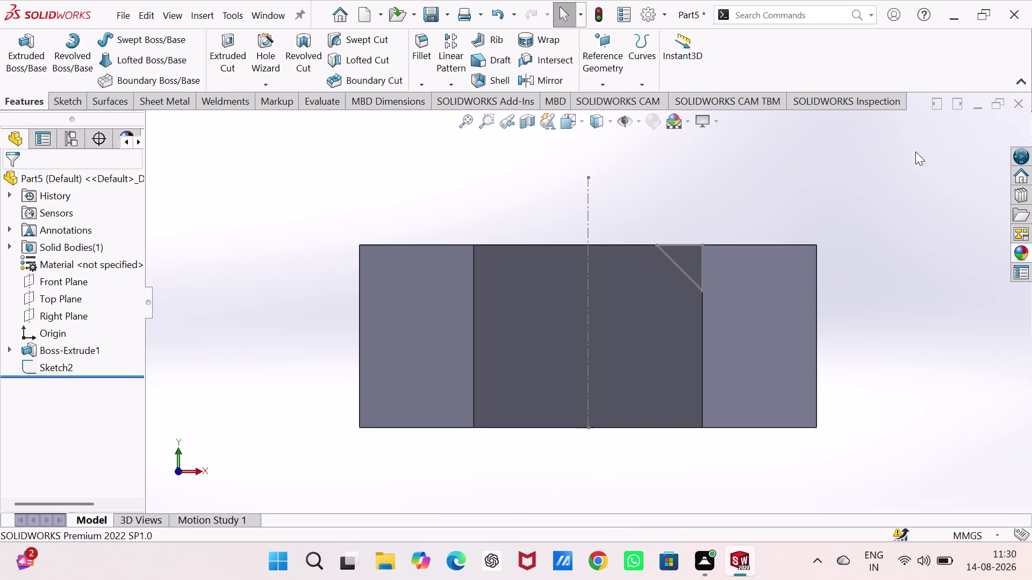
Preview a revolved cut around Sketch2's centerline, then cancel it.
middle_drag(789, 179, 754, 265)
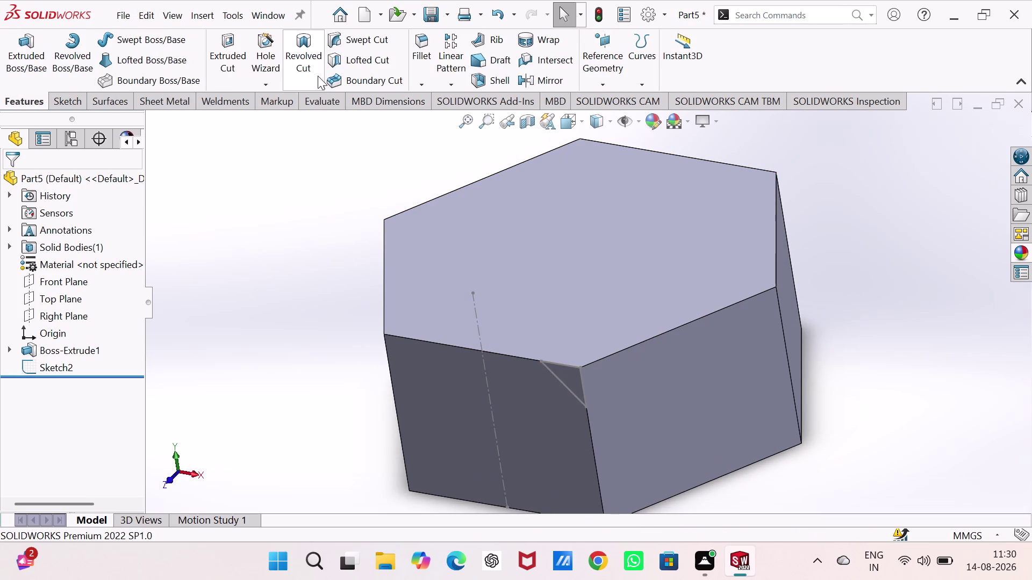
click(310, 49)
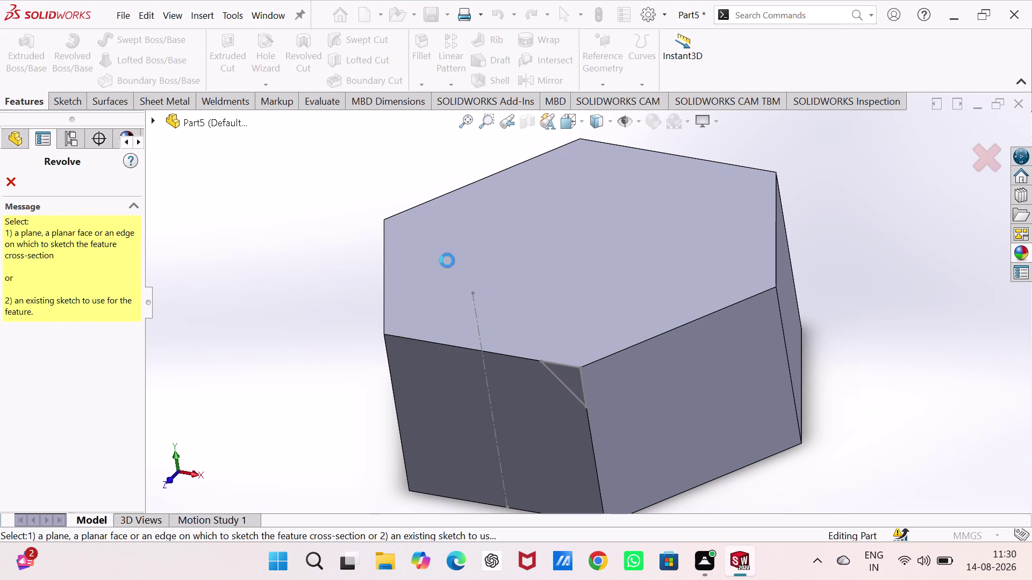
click(475, 316)
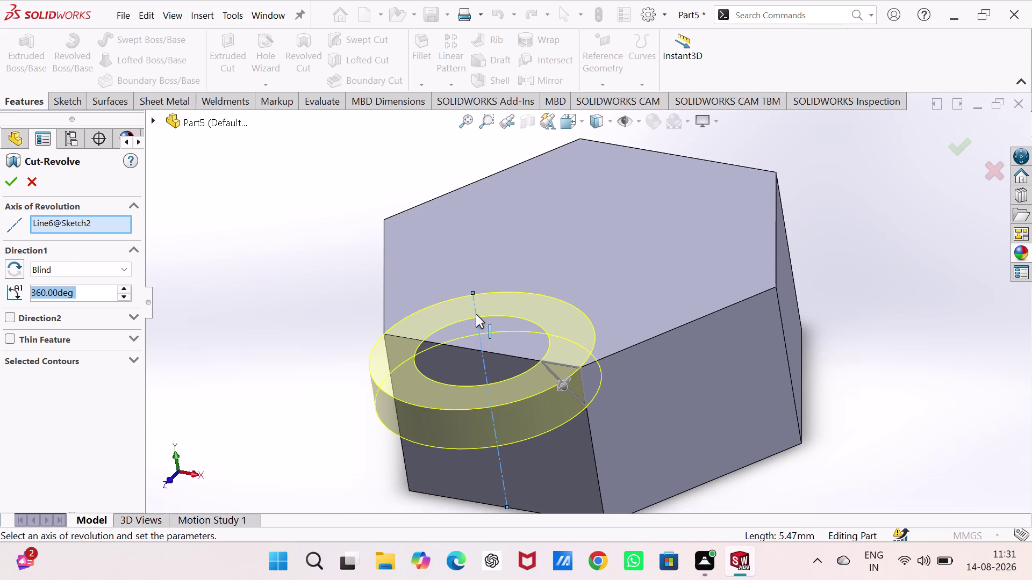
click(30, 183)
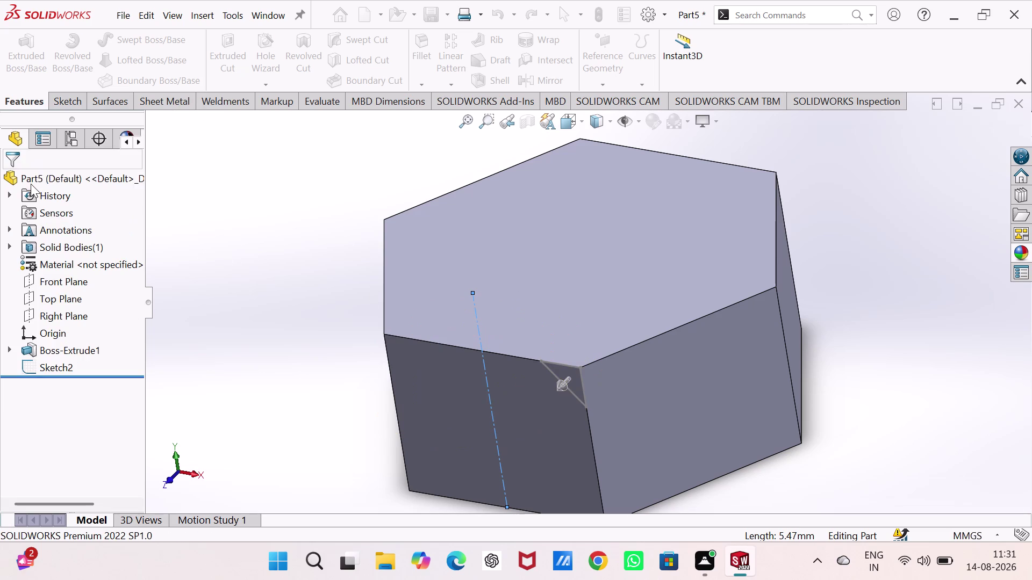
Recheck the 1 mm chamfer sketch, exit it, and select the nut's top face.
key(ctrl+z)
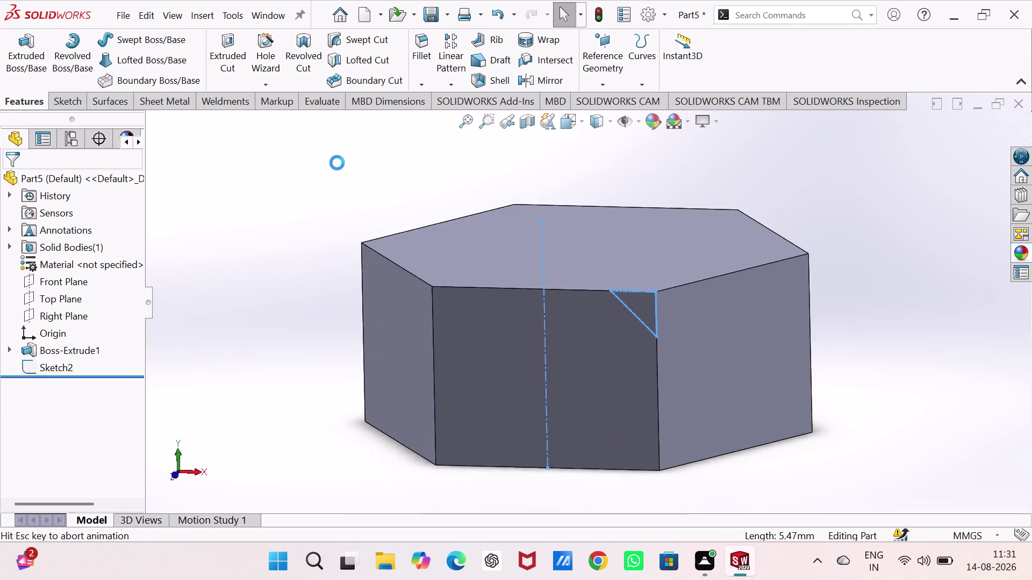
key(ctrl+z)
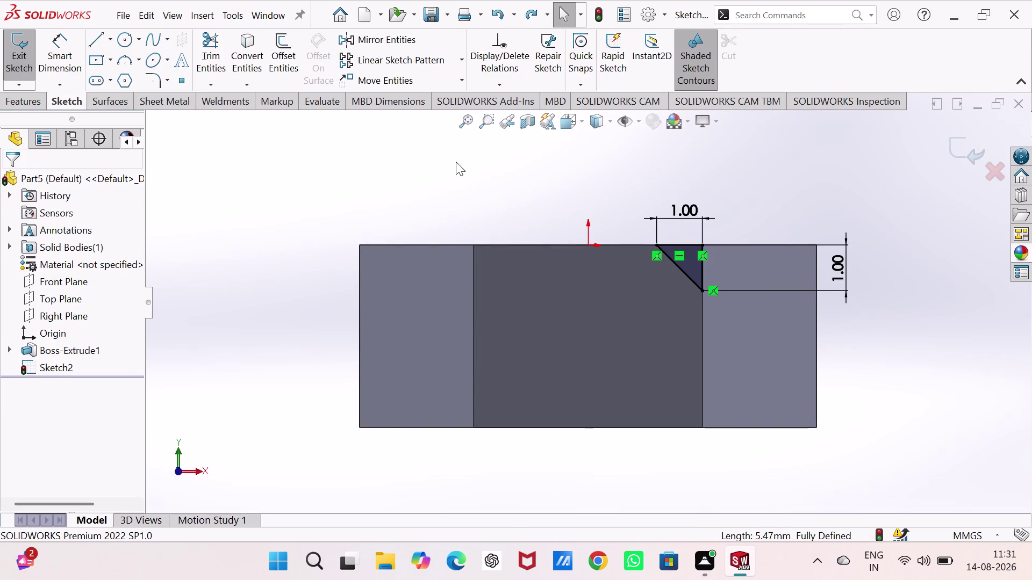
click(961, 153)
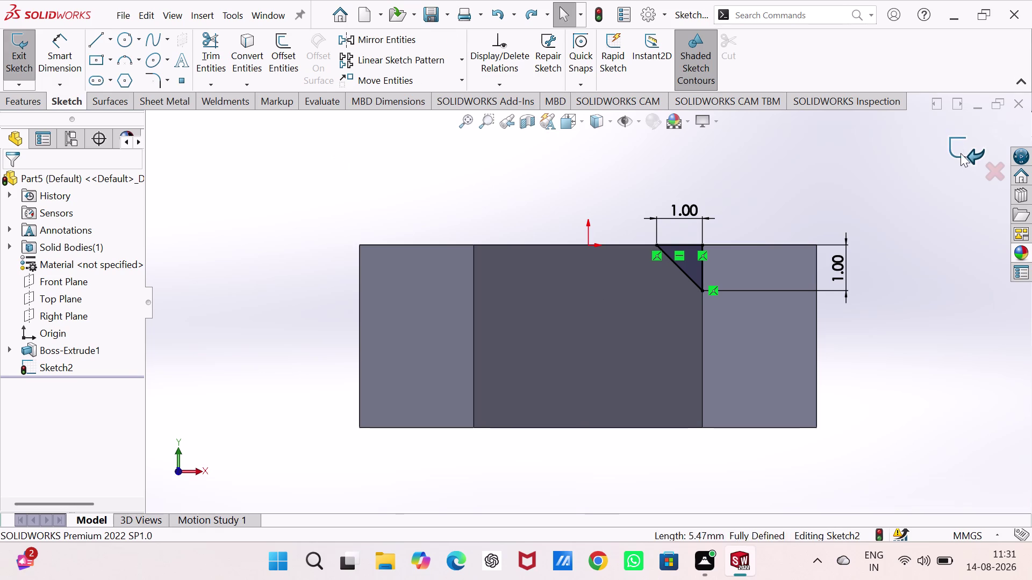
middle_drag(819, 205, 790, 365)
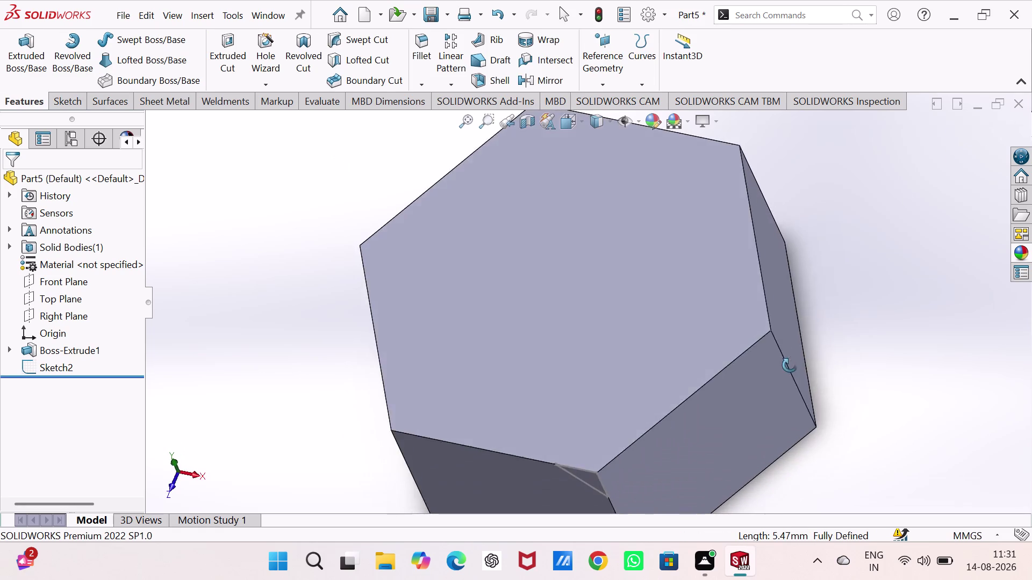
middle_drag(789, 366, 777, 359)
click(584, 283)
On the top face, sketch a centerline between the top and bottom edge midpoints, then exit.
click(639, 248)
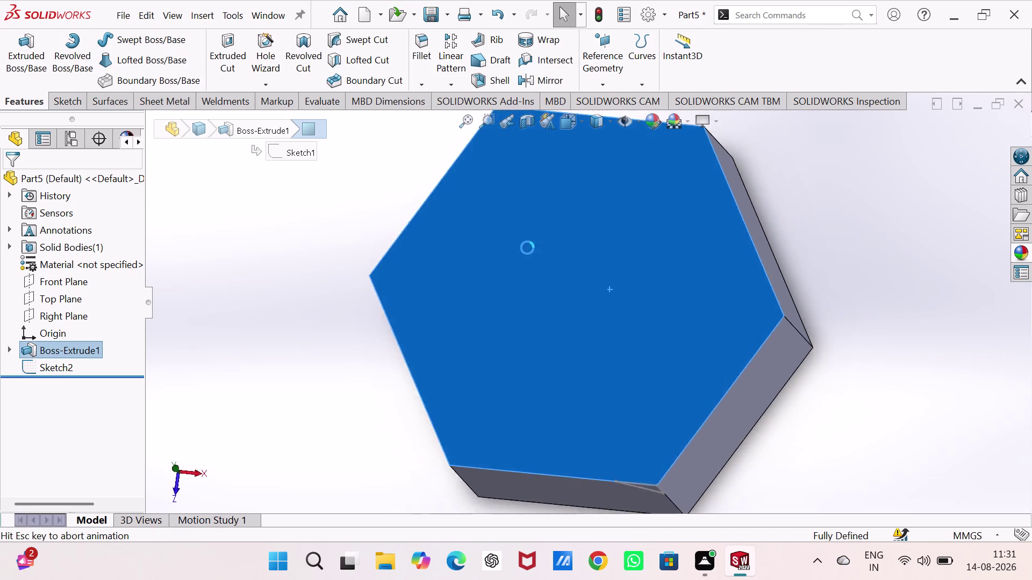
click(279, 230)
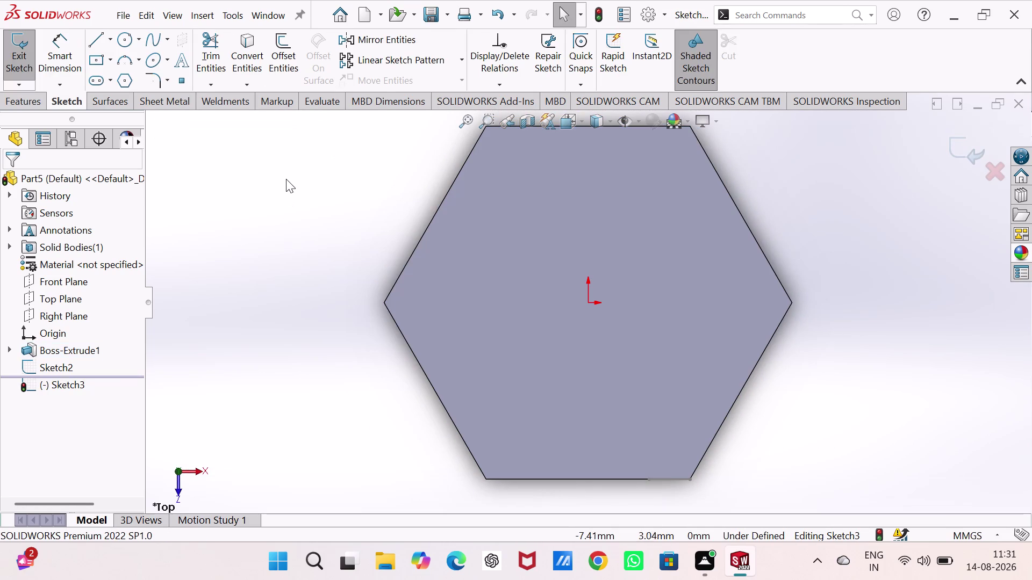
click(111, 37)
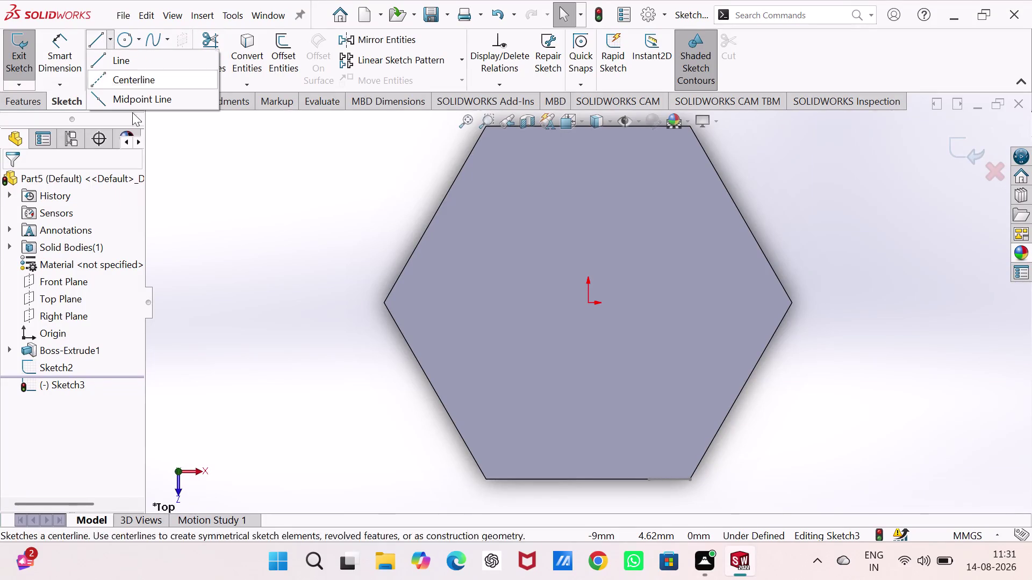
click(132, 83)
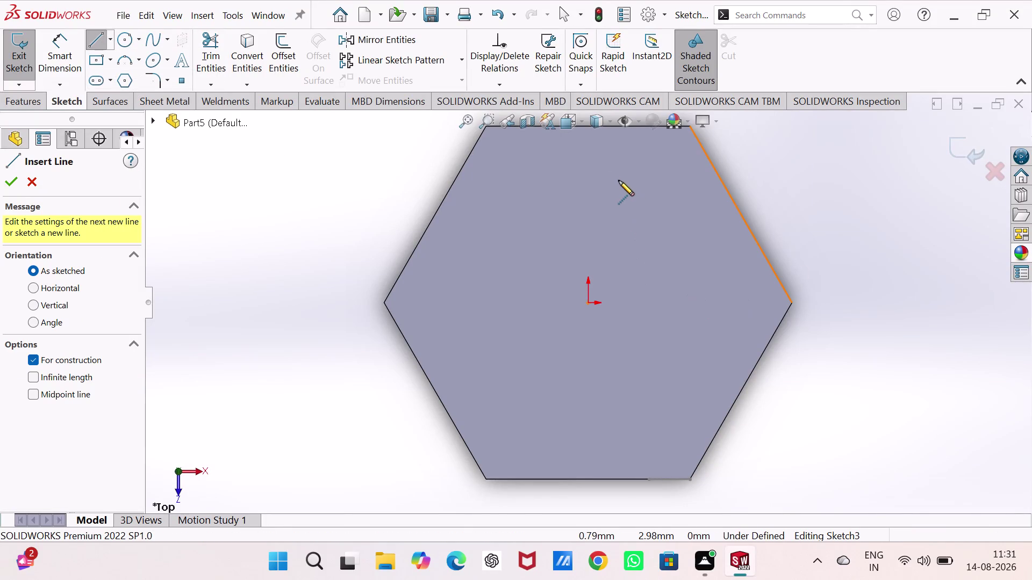
scroll(up, 3)
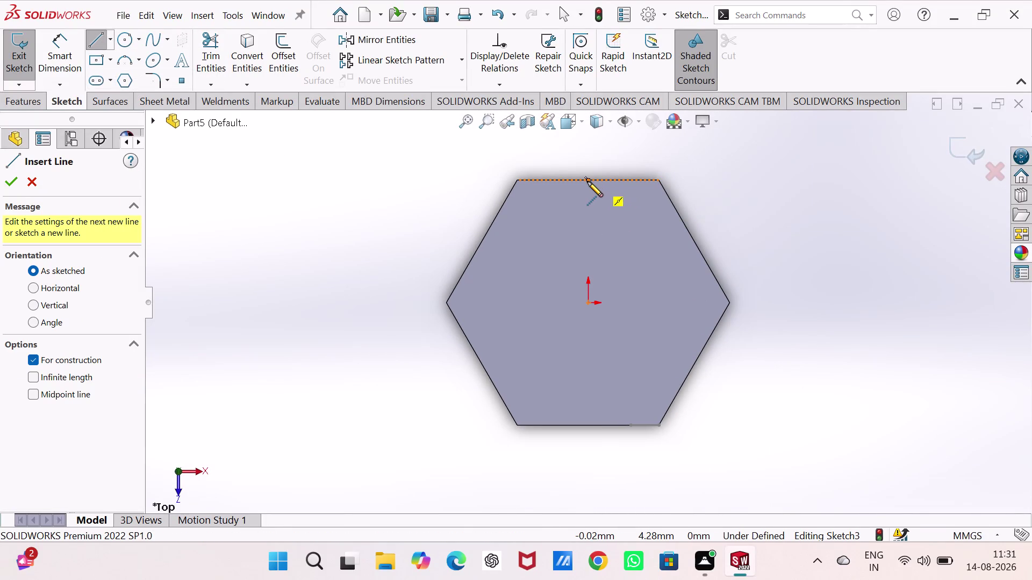
click(587, 182)
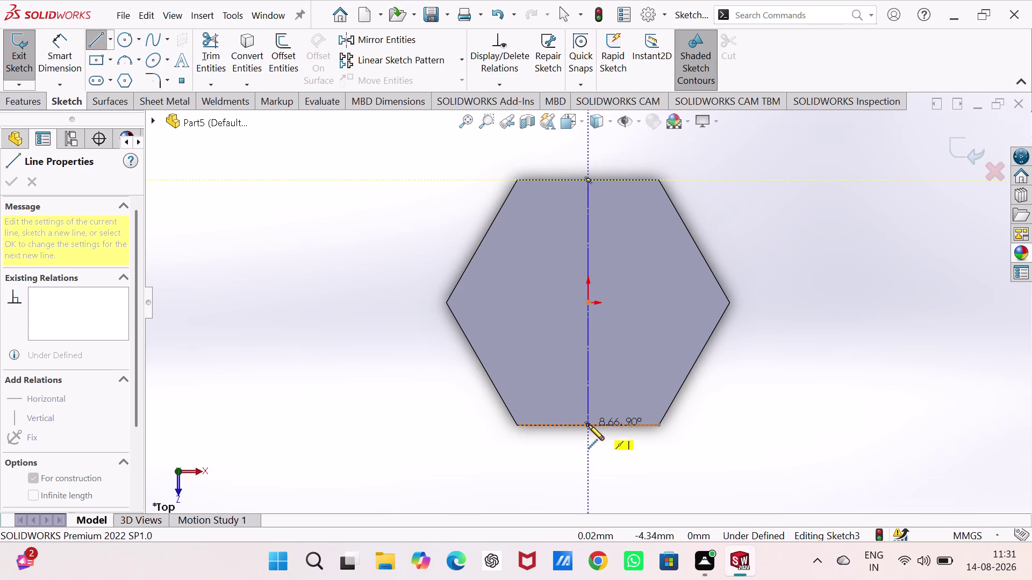
click(588, 425)
right_click(362, 256)
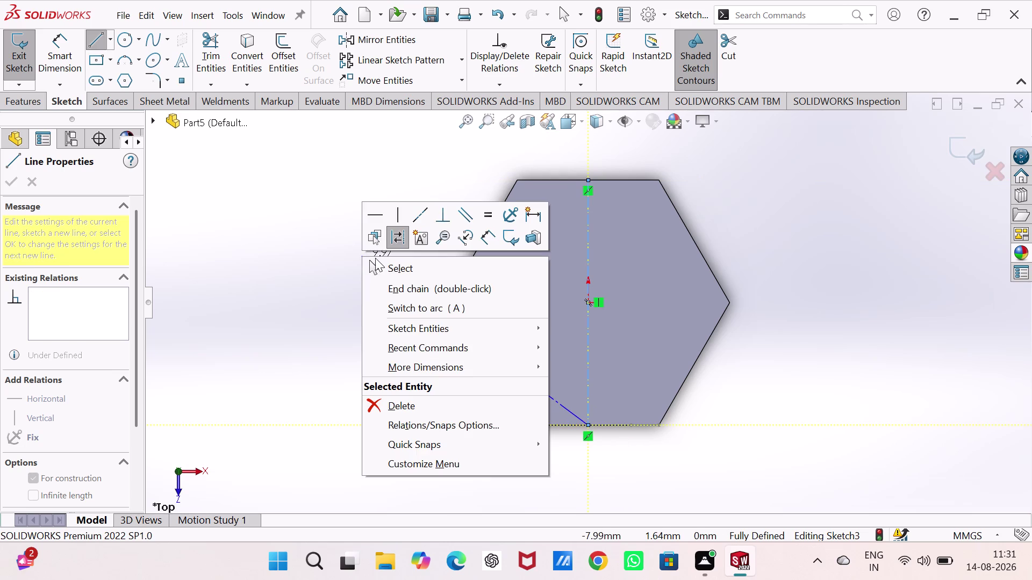
click(383, 262)
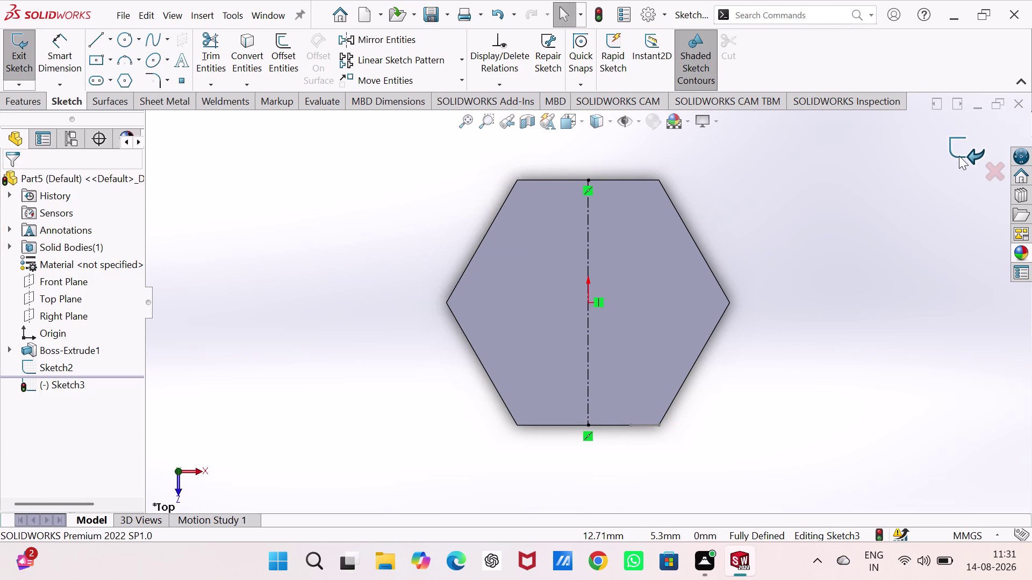
click(959, 156)
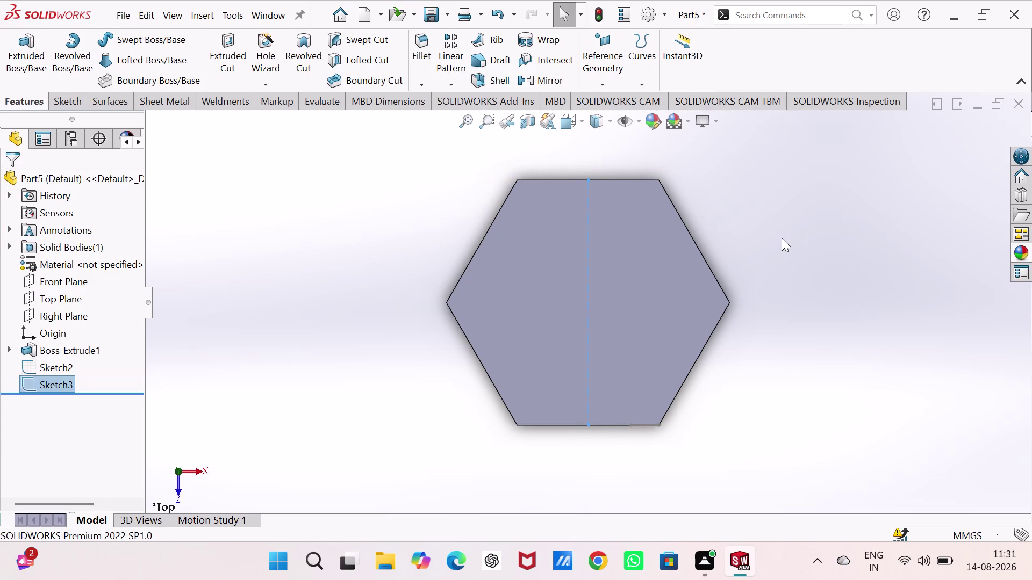
key(ctrl+7)
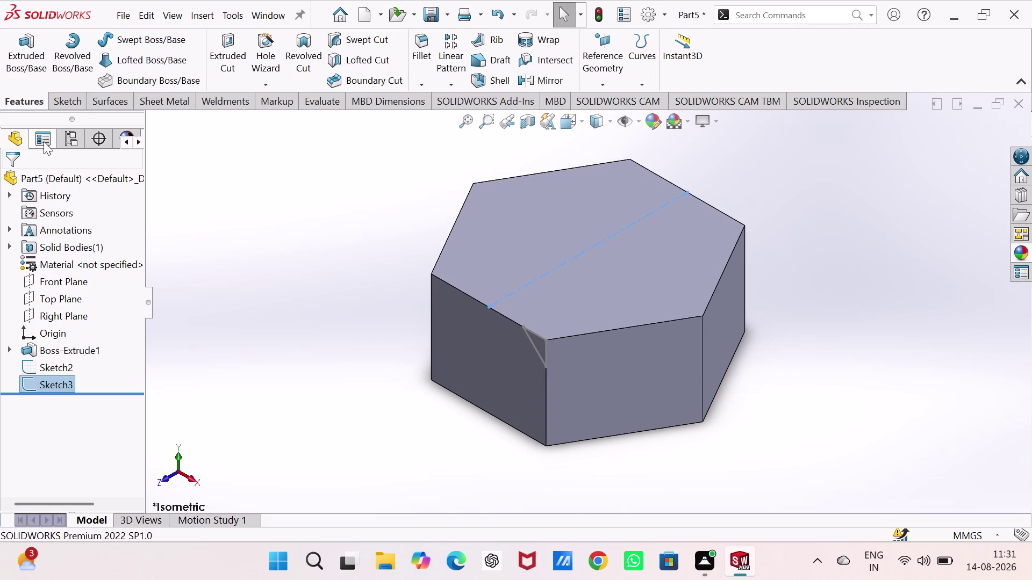
click(311, 60)
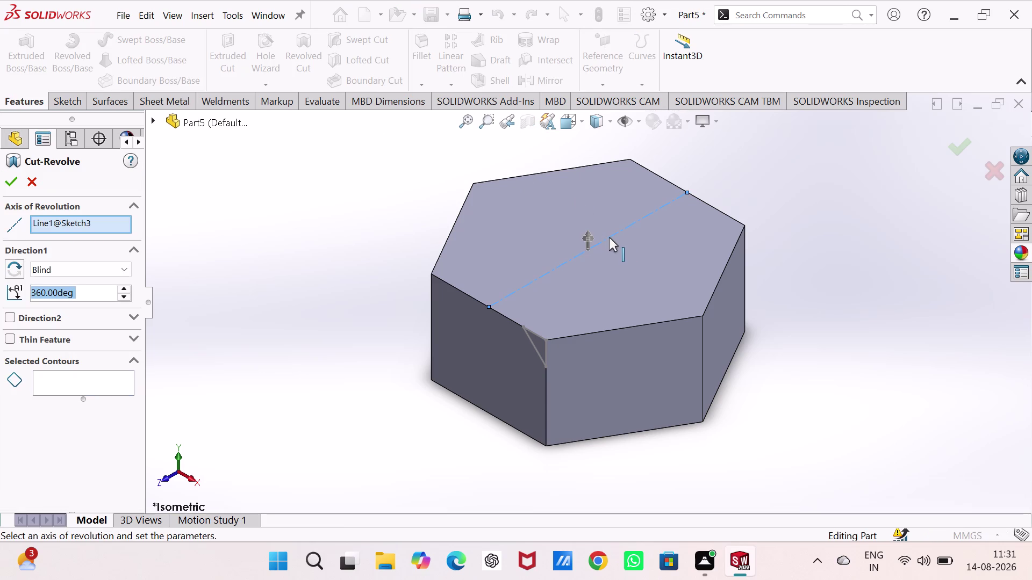
click(609, 237)
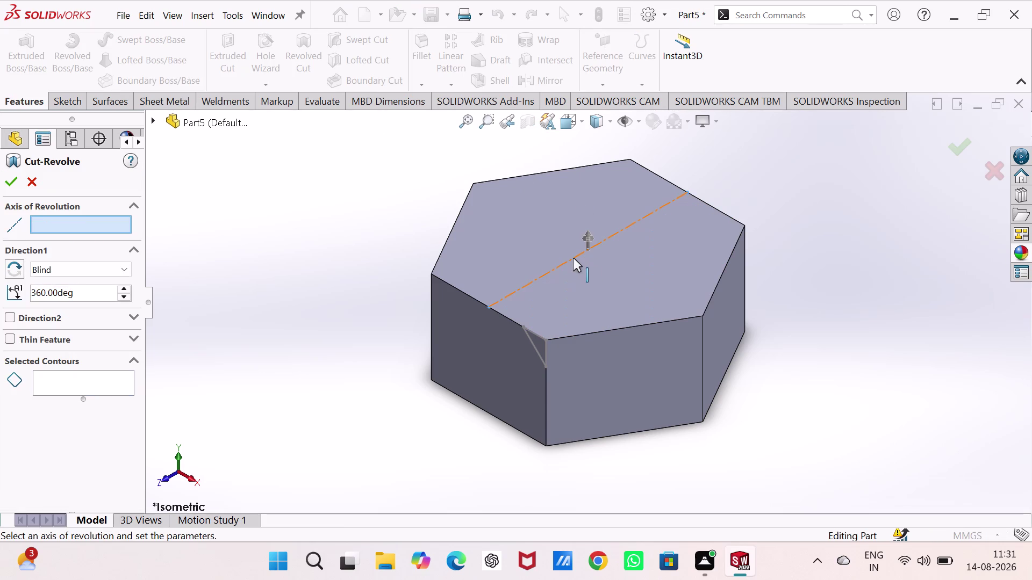
click(572, 258)
key(Escape)
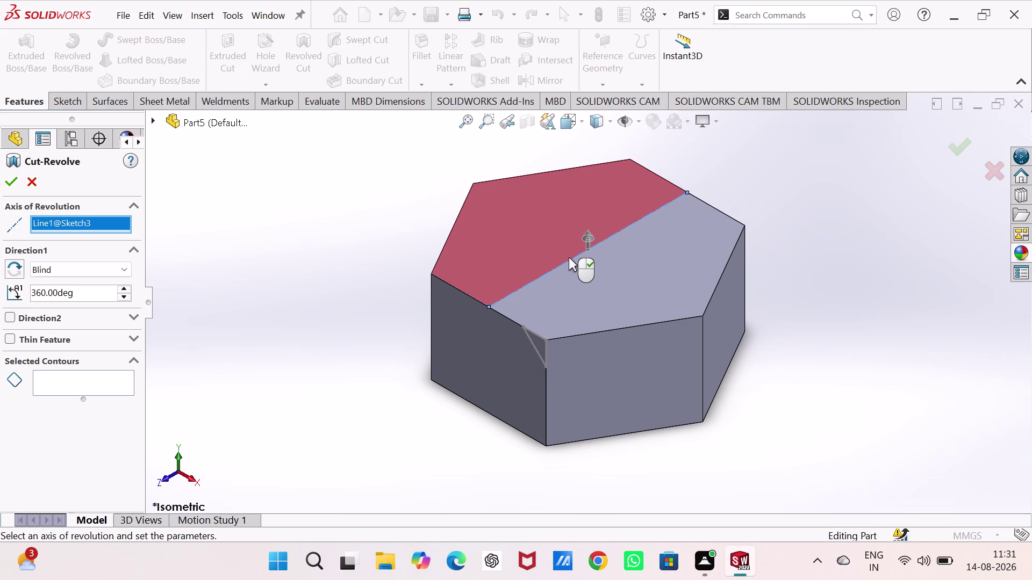
key(Escape)
key(Escape)
key(Escape)
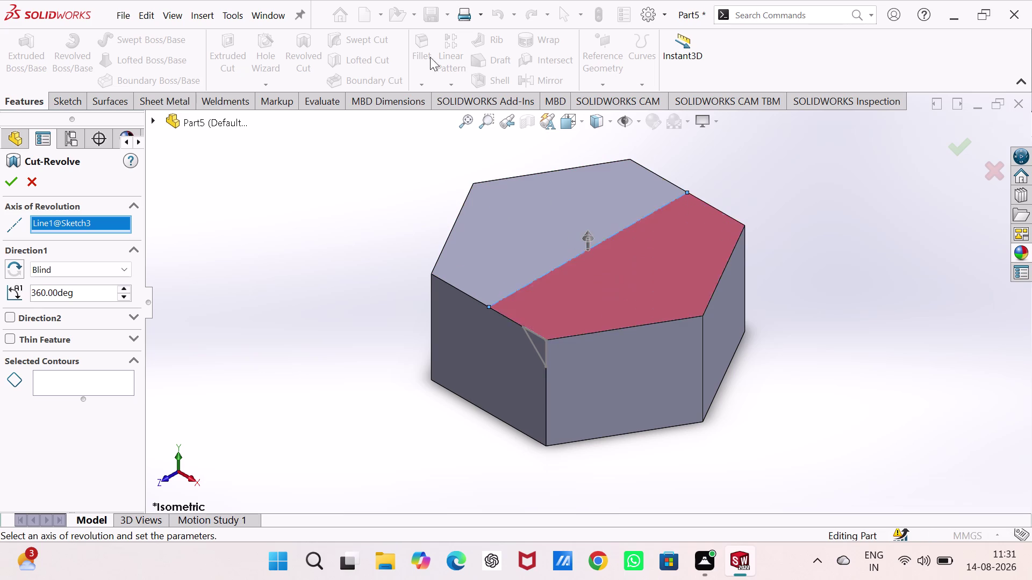
click(33, 186)
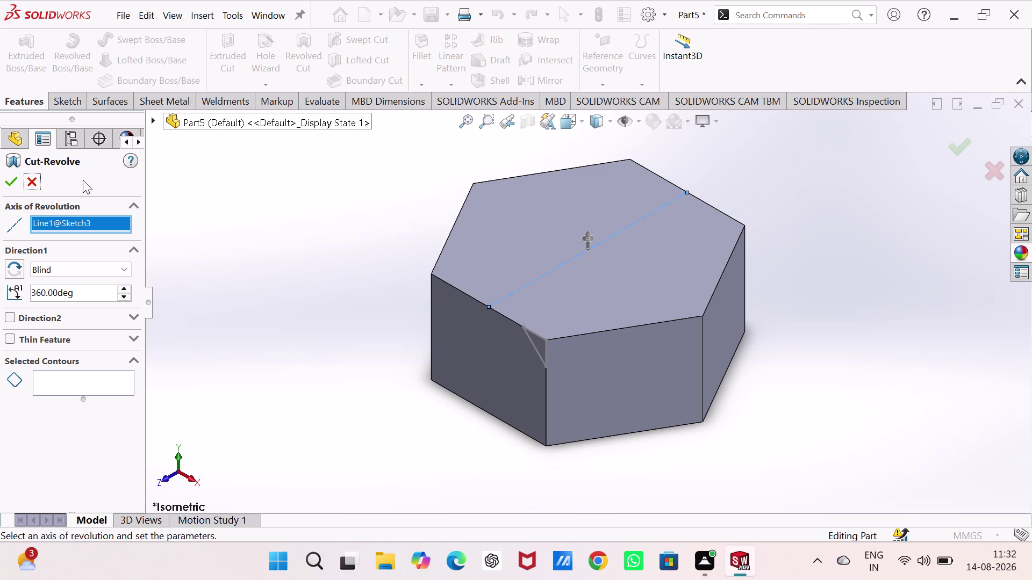
click(31, 185)
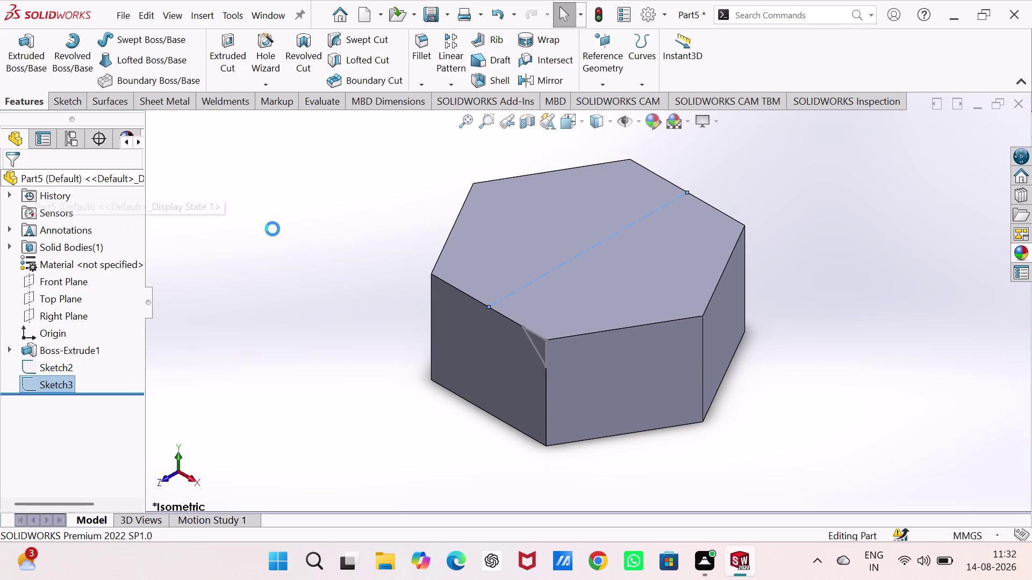
key(ctrl+z)
Start a new sketch on the Right Plane, viewed normal to it.
key(ctrl+z)
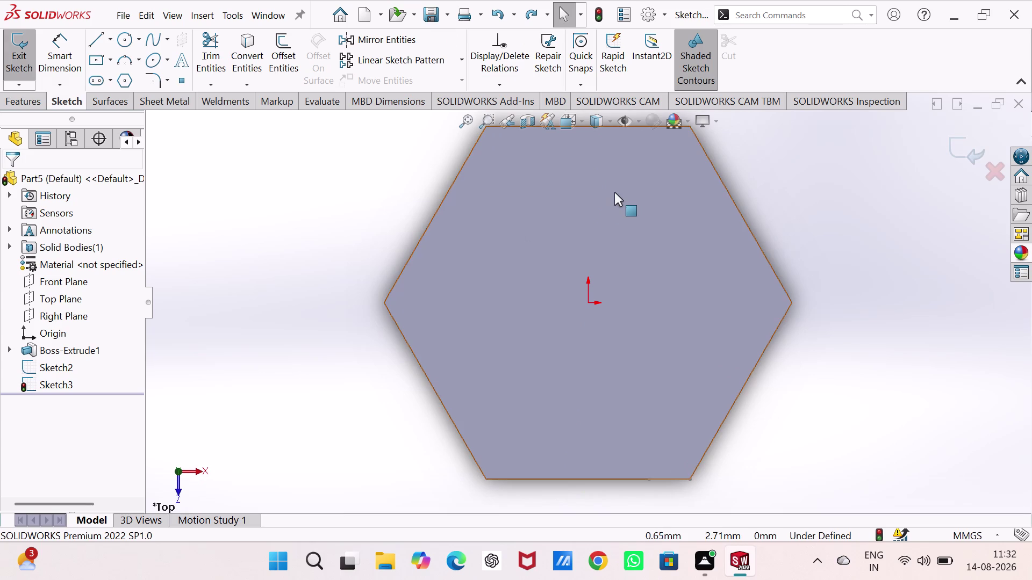
key(ctrl+7)
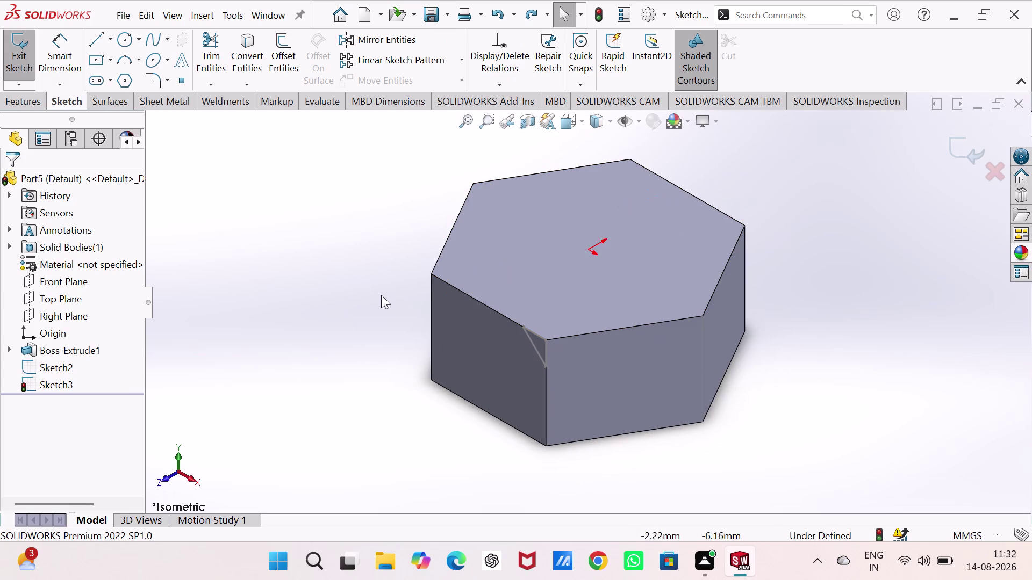
click(325, 274)
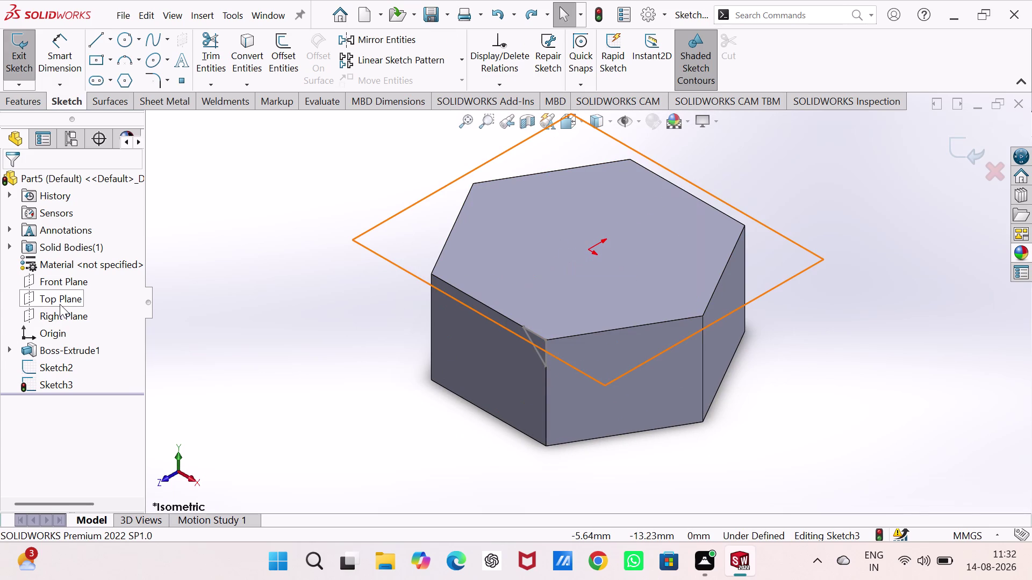
click(59, 320)
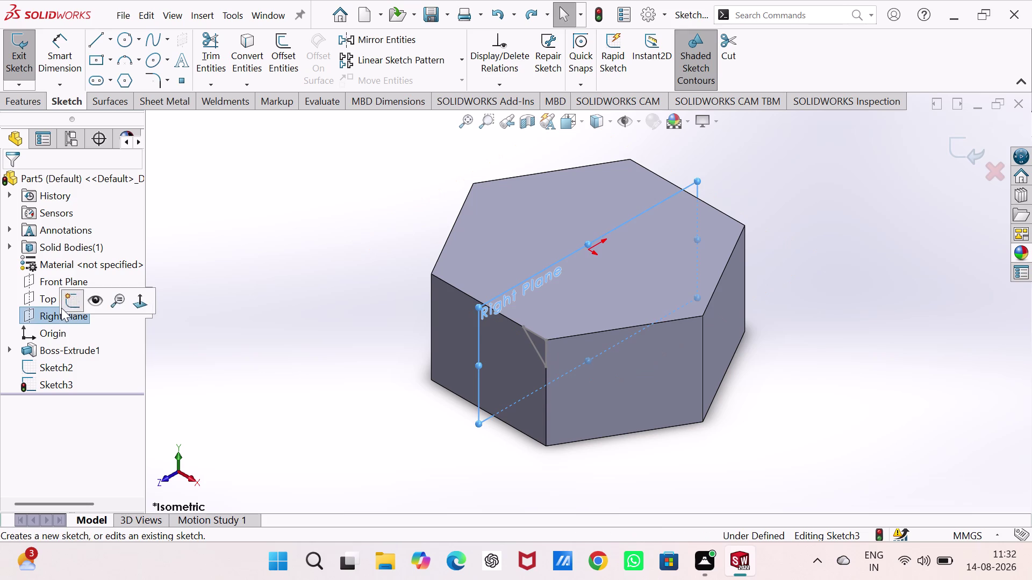
click(67, 304)
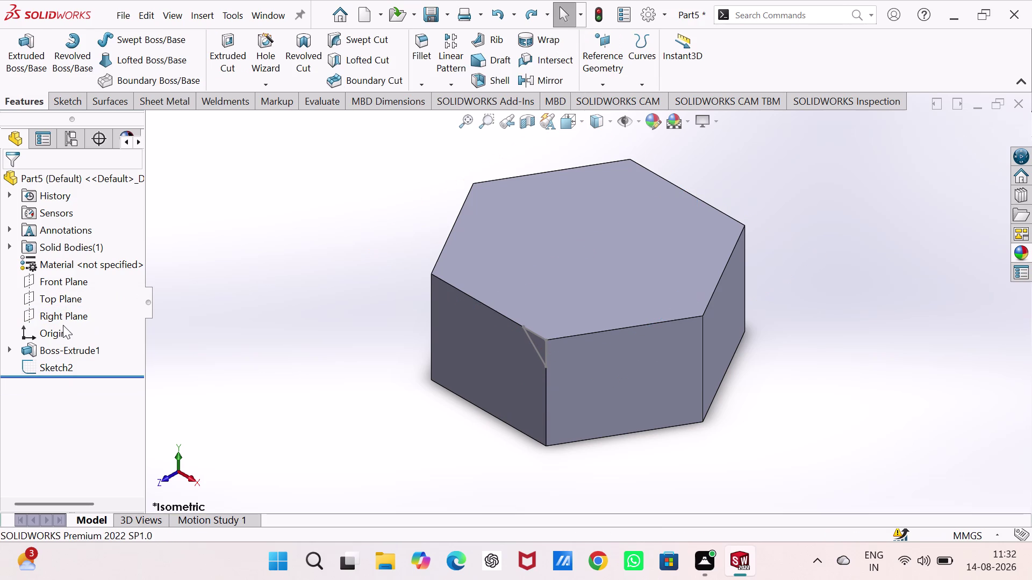
click(58, 312)
click(72, 296)
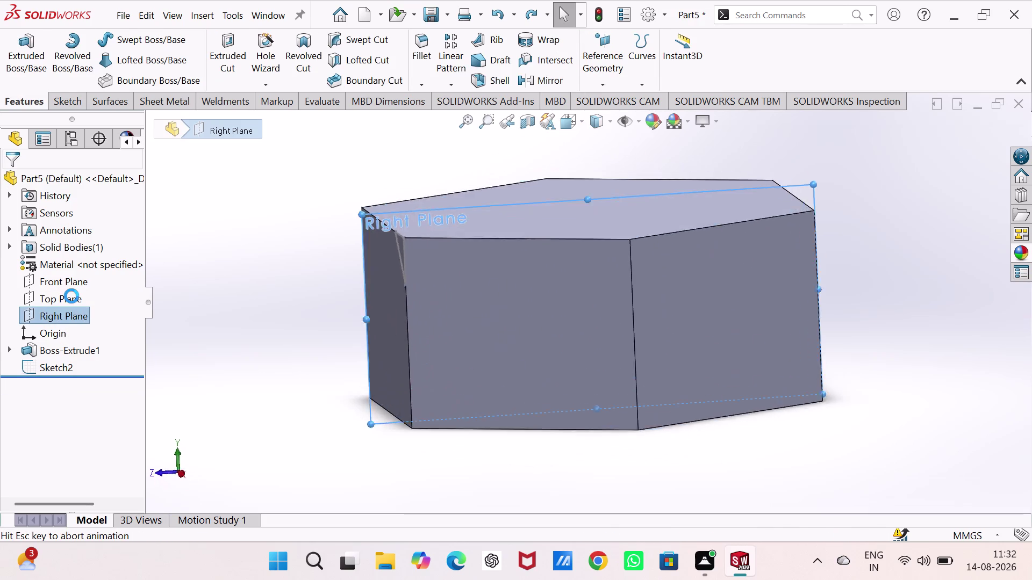
click(240, 271)
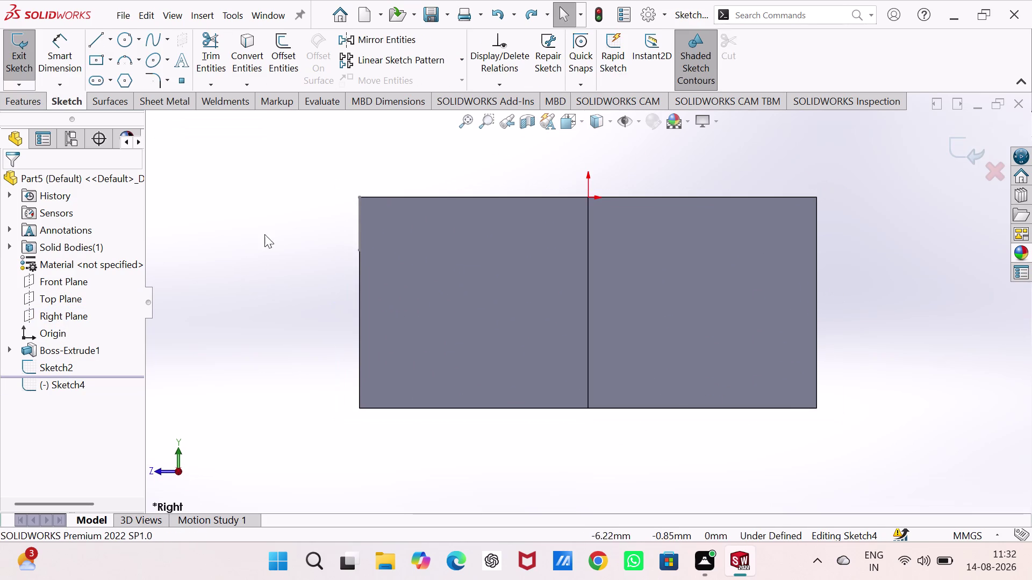
Draw a vertical 4 mm construction line through the nut's centre and exit Sketch4.
click(107, 40)
click(115, 74)
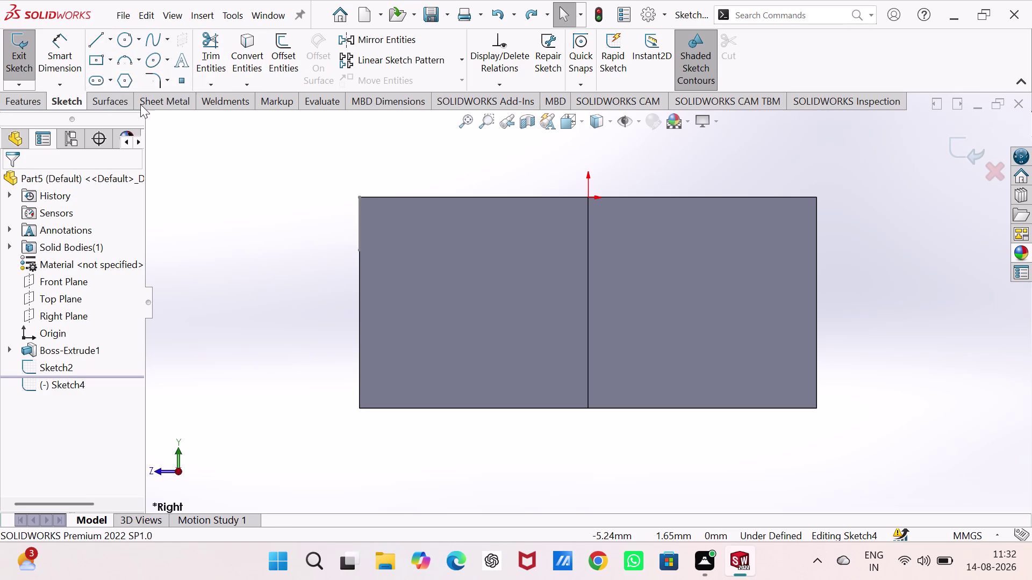
click(587, 197)
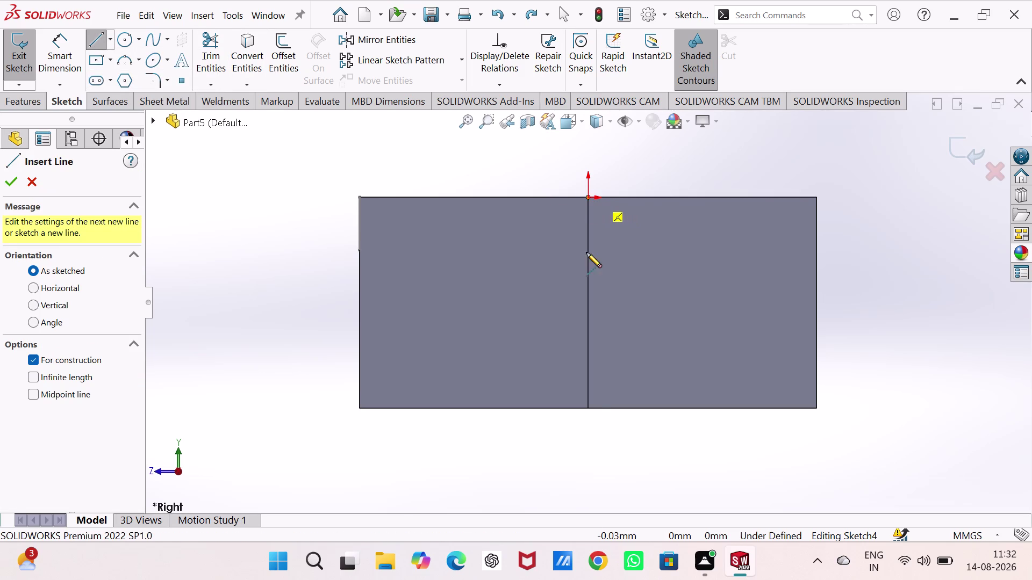
click(587, 408)
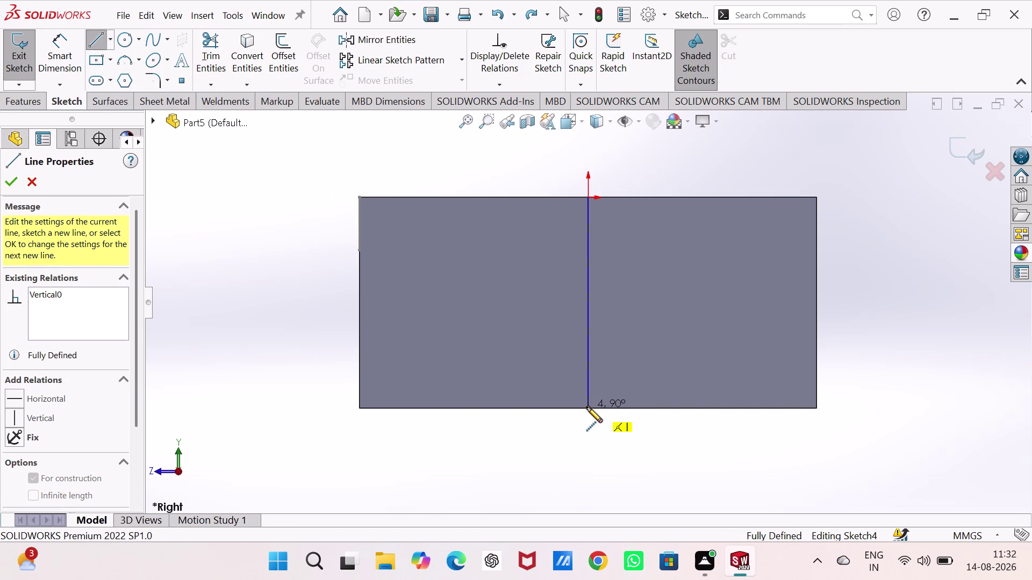
right_click(265, 200)
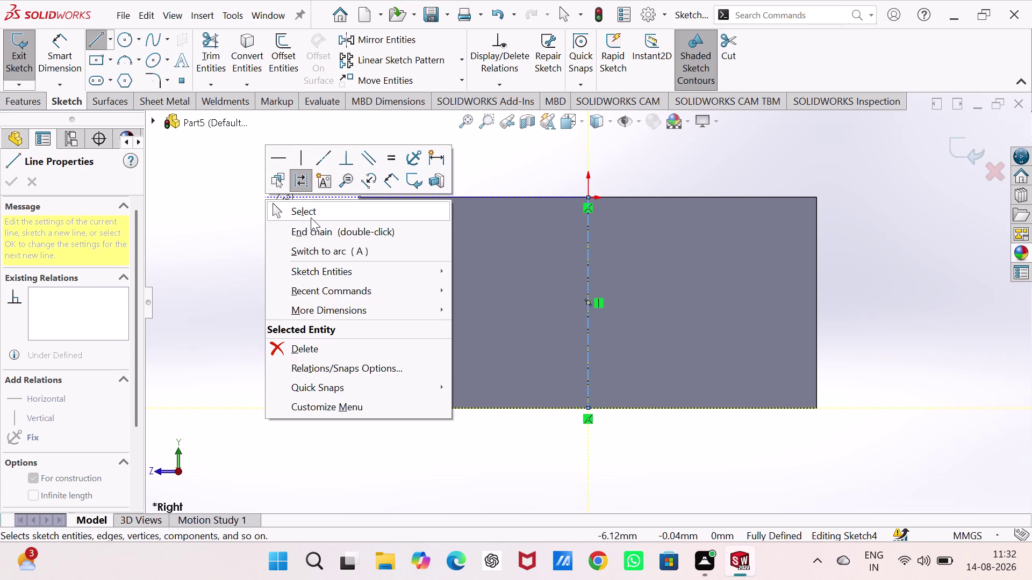
click(310, 218)
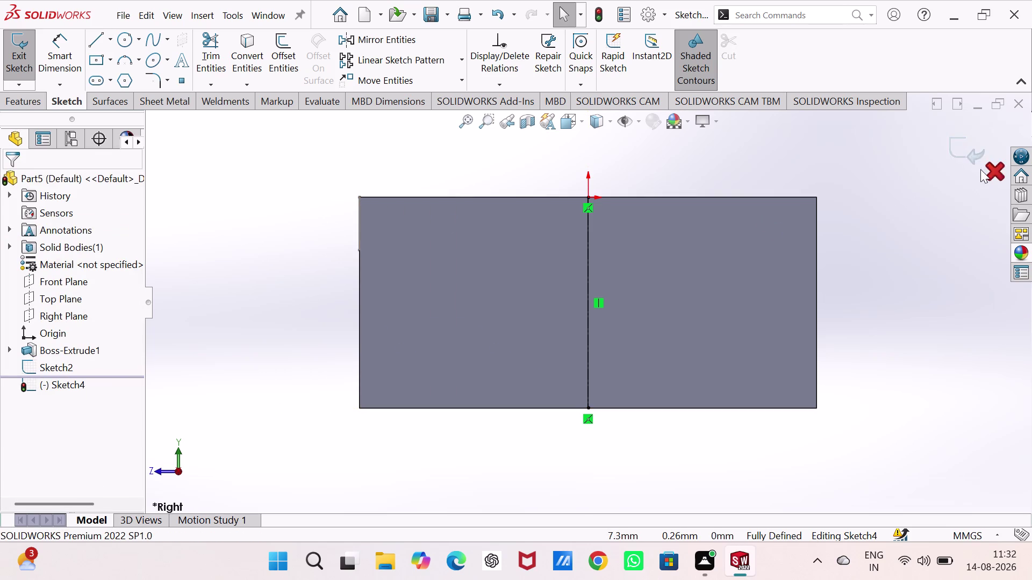
click(587, 274)
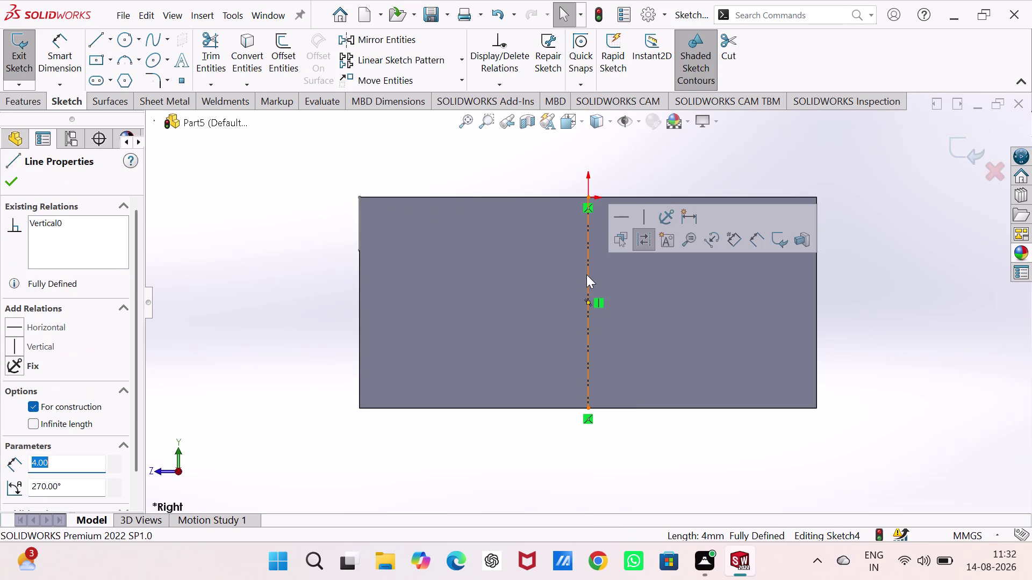
click(410, 160)
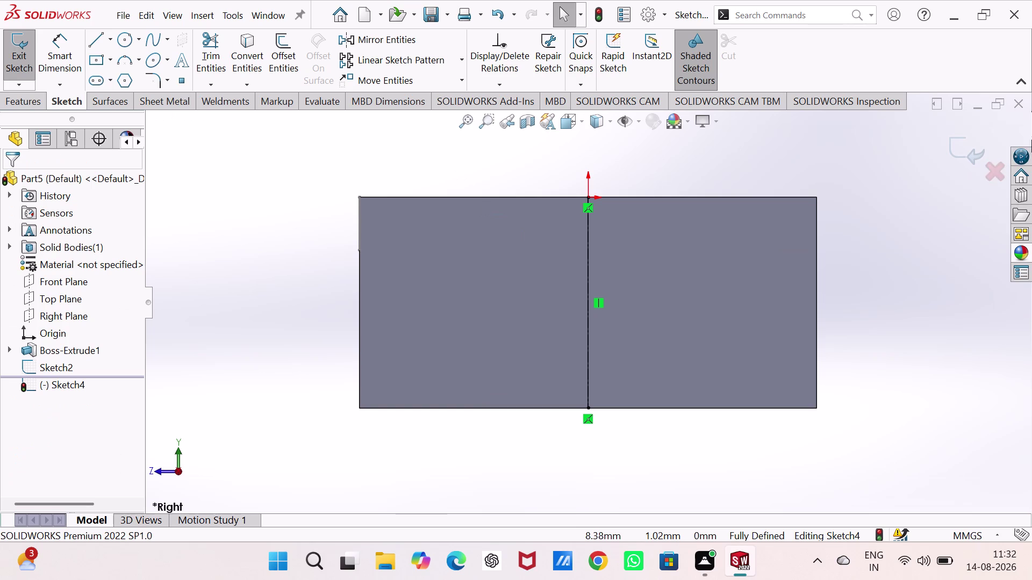
click(961, 152)
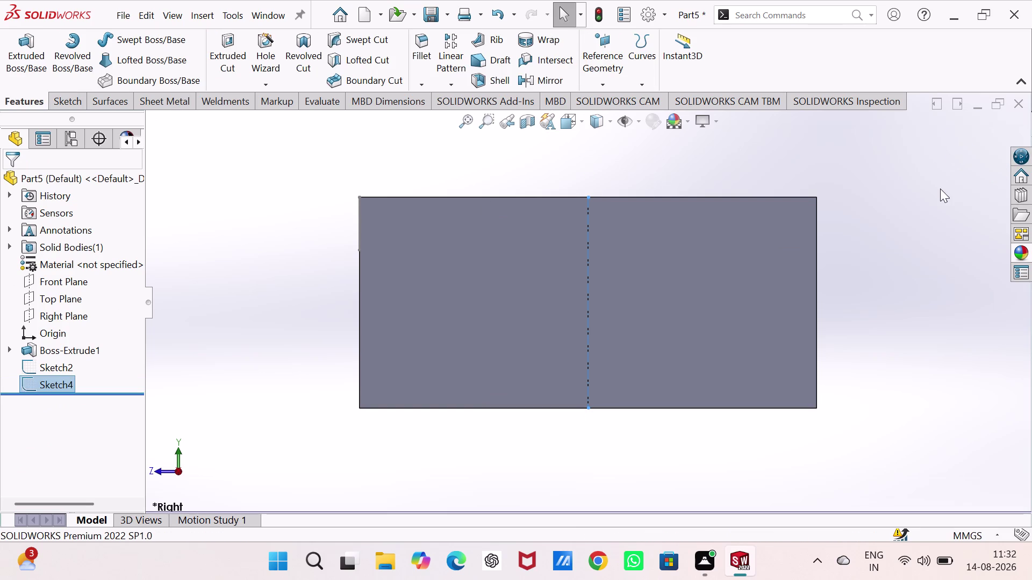
key(ctrl+7)
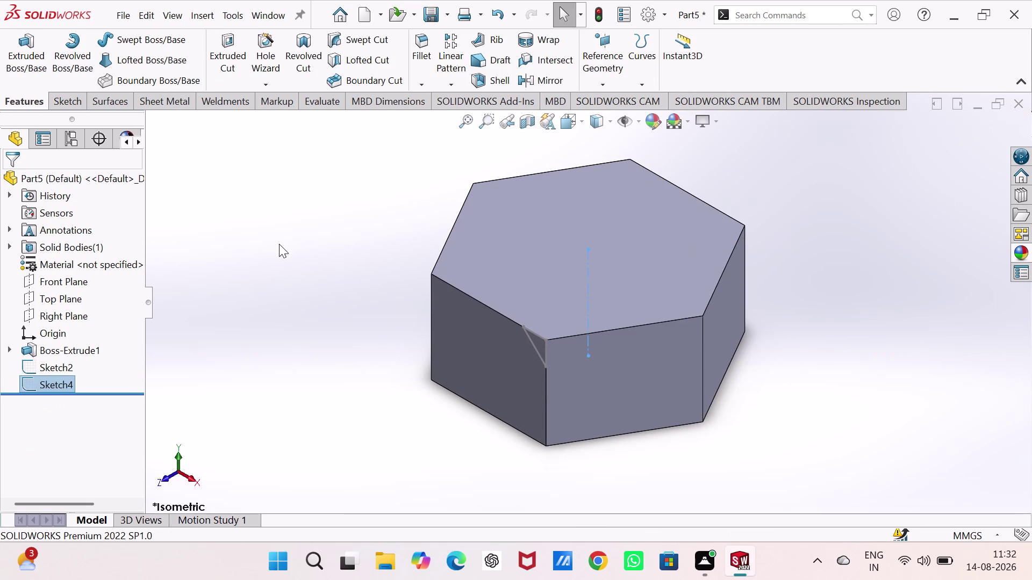
click(300, 232)
click(290, 48)
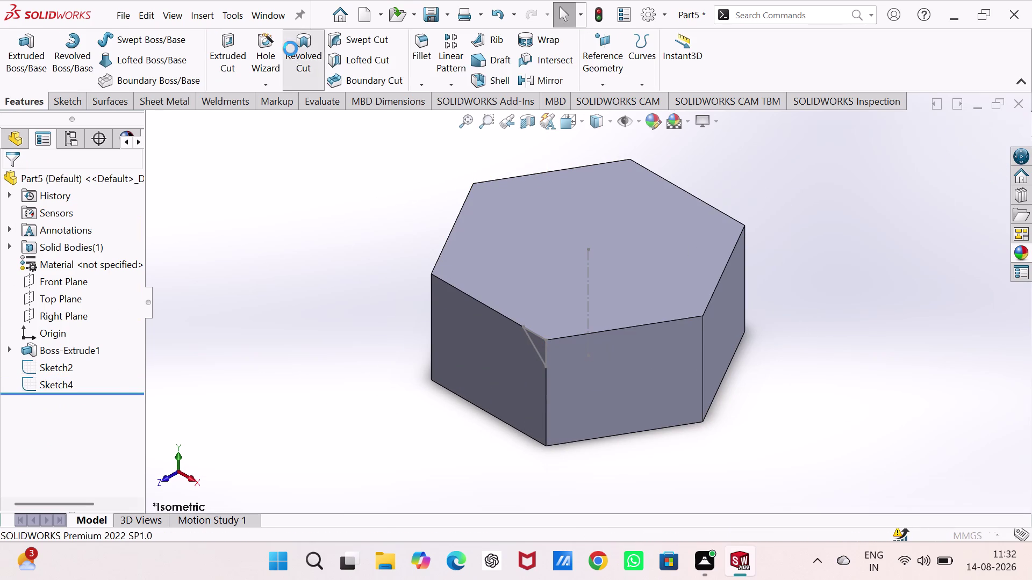
click(586, 258)
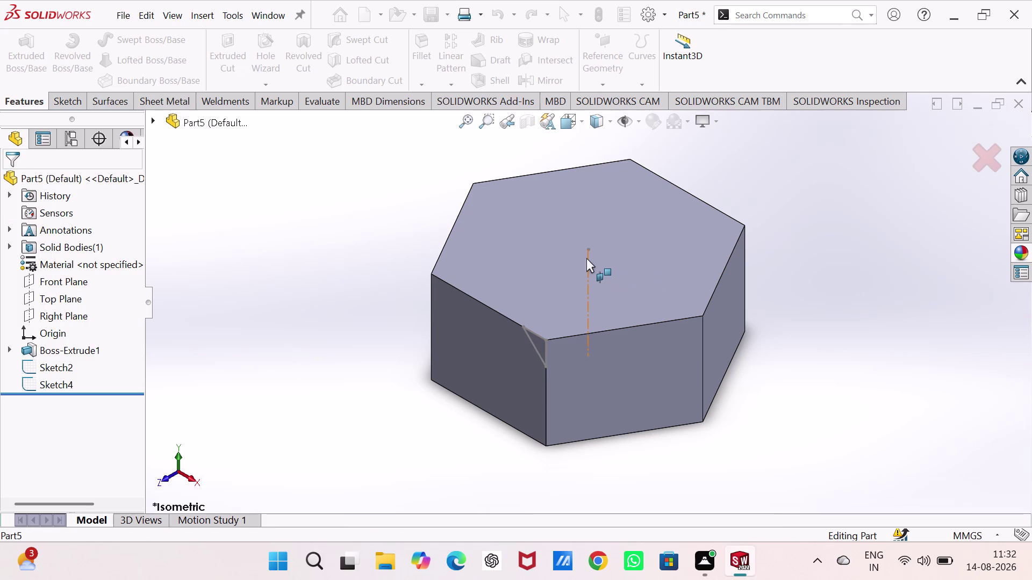
click(544, 349)
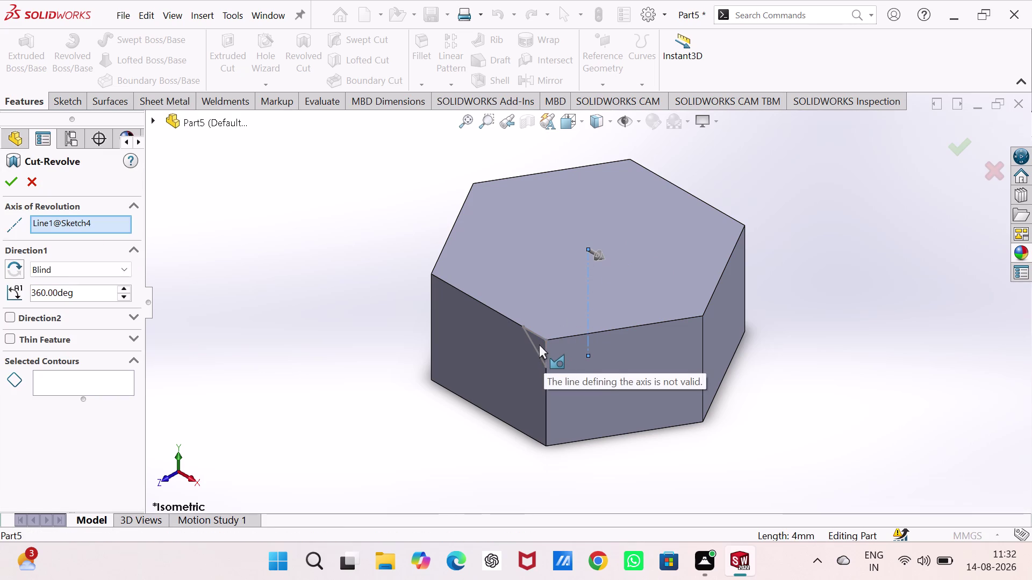
click(539, 344)
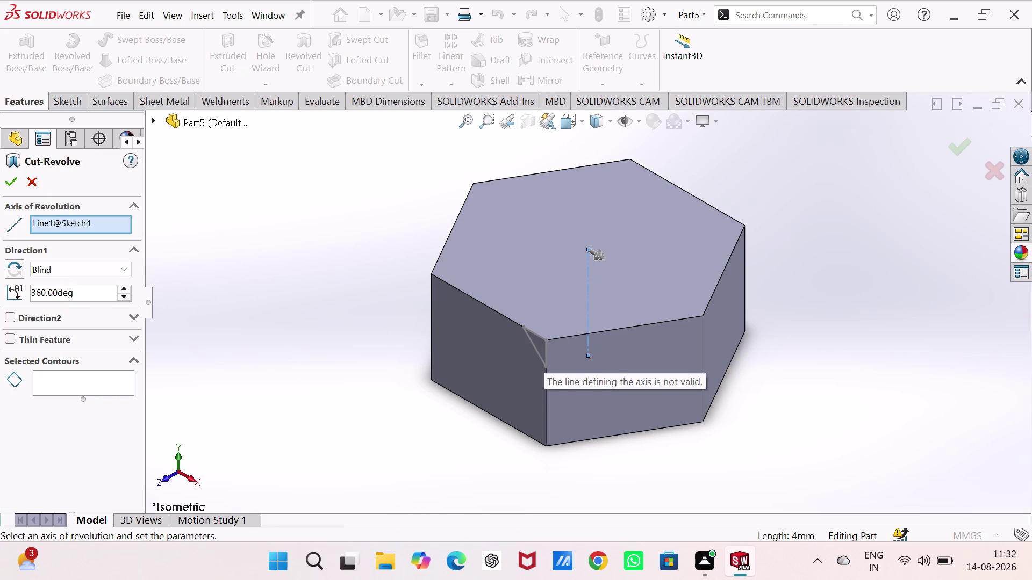
click(74, 386)
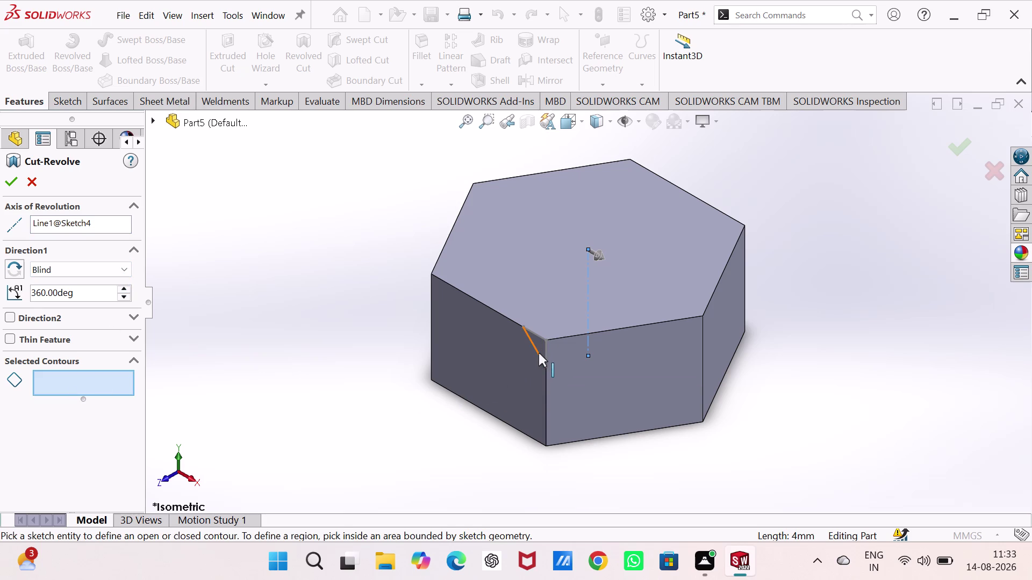
click(539, 353)
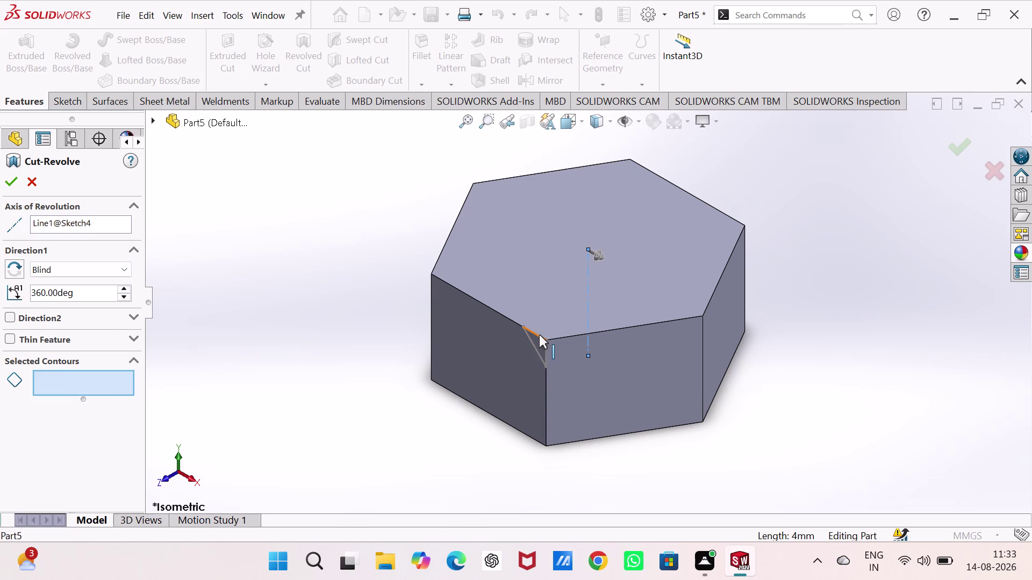
click(539, 334)
key(Escape)
key(Escape)
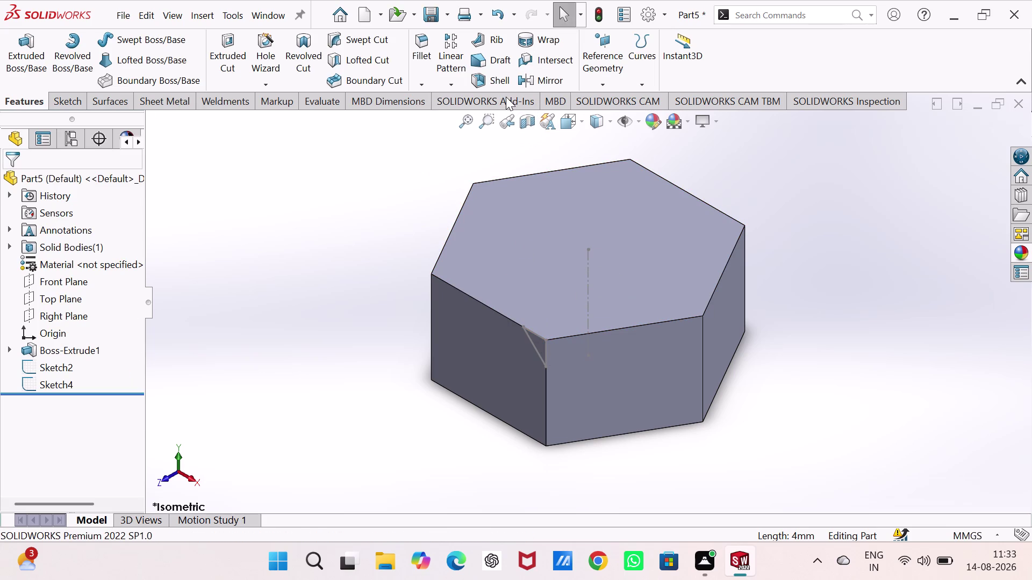
click(637, 121)
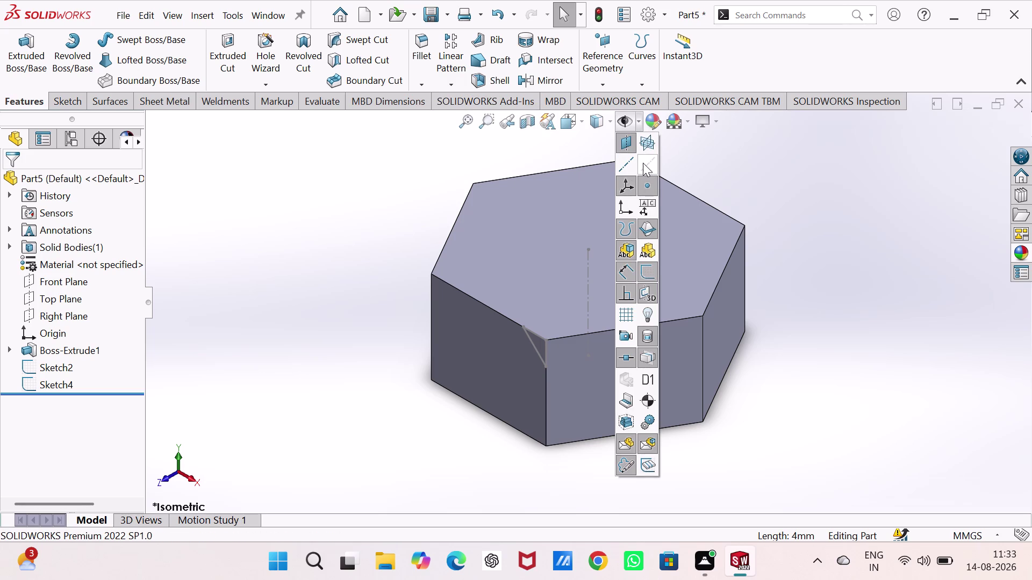
Start a revolved cut about Sketch4's line and try selecting the chamfer triangle's edge.
click(646, 163)
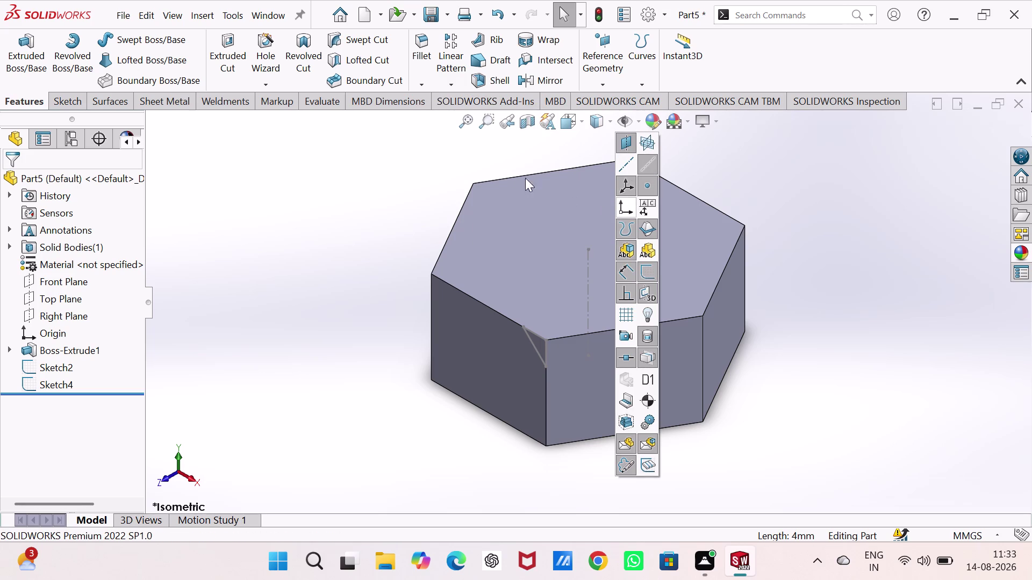
click(312, 170)
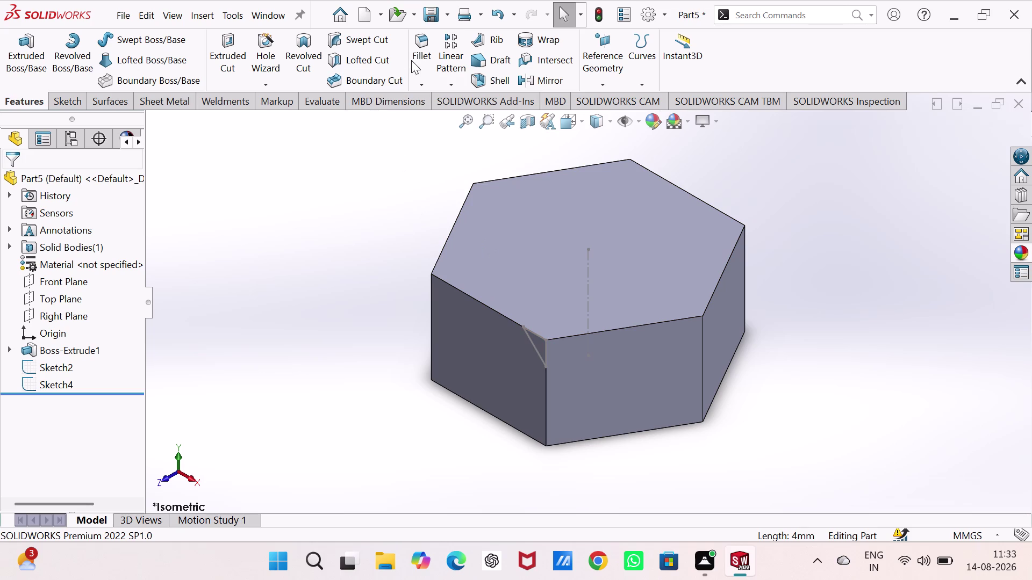
click(301, 50)
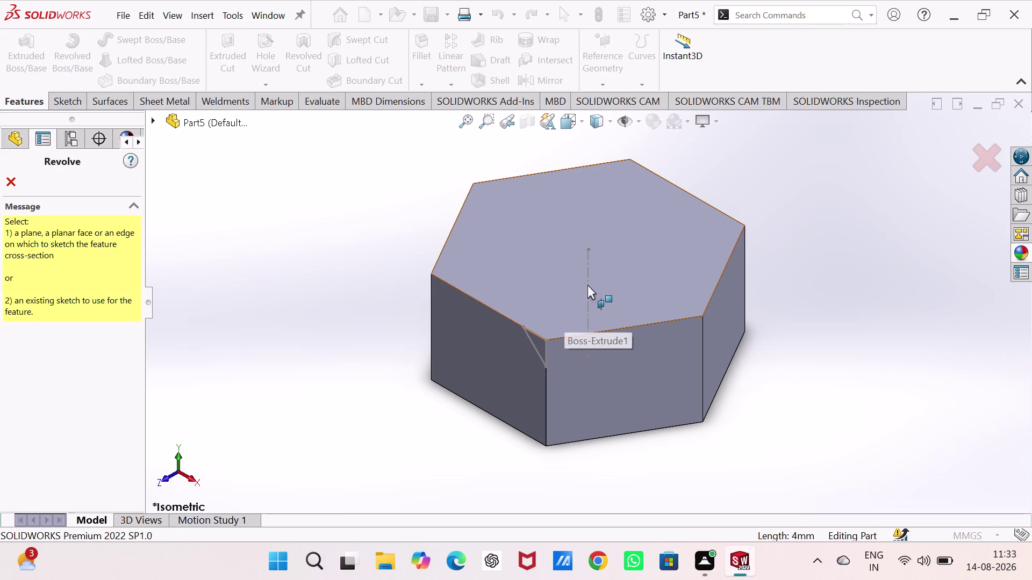
click(587, 284)
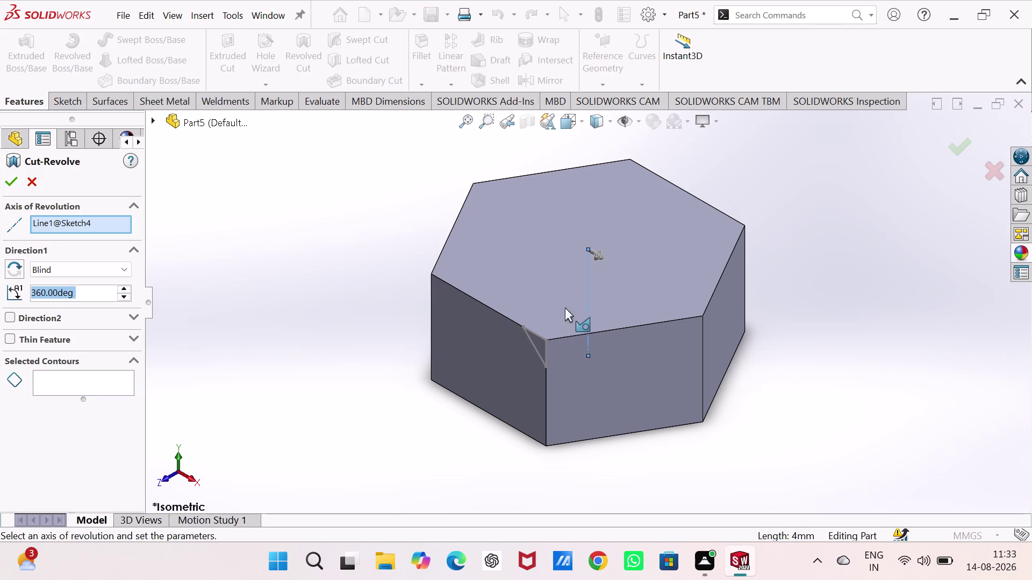
click(547, 345)
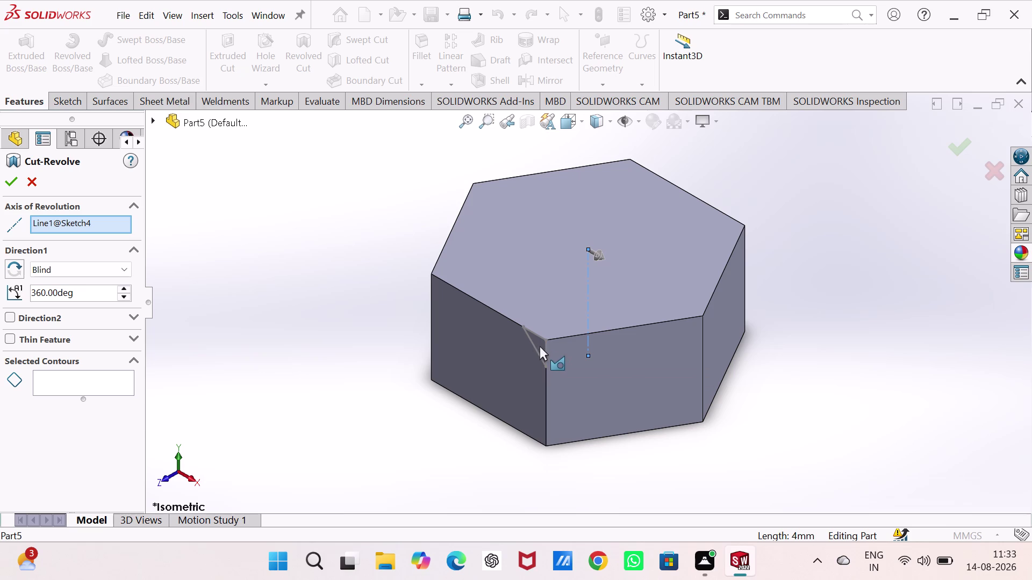
click(538, 345)
click(539, 353)
click(535, 335)
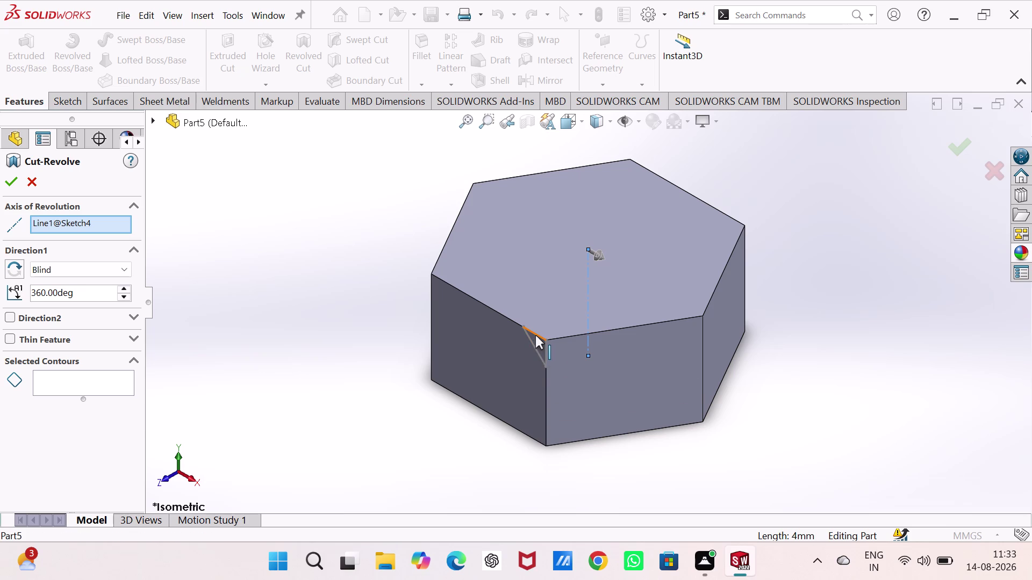
click(536, 333)
click(542, 346)
drag(543, 346, 538, 344)
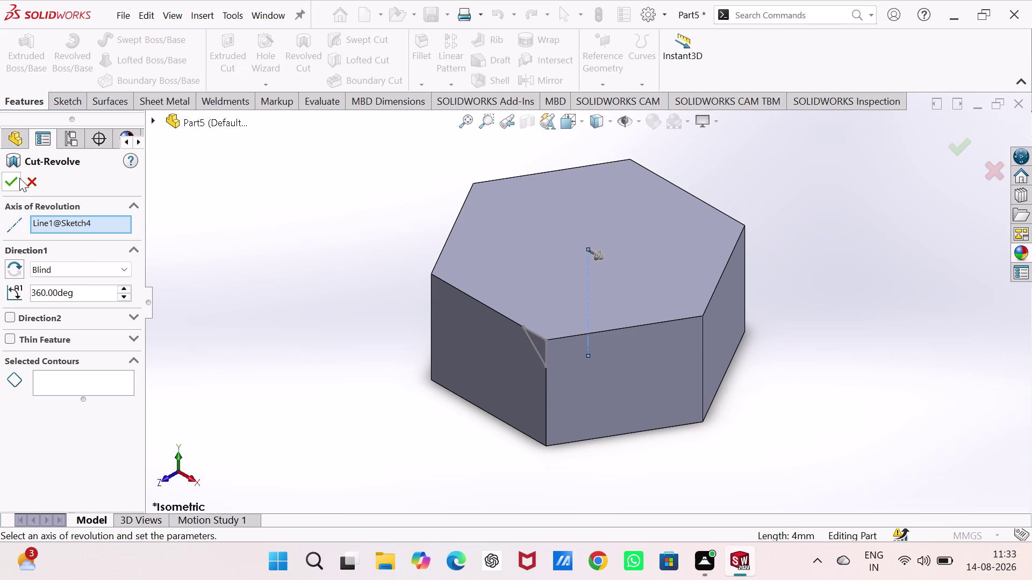
click(33, 178)
Use the chamfer's vertical edge as contour, set Direction1 Up To Surface at Face<1>, then cancel.
click(299, 63)
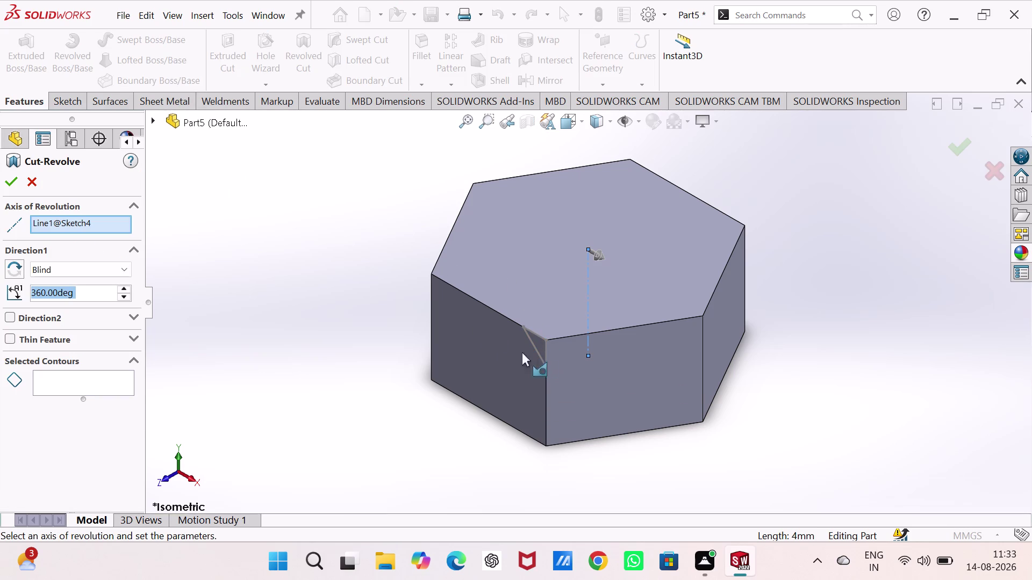
click(86, 382)
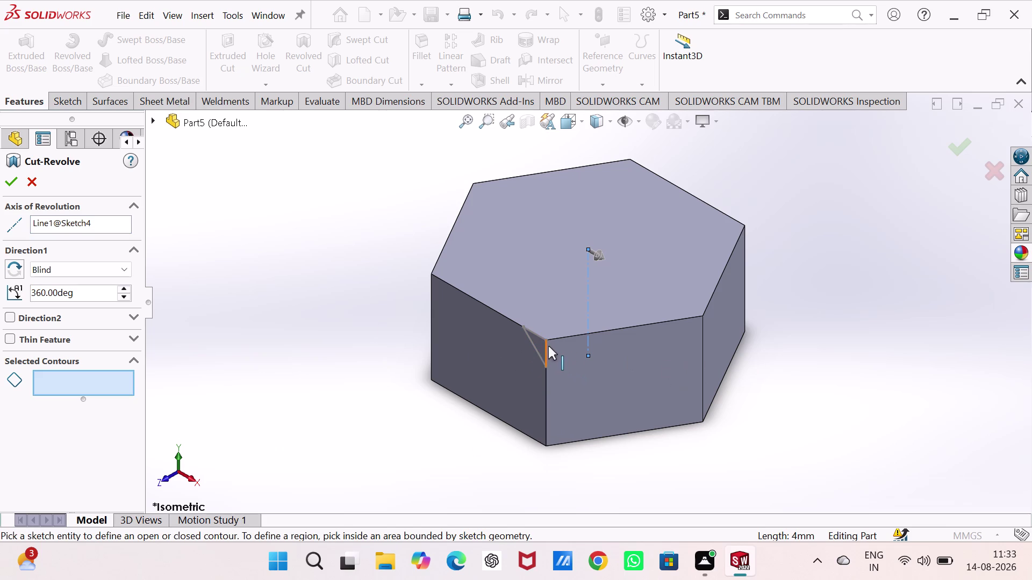
click(543, 340)
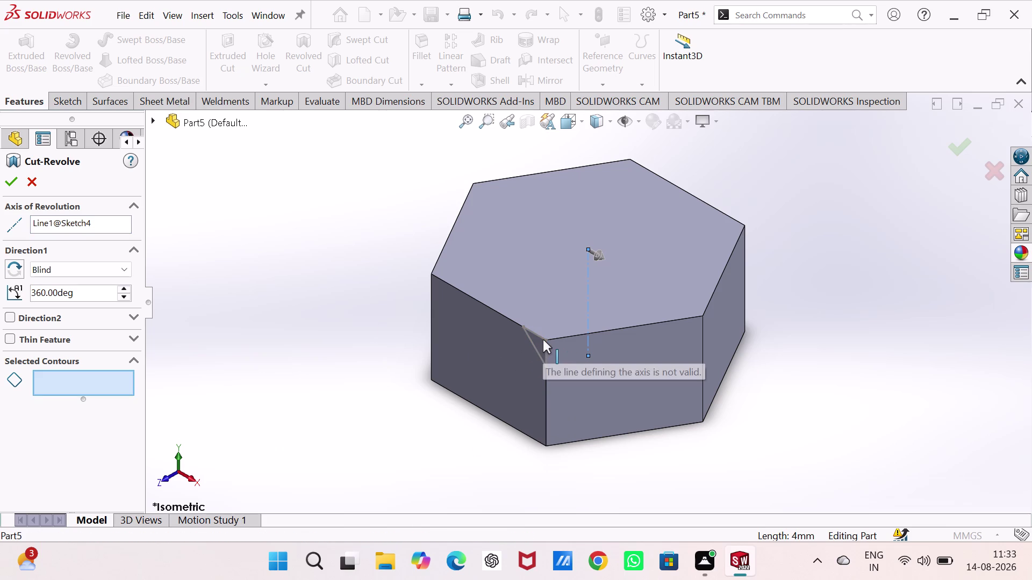
double_click(547, 352)
click(546, 348)
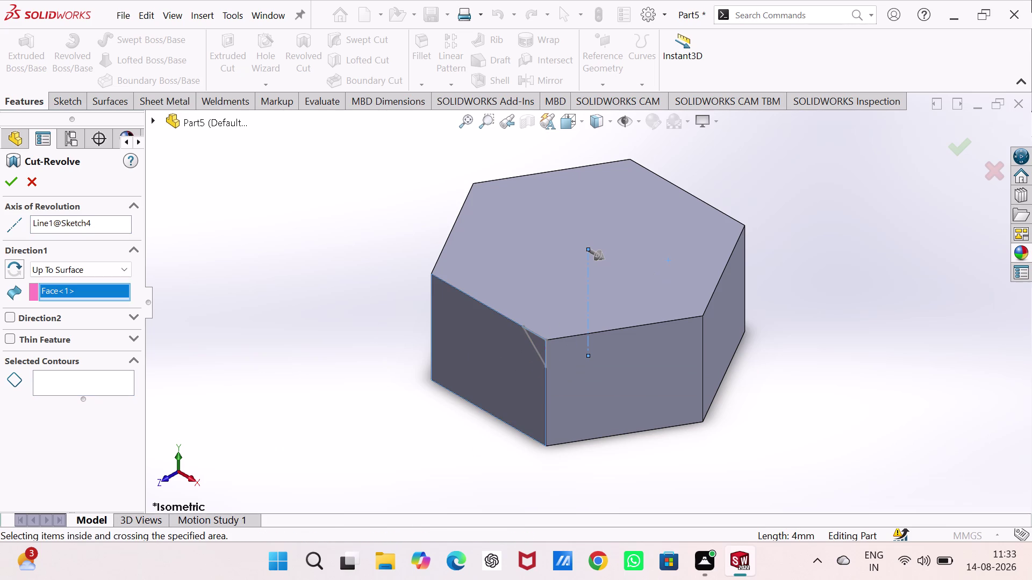
key(Escape)
Cancel the revolved cut, then select and clear the nut's front side face.
key(Escape)
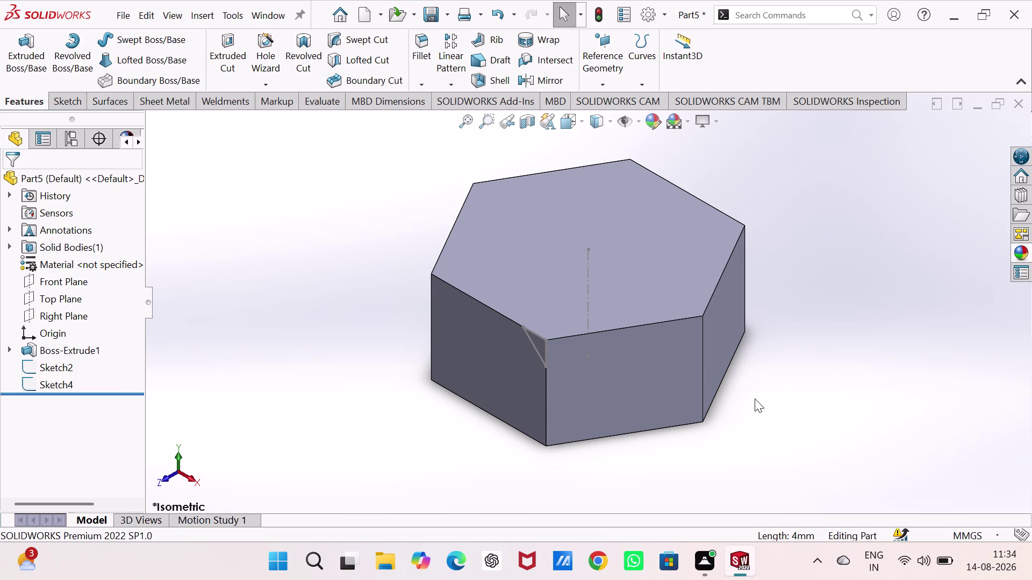
scroll(up, 3)
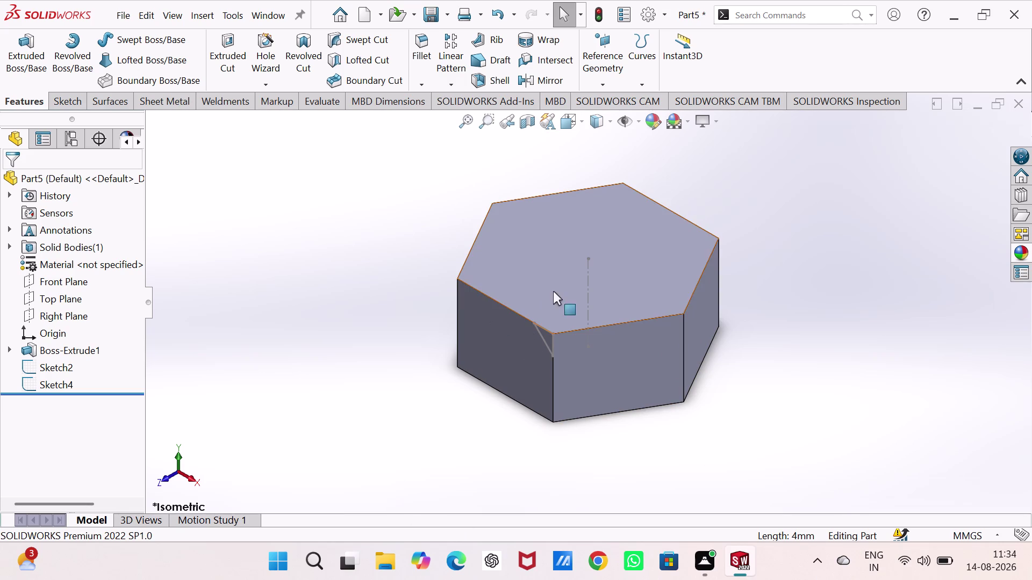
click(542, 343)
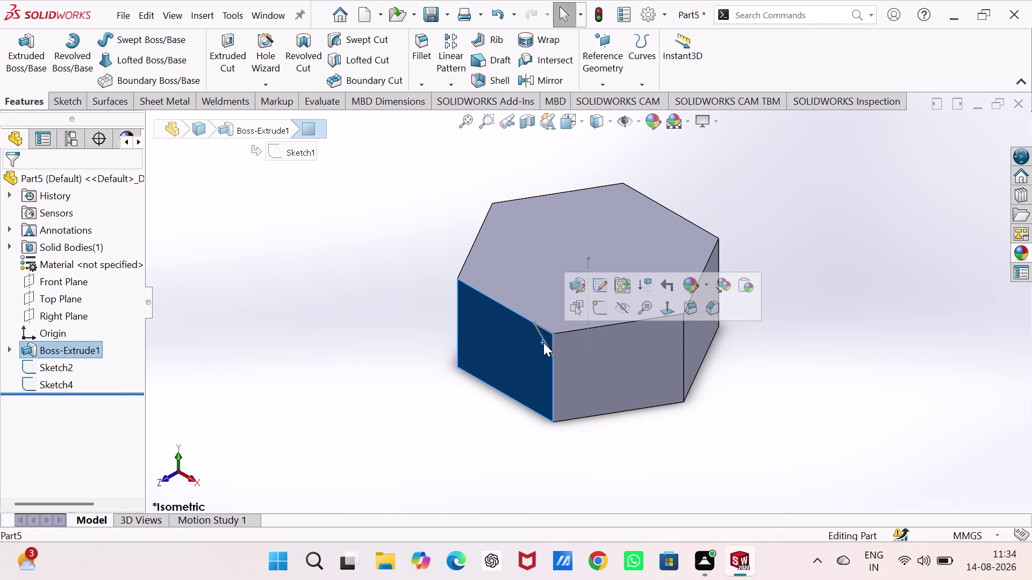
double_click(544, 343)
Reopen Sketch2, the chamfer triangle sketch, for editing.
click(719, 457)
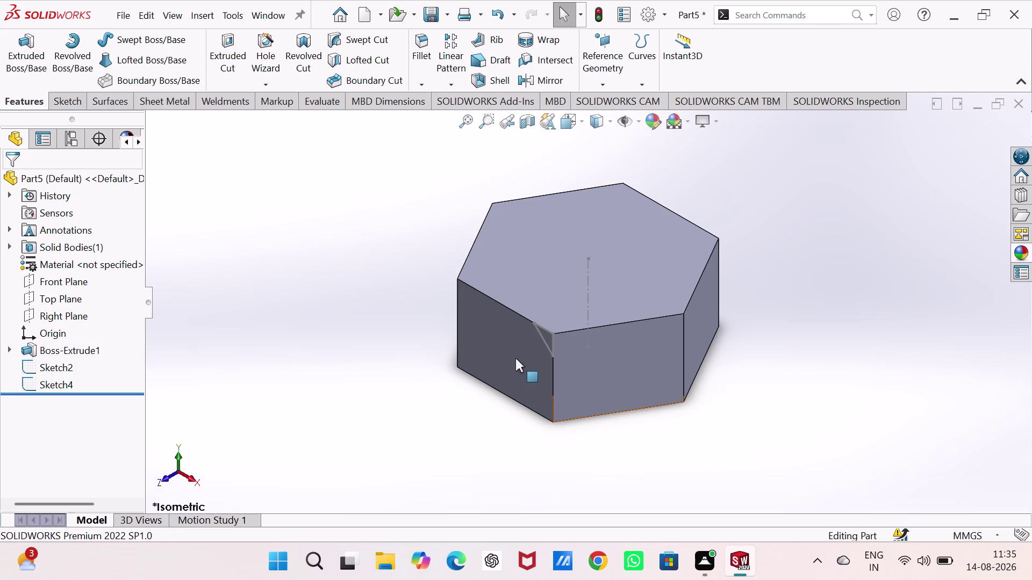
double_click(52, 372)
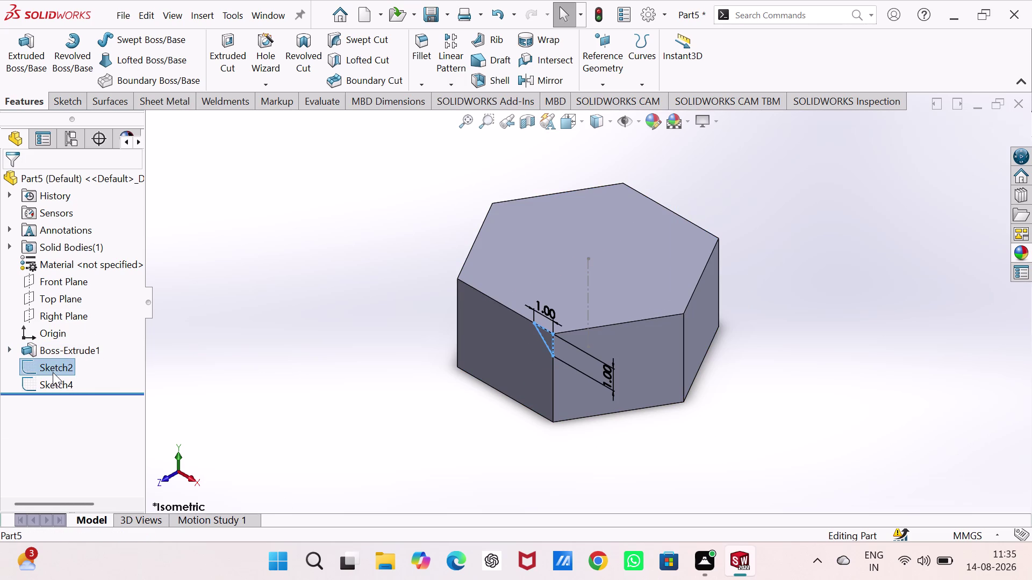
double_click(52, 373)
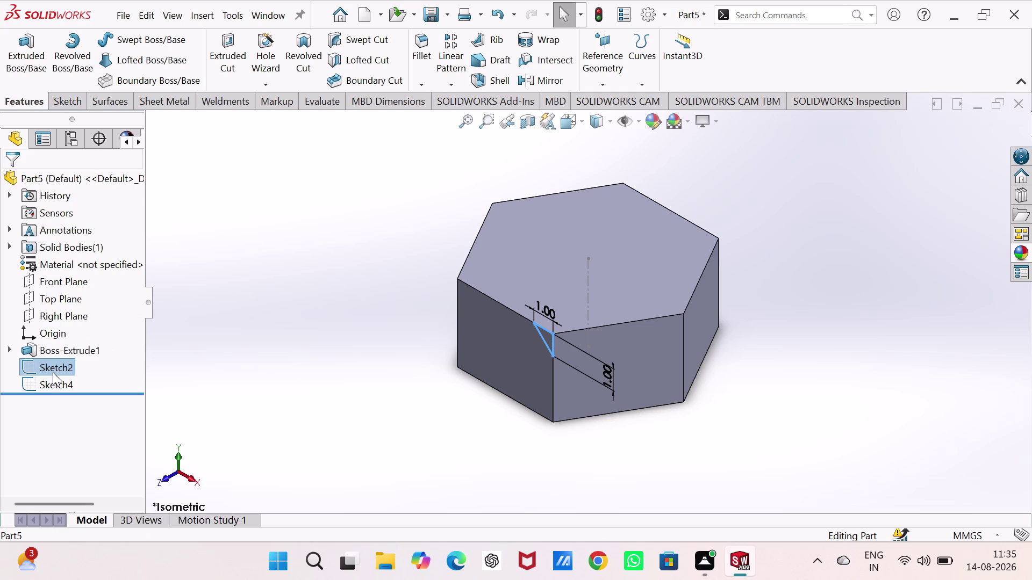
right_click(53, 373)
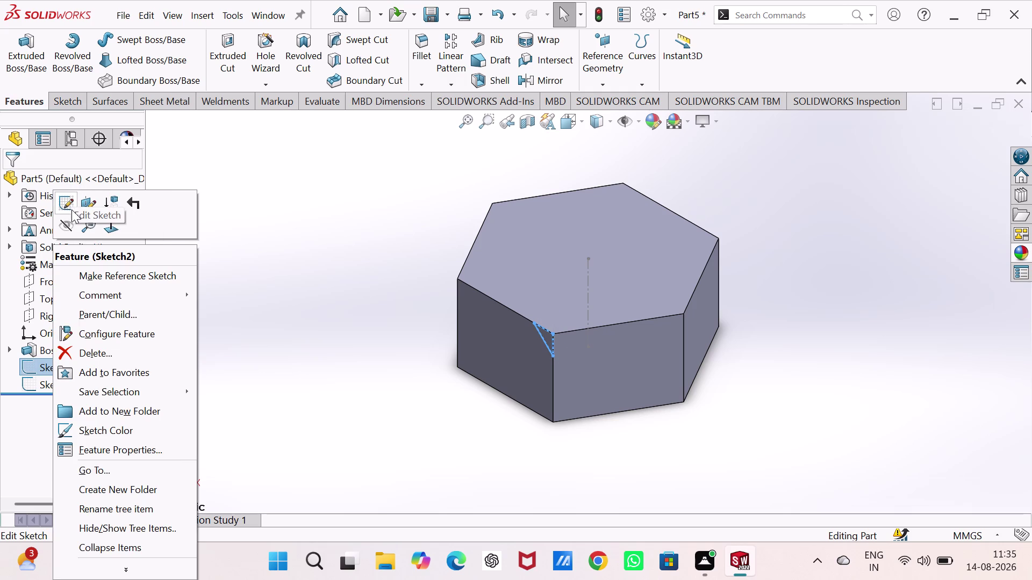
click(67, 210)
drag(904, 431, 900, 430)
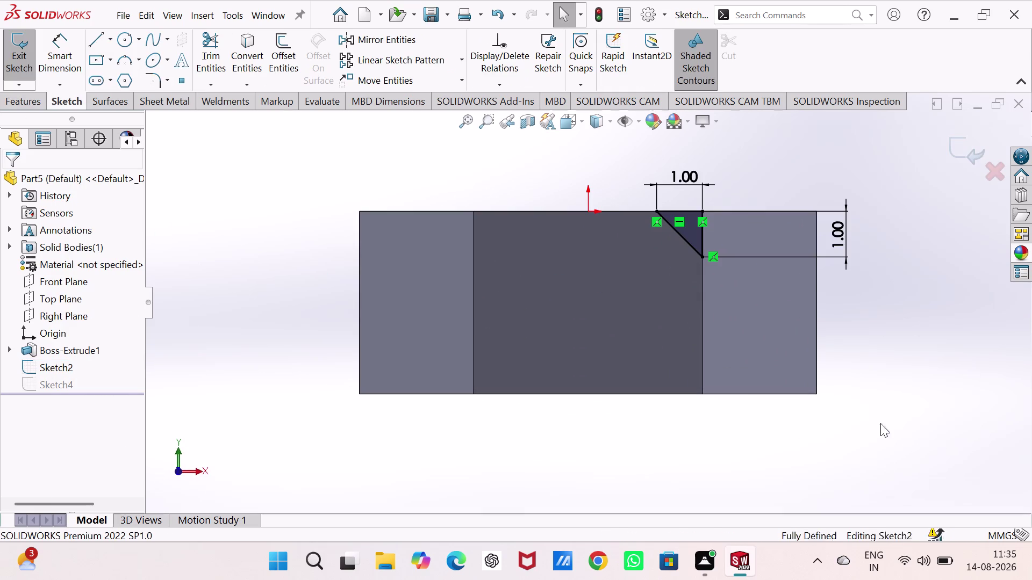
drag(901, 430, 897, 427)
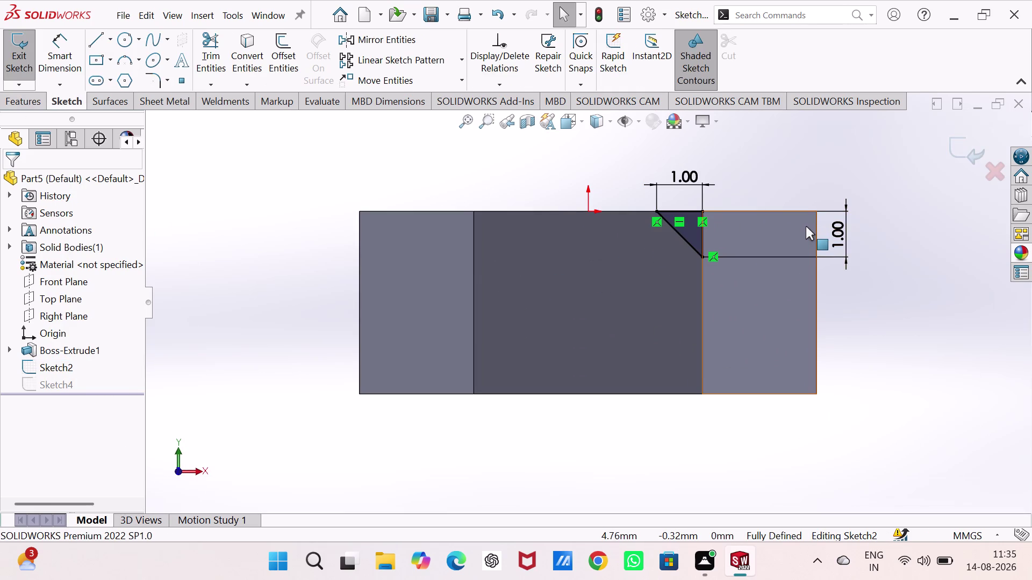
Delete both 1.00 mm dimensions and the corner relations, then stretch the triangle rightward.
click(686, 182)
key(Delete)
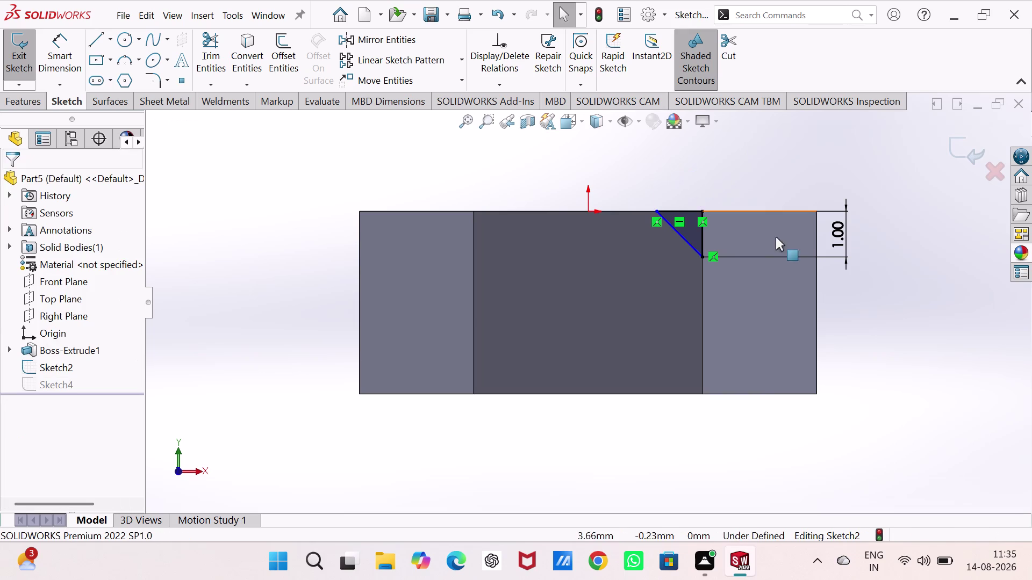
click(841, 231)
key(Delete)
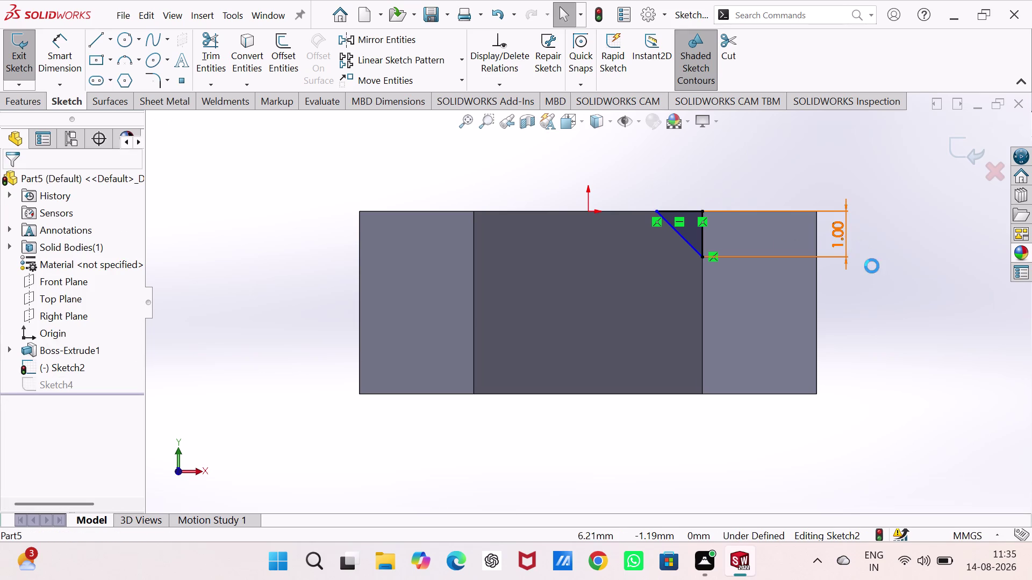
right_click(703, 220)
click(741, 443)
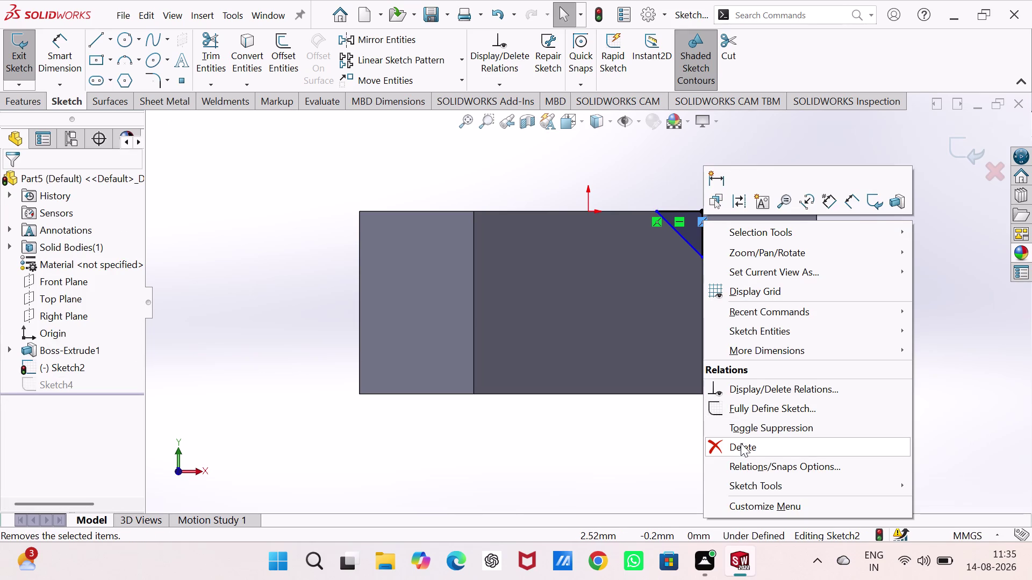
click(654, 221)
right_click(653, 221)
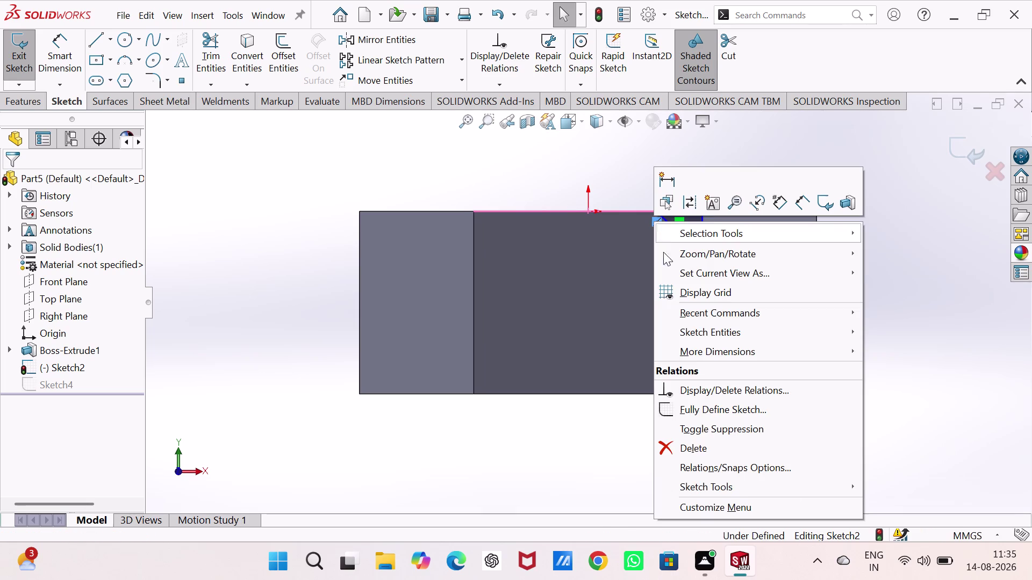
click(697, 445)
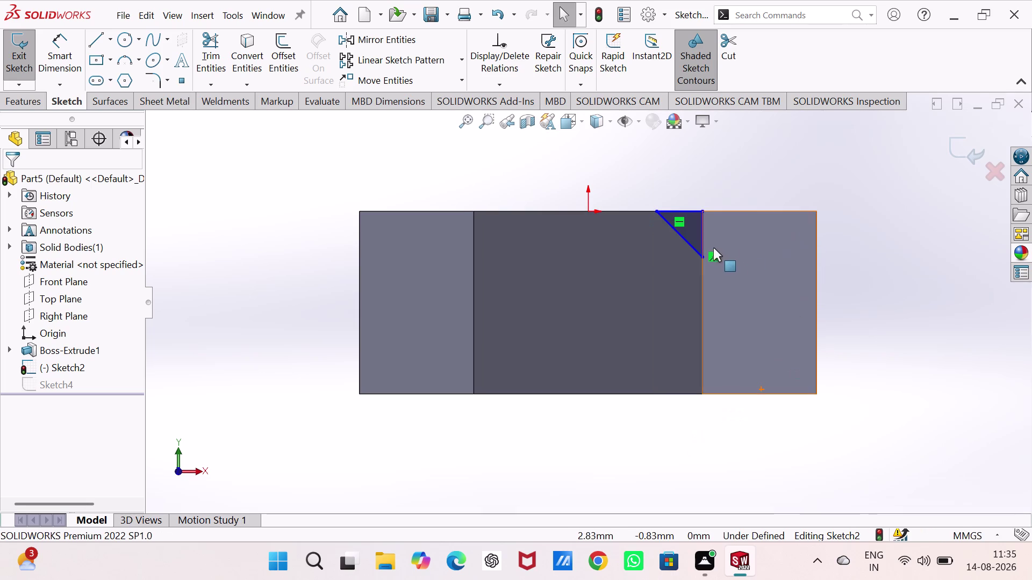
right_click(713, 255)
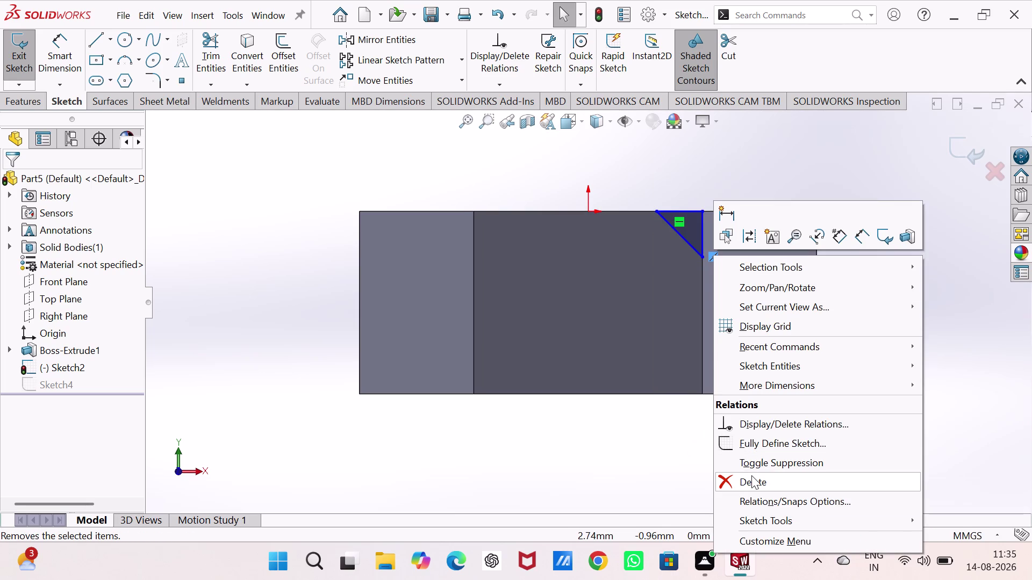
click(751, 483)
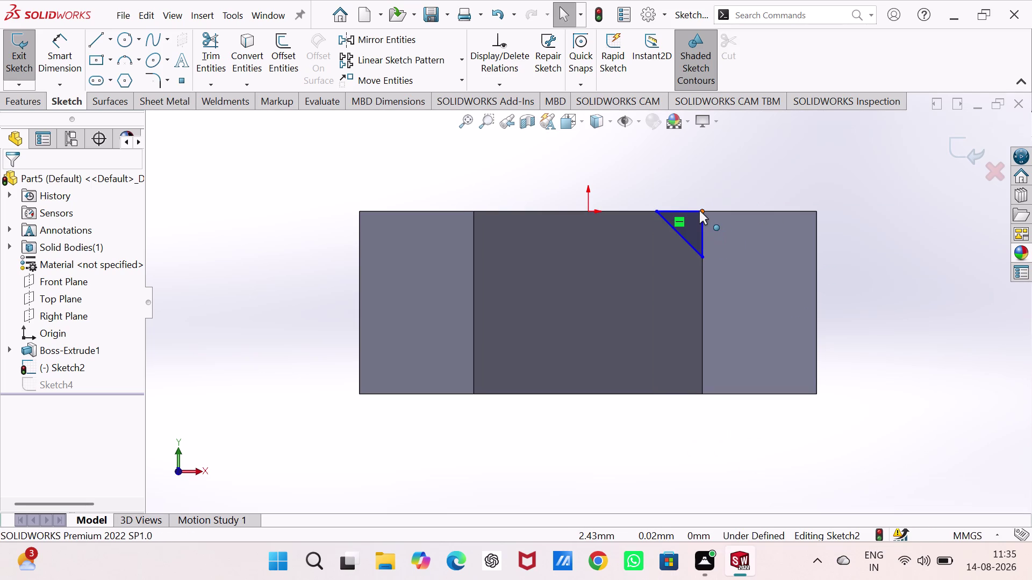
drag(699, 210, 805, 204)
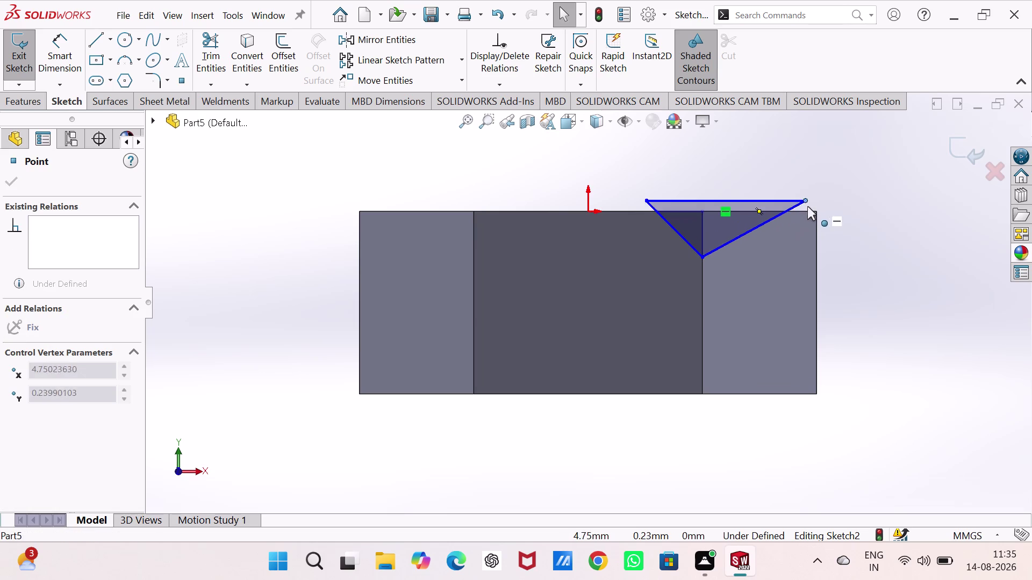
Drag the triangle's corners onto the part's right top corner and right edge.
drag(806, 203, 814, 212)
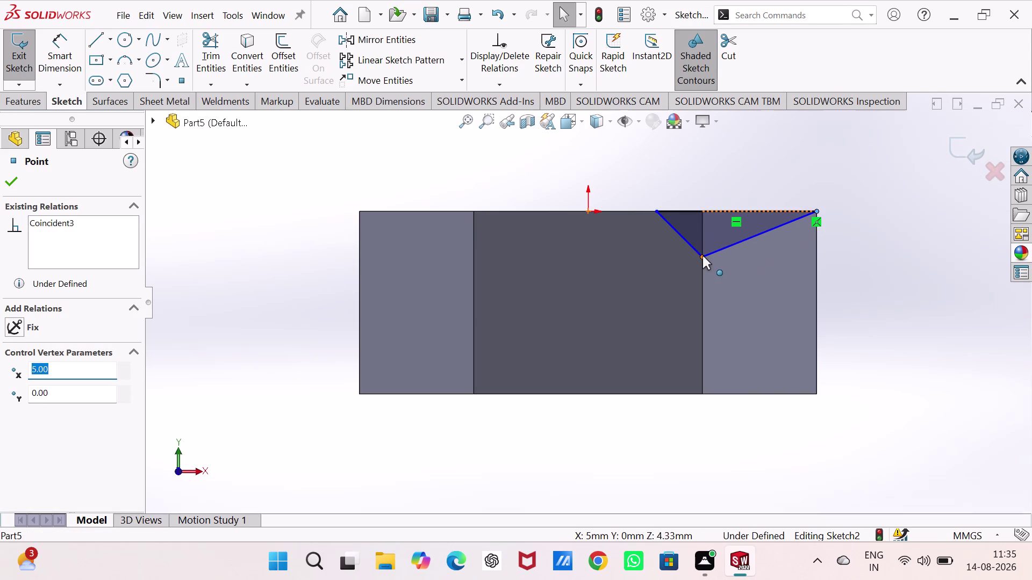
drag(703, 257, 813, 277)
drag(658, 210, 689, 210)
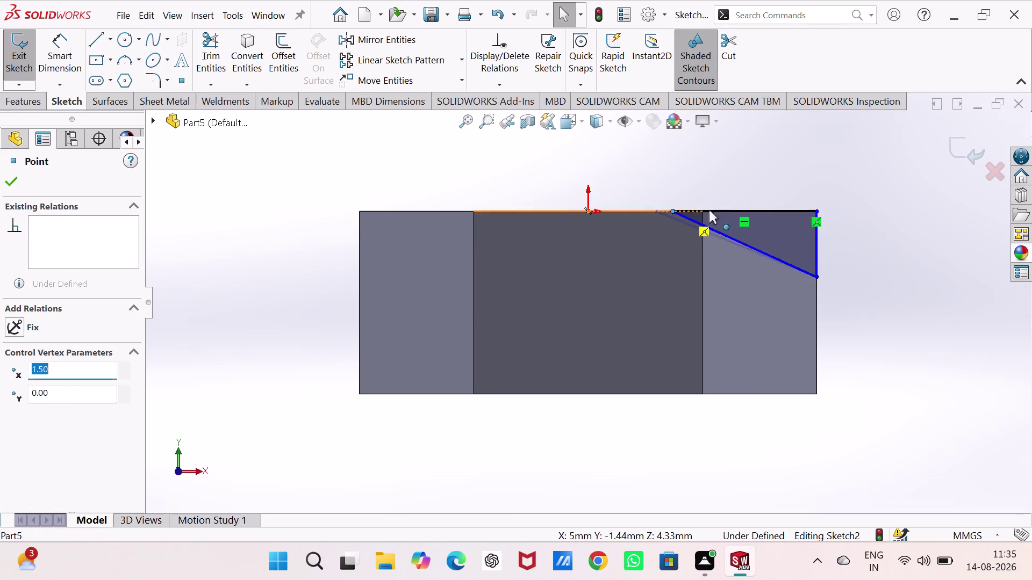
drag(690, 210, 770, 210)
Dimension both triangle legs to 1.00 mm, correcting the horizontal leg from 2 to 1.
right_drag(886, 291, 887, 264)
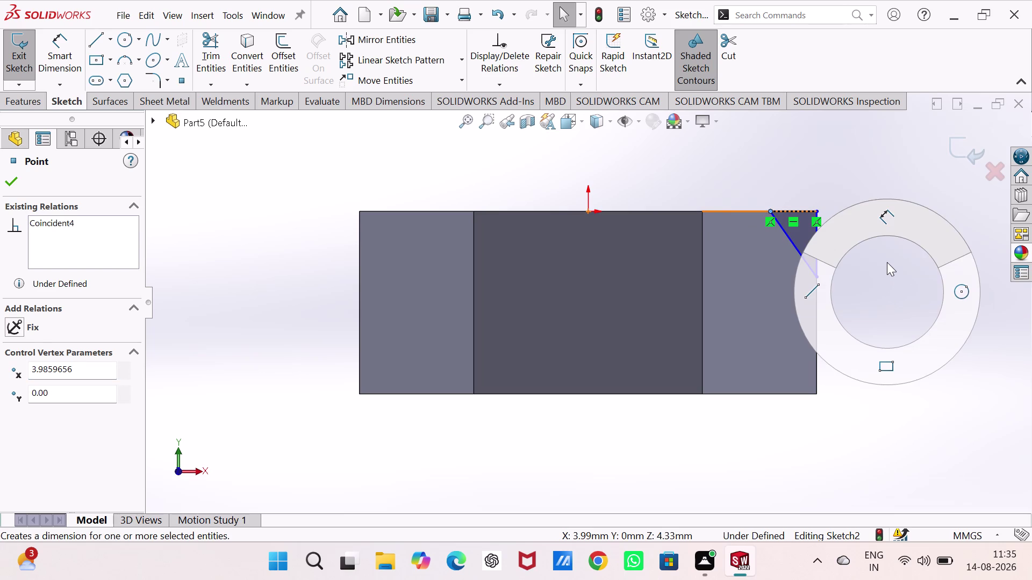
right_drag(887, 264, 887, 207)
click(817, 232)
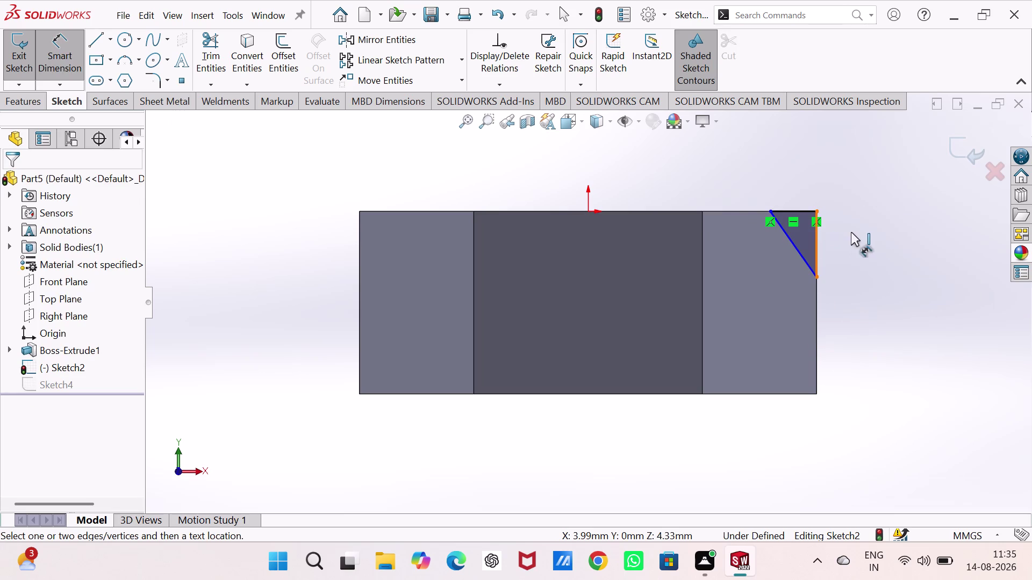
click(873, 234)
key(1)
key(Return)
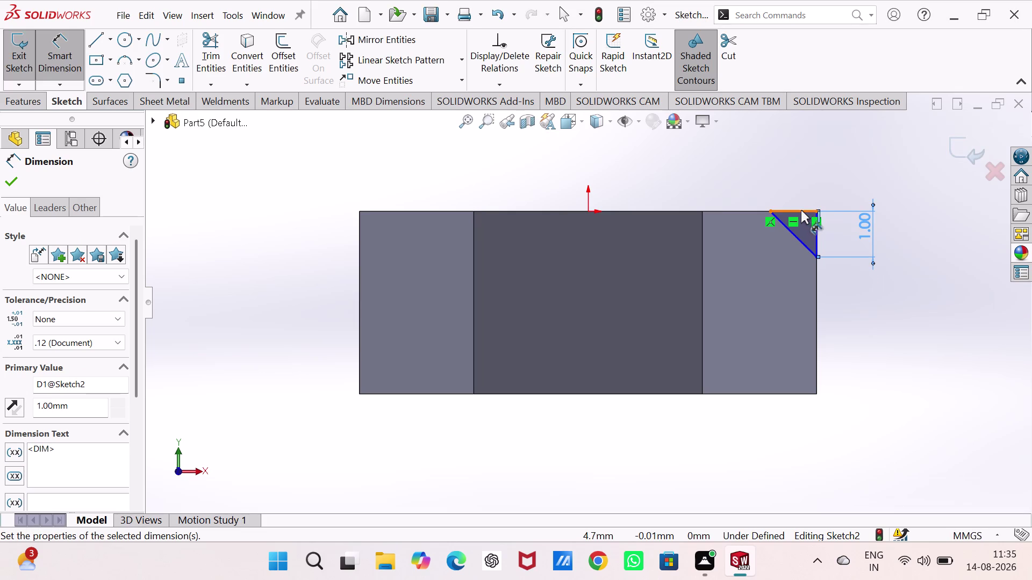
click(800, 209)
click(796, 175)
key(2)
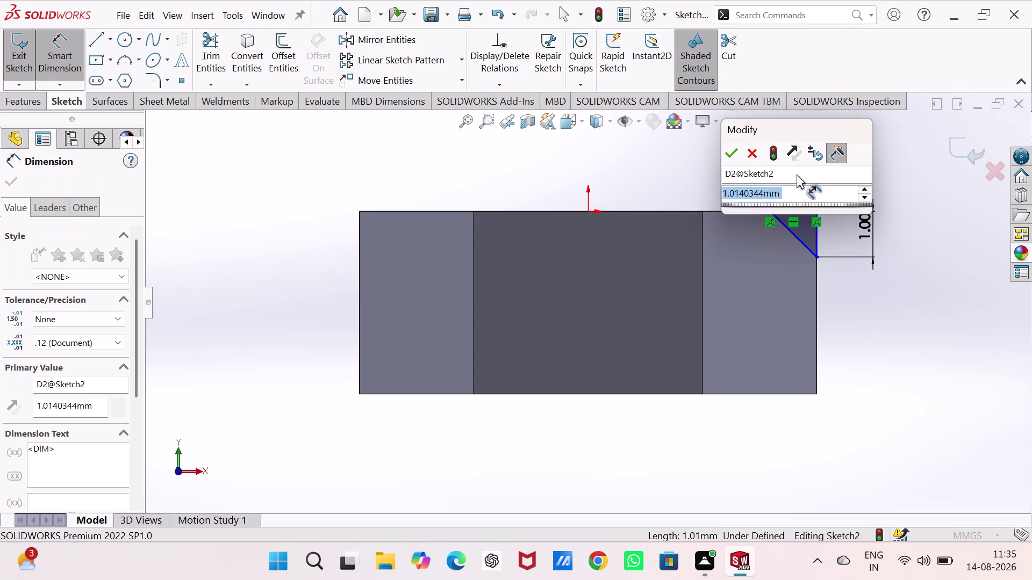
key(Return)
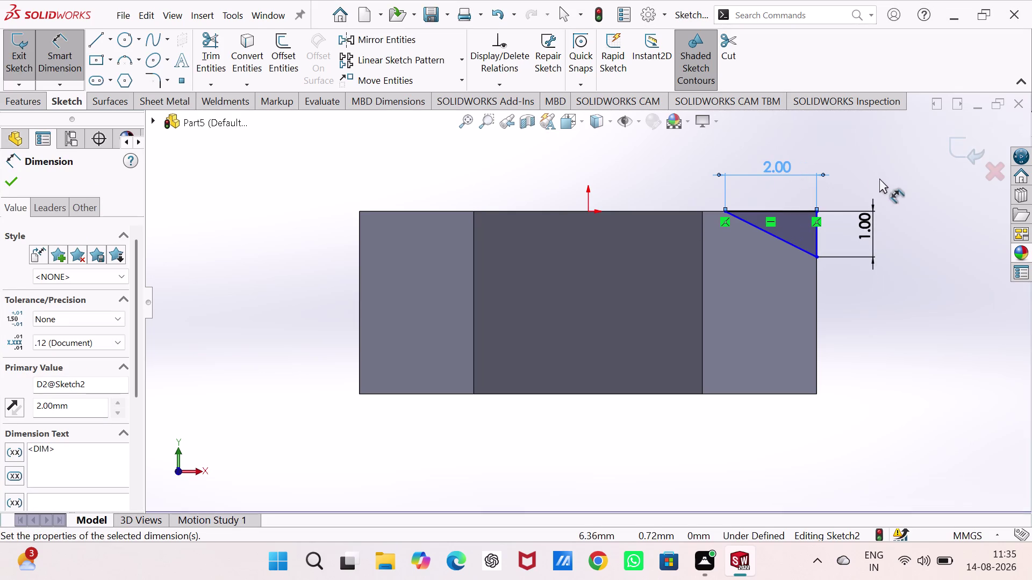
double_click(774, 169)
key(1)
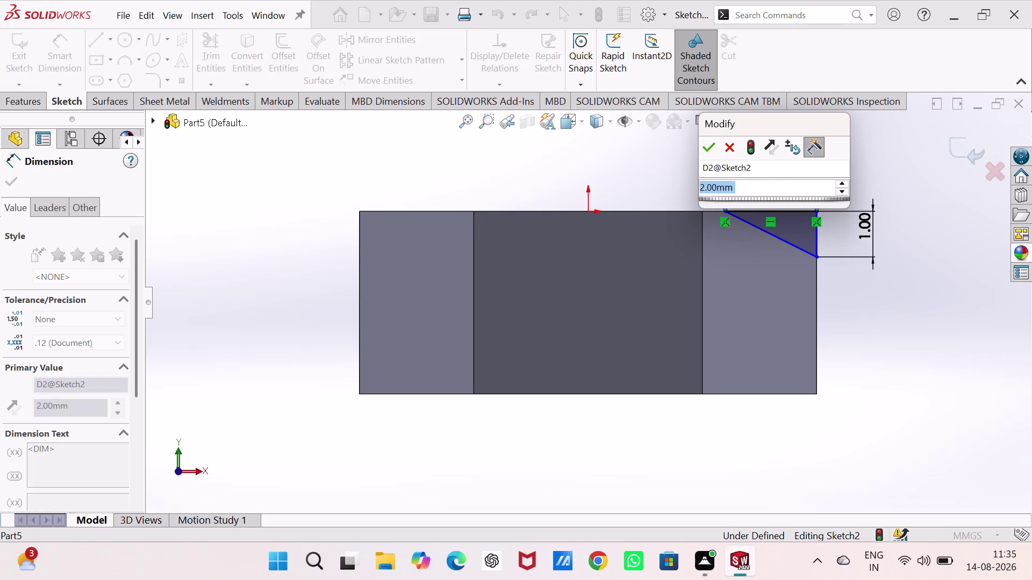
key(Return)
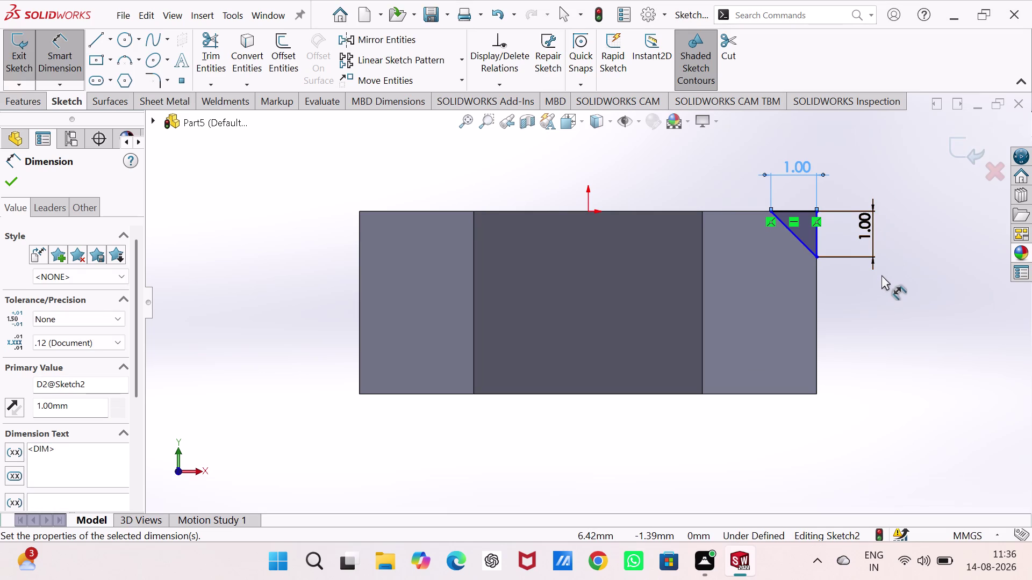
key(Escape)
Make the triangle's lower corner coincident with the part's right edge.
key(Escape)
click(816, 257)
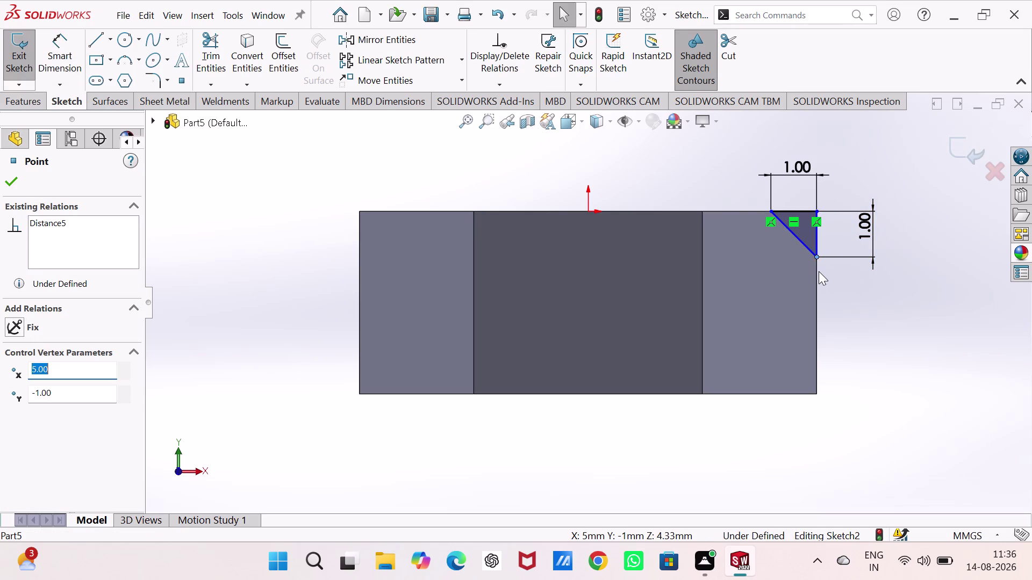
click(816, 276)
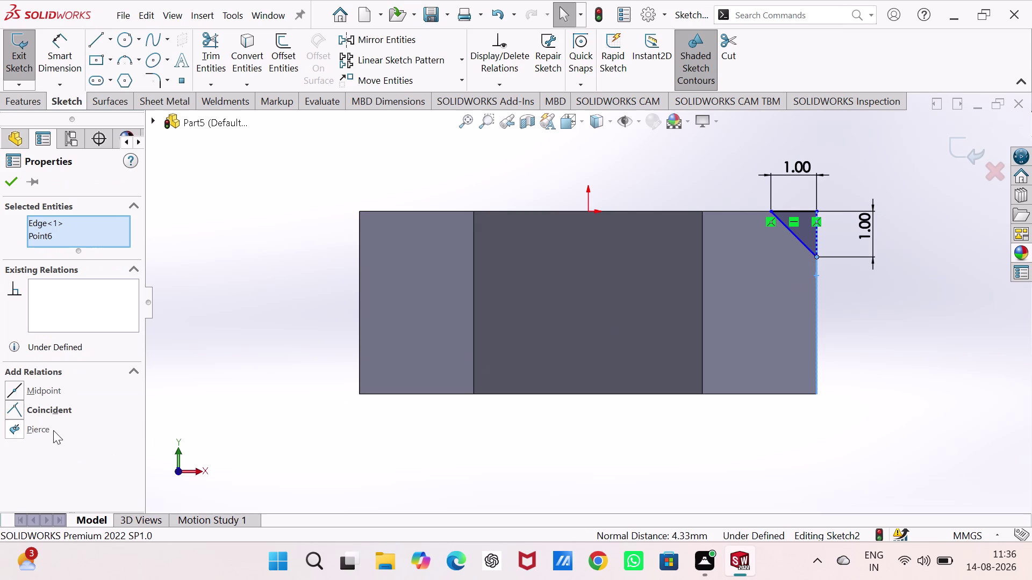
click(40, 411)
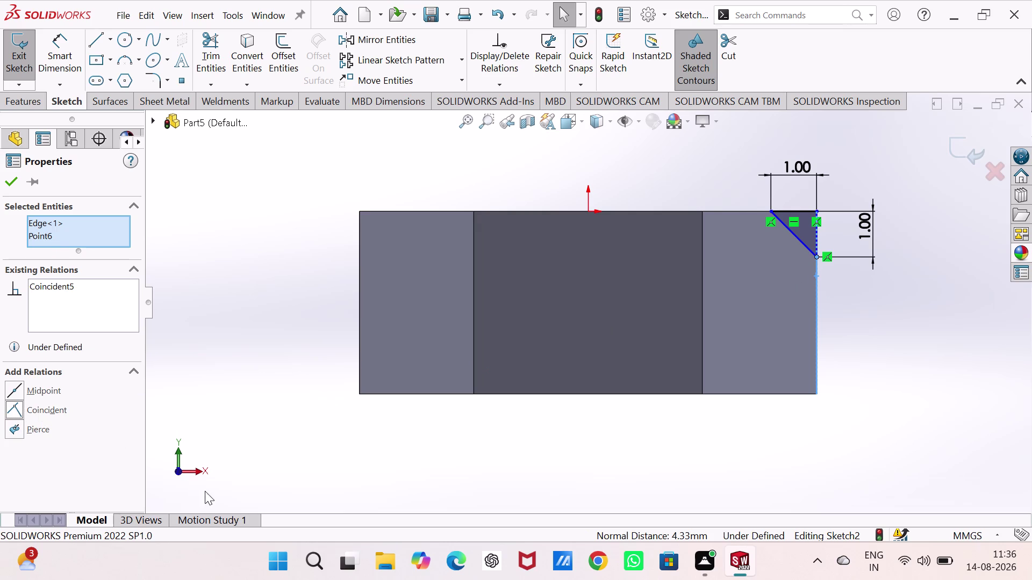
click(11, 186)
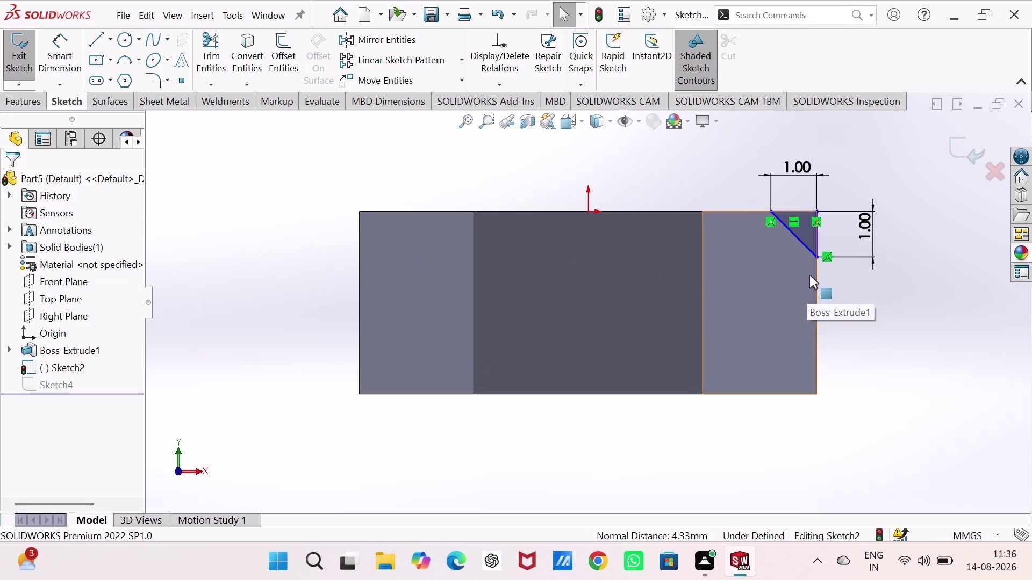
Undo the coincident relation, 1 mm dimensions and corner moves, restoring the triangle's original position.
scroll(up, 3)
middle_drag(810, 273, 795, 310)
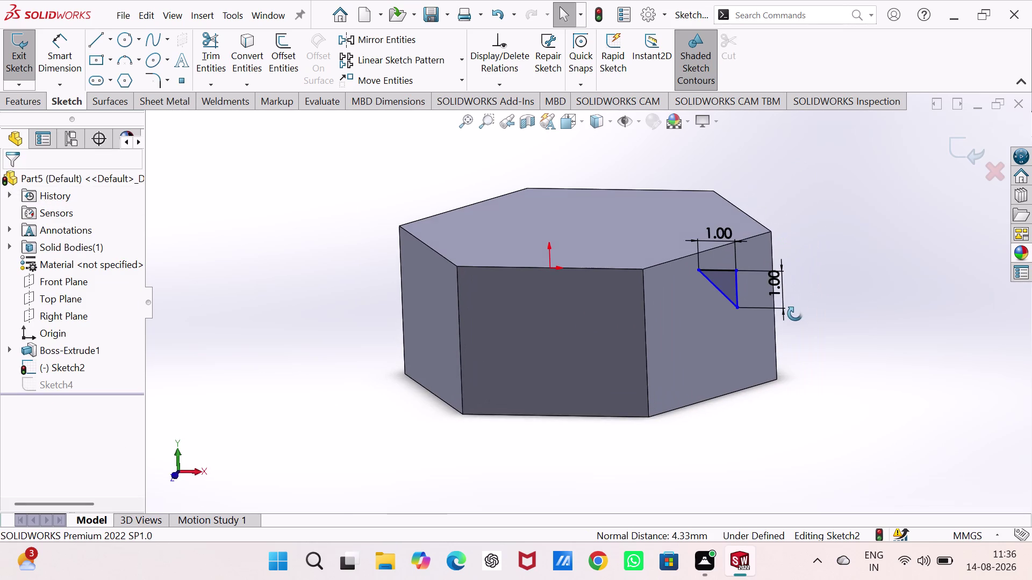
middle_drag(795, 311, 810, 350)
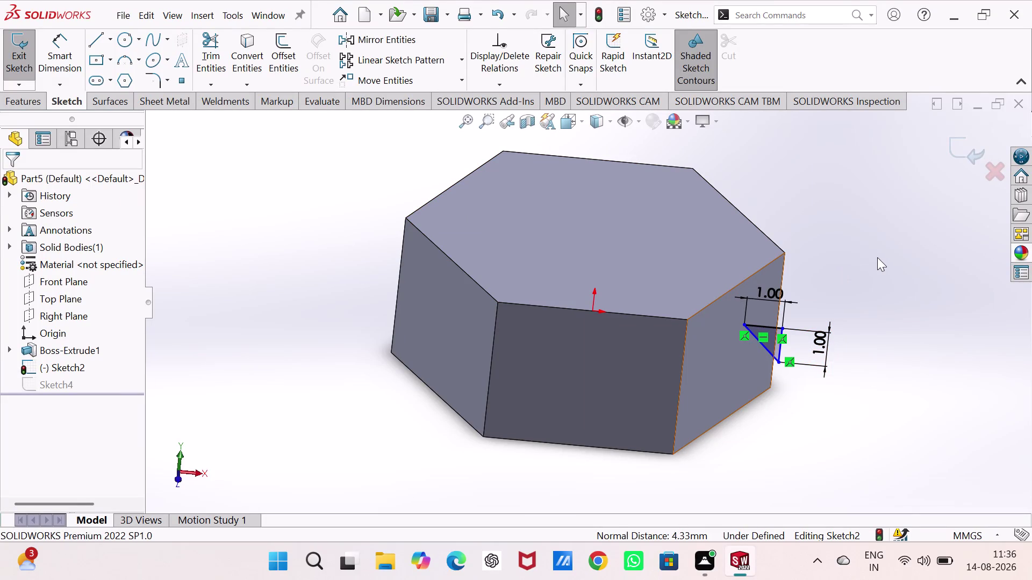
key(ctrl+z)
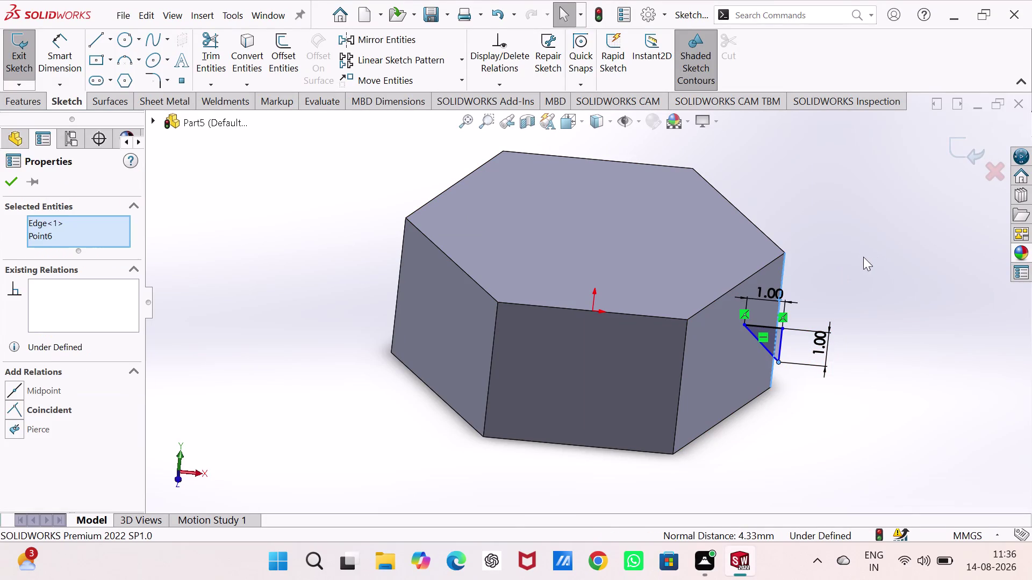
key(ctrl+z)
key(ctrl+z)
key(ctrl+z)
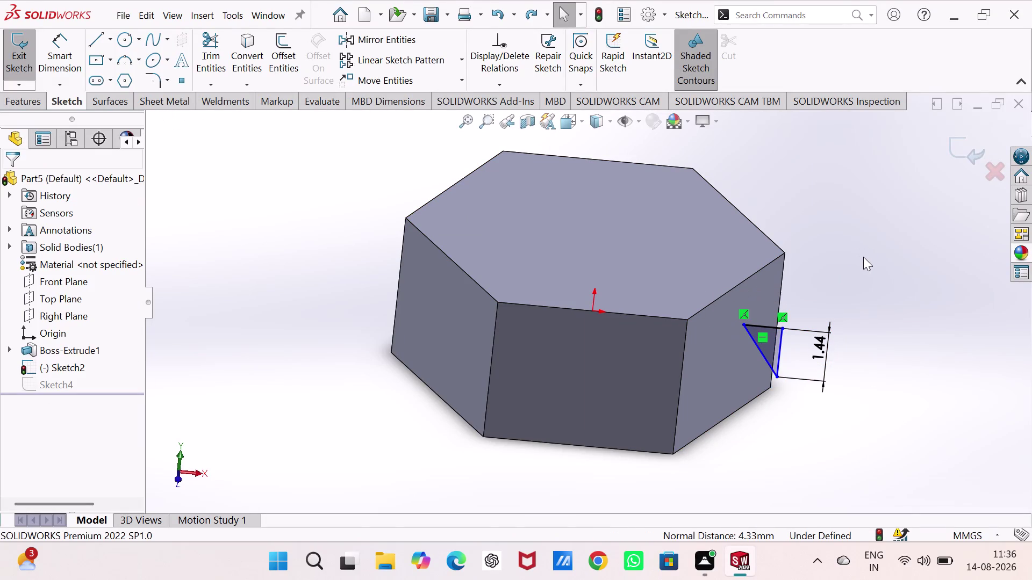
key(ctrl+z)
key(ctrl+z)
key(ctrl+z)
key(ctrl+z)
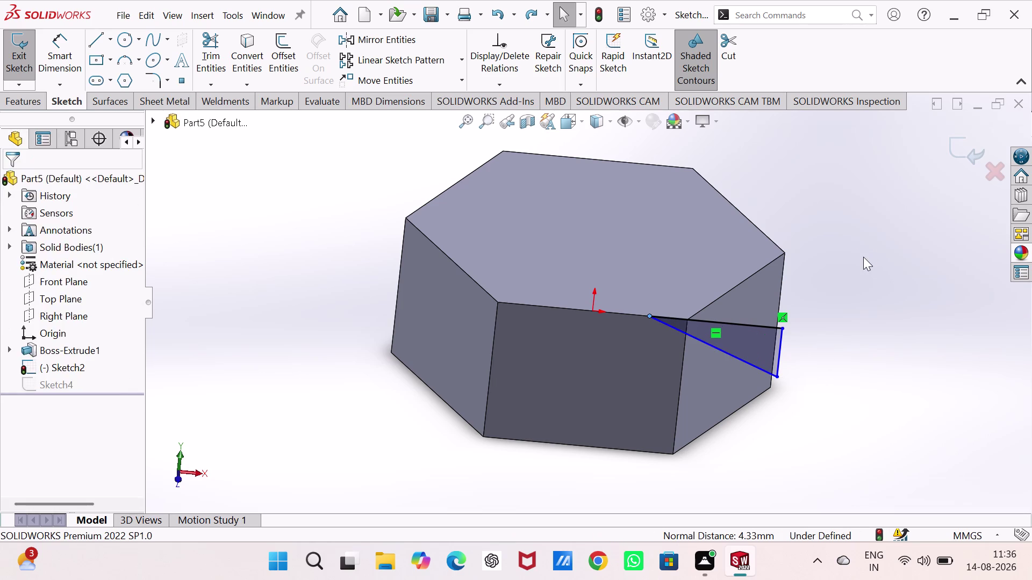
key(ctrl+z)
key(ctrl+z)
key(ctrl+z)
key(ctrl+z)
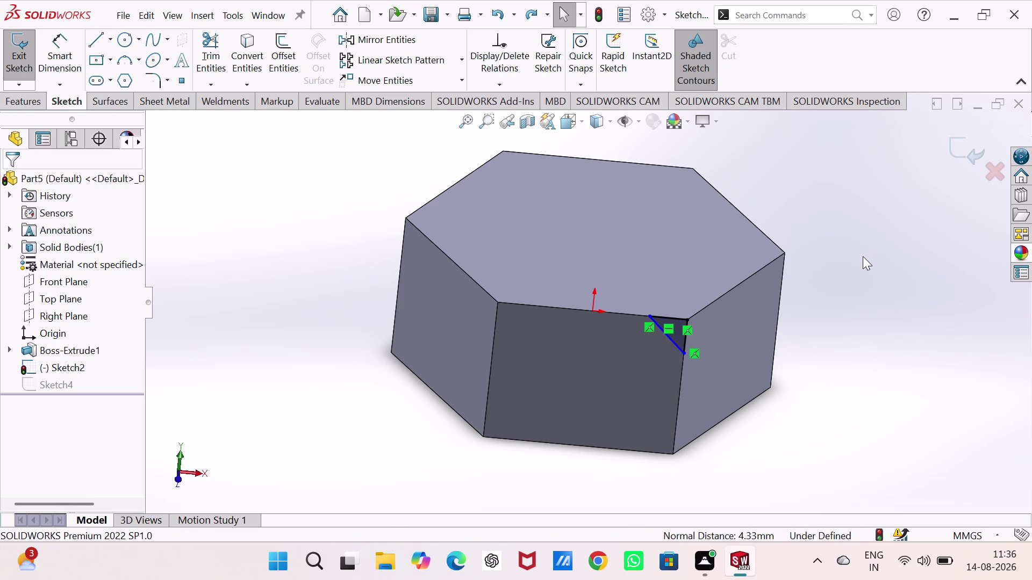
key(ctrl+z)
key(ctrl+z)
key(ctrl+z)
key(ctrl+z)
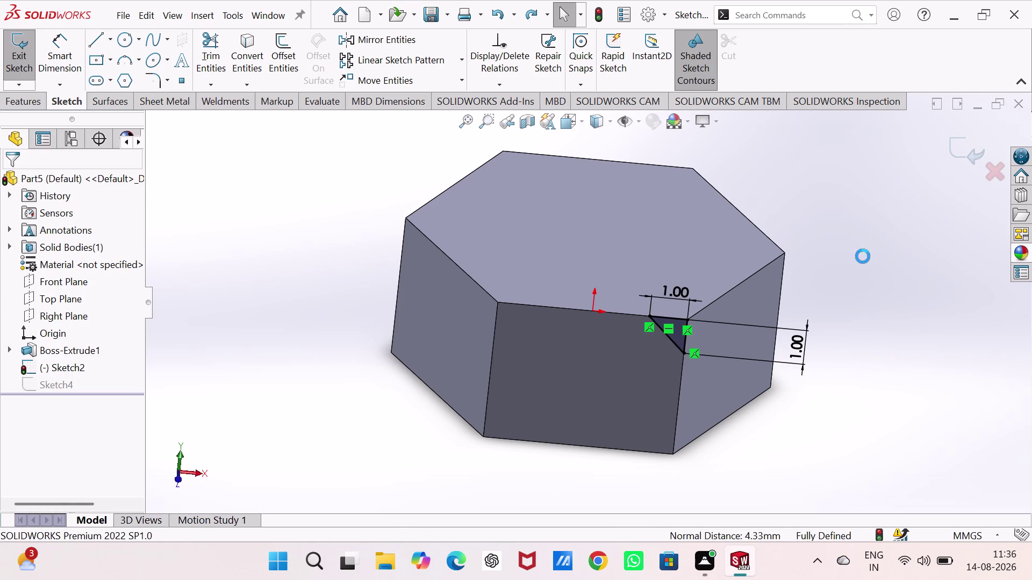
key(ctrl+z)
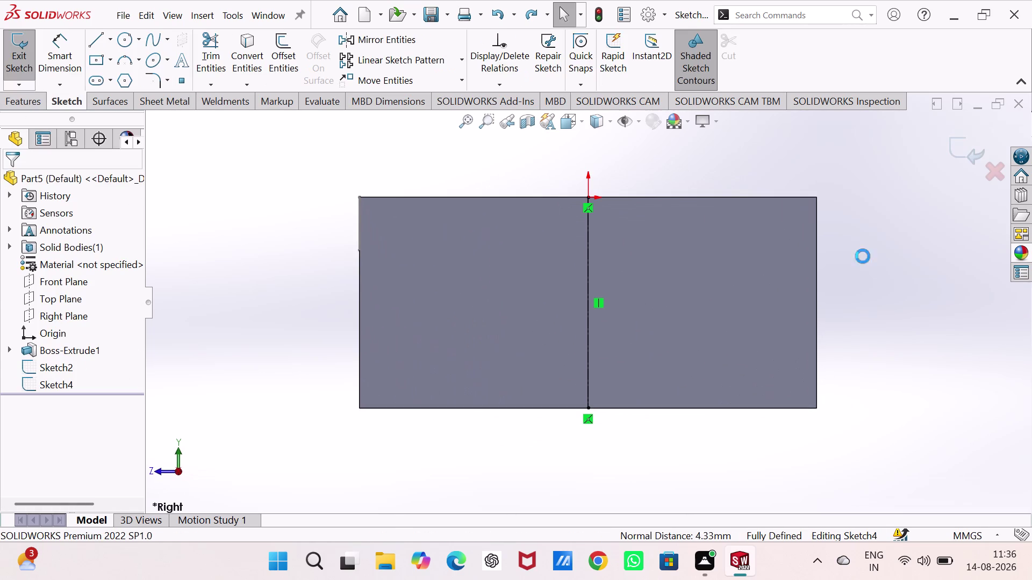
Exit and discard the chamfer sketch Sketch4 that was being edited.
middle_drag(554, 345, 667, 348)
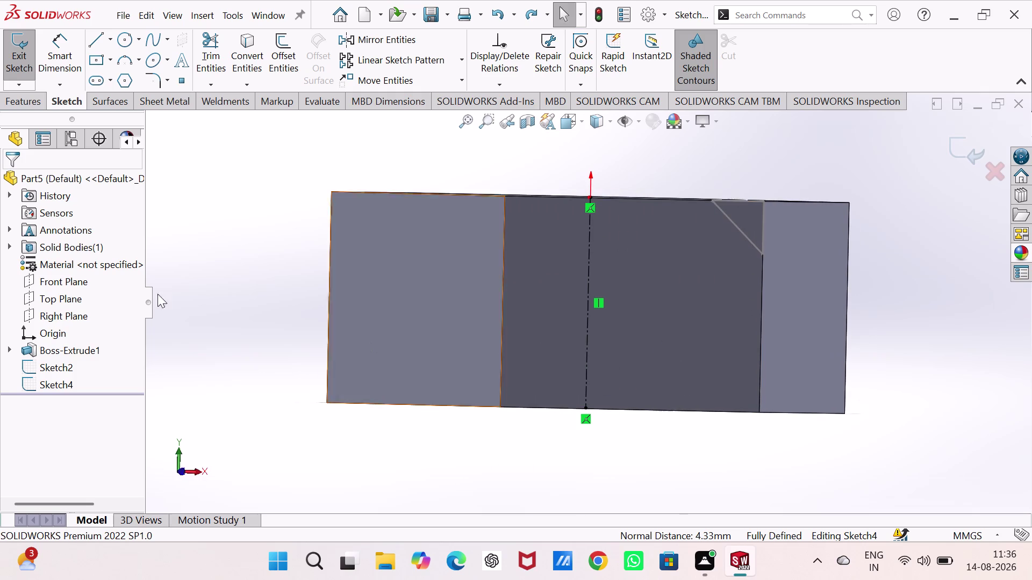
right_click(56, 366)
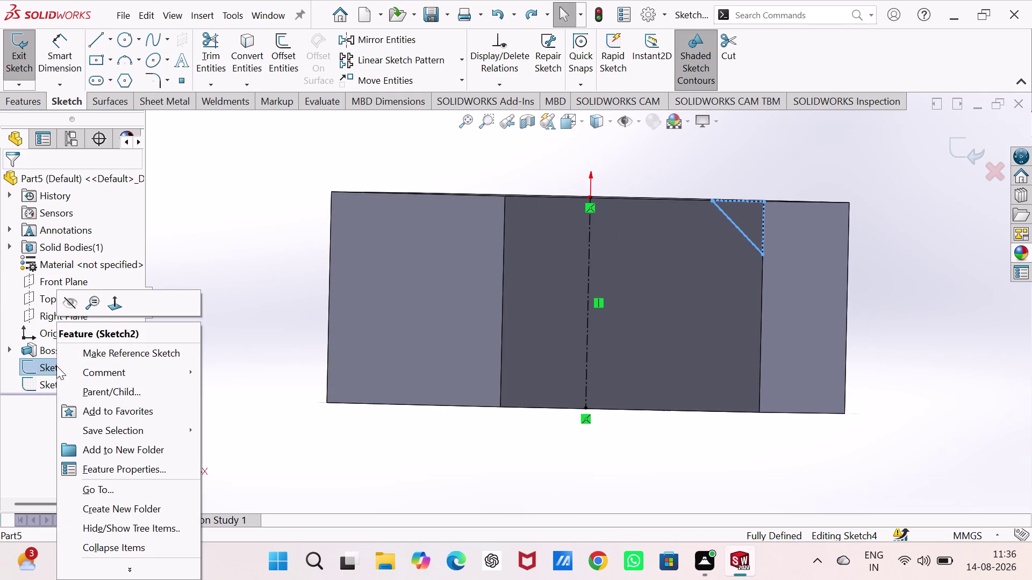
scroll(down, 3)
click(244, 229)
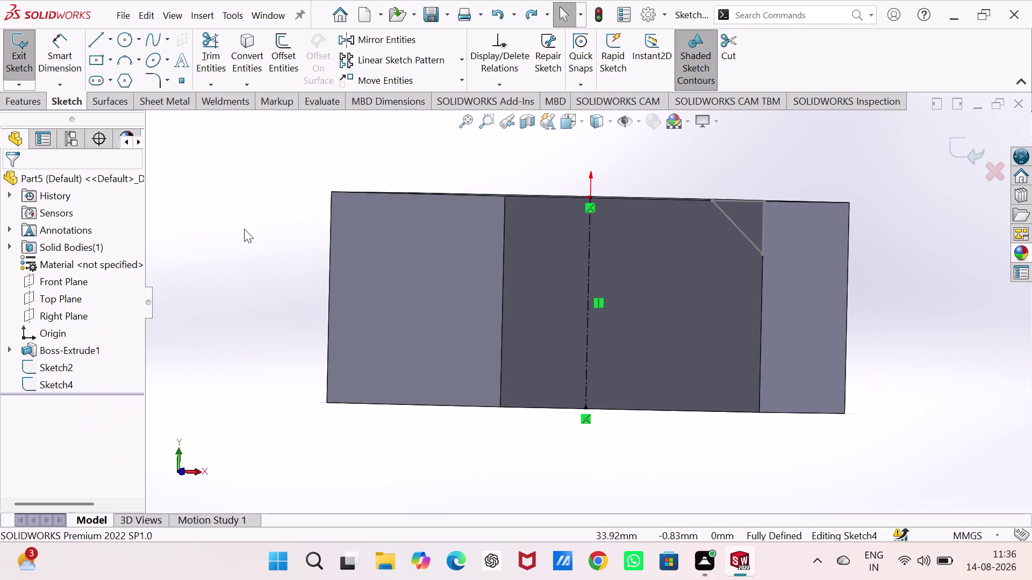
key(Escape)
key(Escape)
key(ctrl+z)
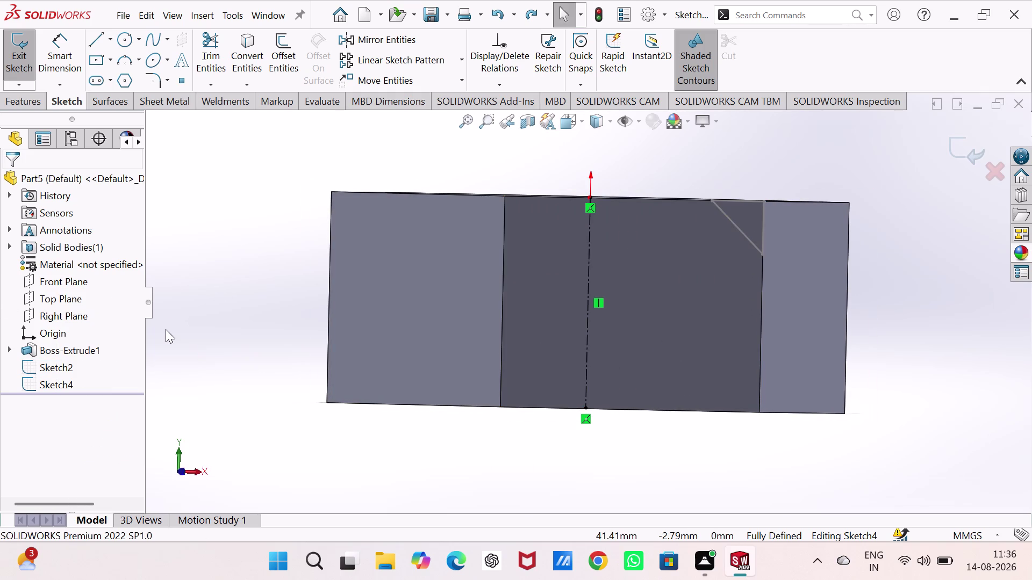
key(ctrl+z)
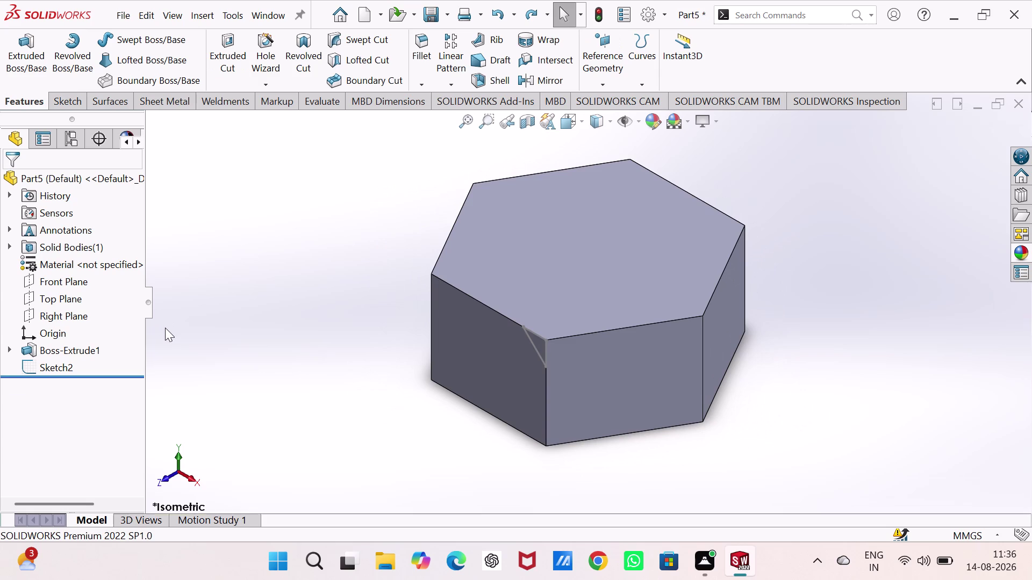
Undo Sketch2's chamfer edits until Sketch2 is removed, leaving only Boss-Extrude1.
key(ctrl+z)
key(ctrl+z)
key(ctrl+z)
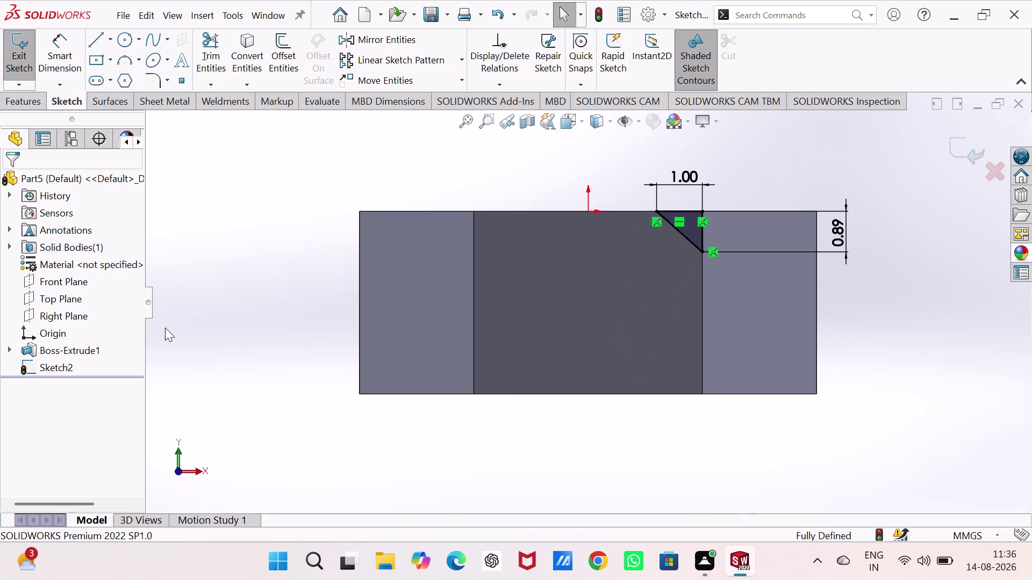
key(ctrl+z)
key(ctrl+z)
key(ctrl+z)
key(ctrl+z)
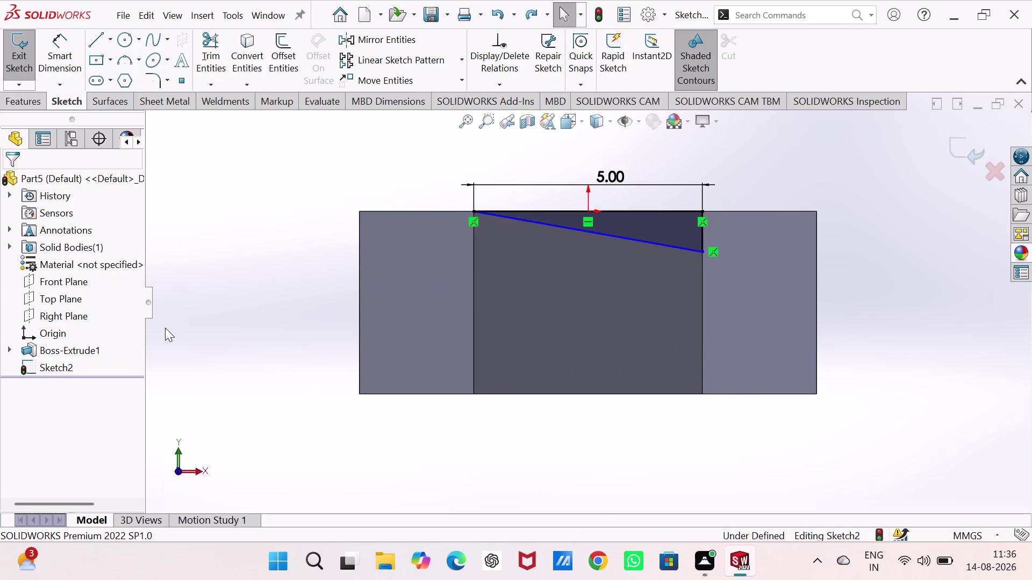
key(ctrl+z)
key(ctrl+z)
key(ctrl+z)
key(ctrl+z)
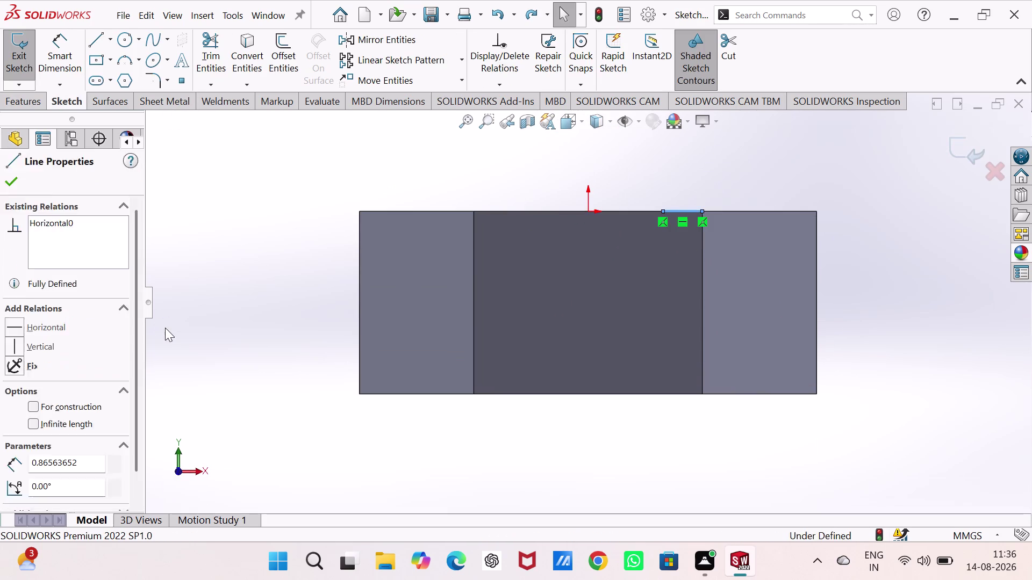
key(ctrl+z)
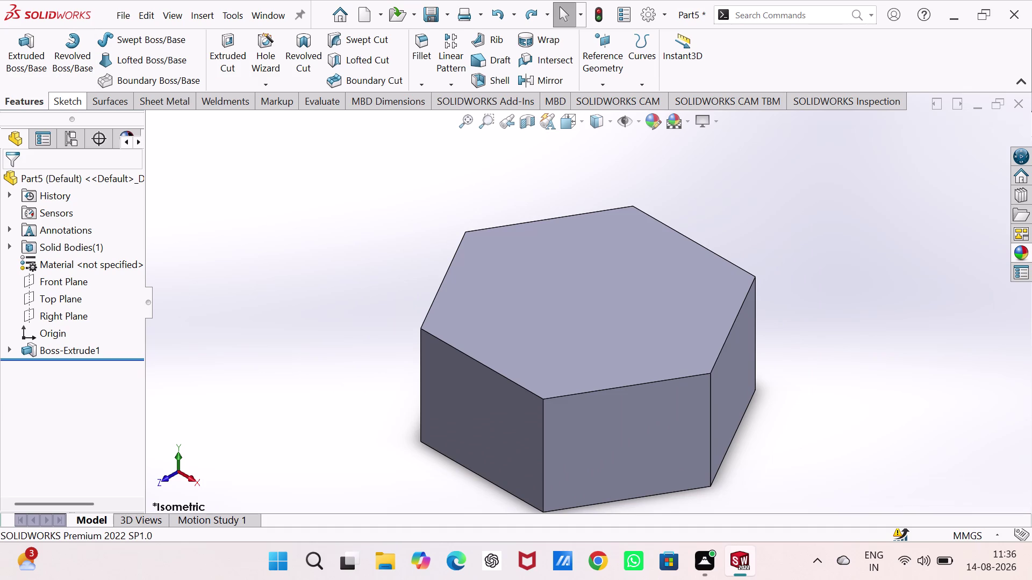
Start a sketch on the Right Plane and draw a triangle at the top-right corner.
click(65, 313)
click(70, 296)
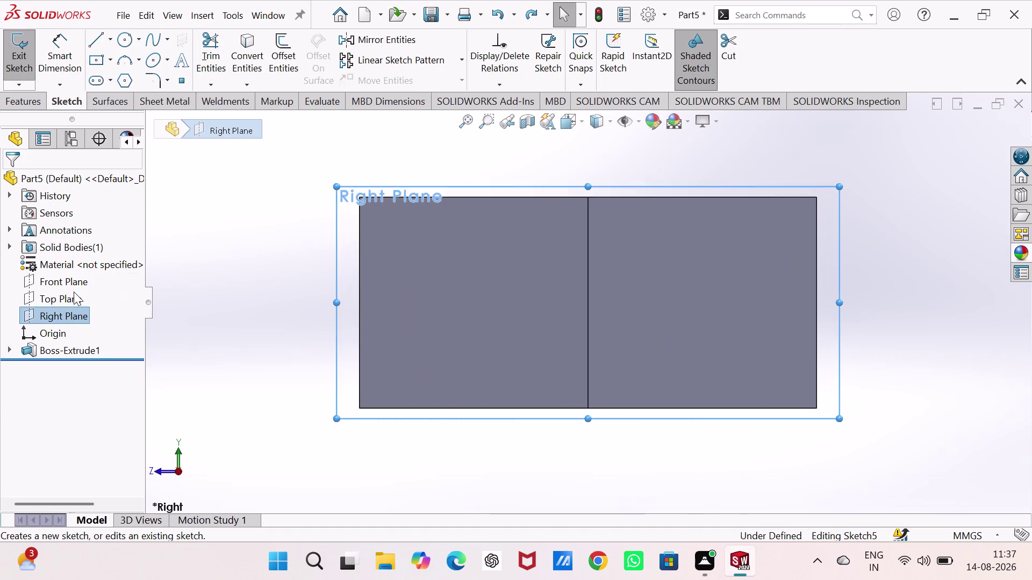
click(89, 37)
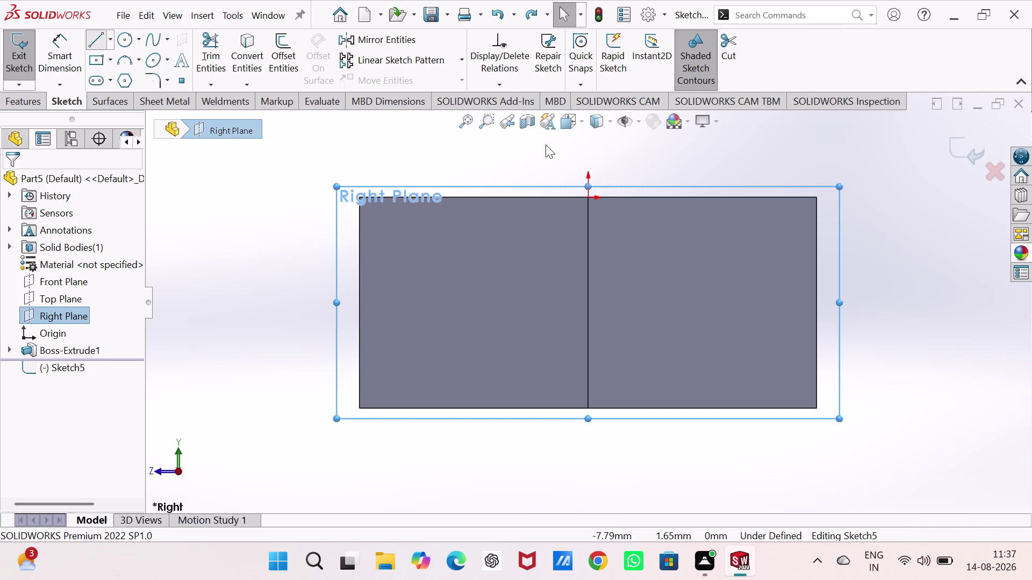
click(776, 196)
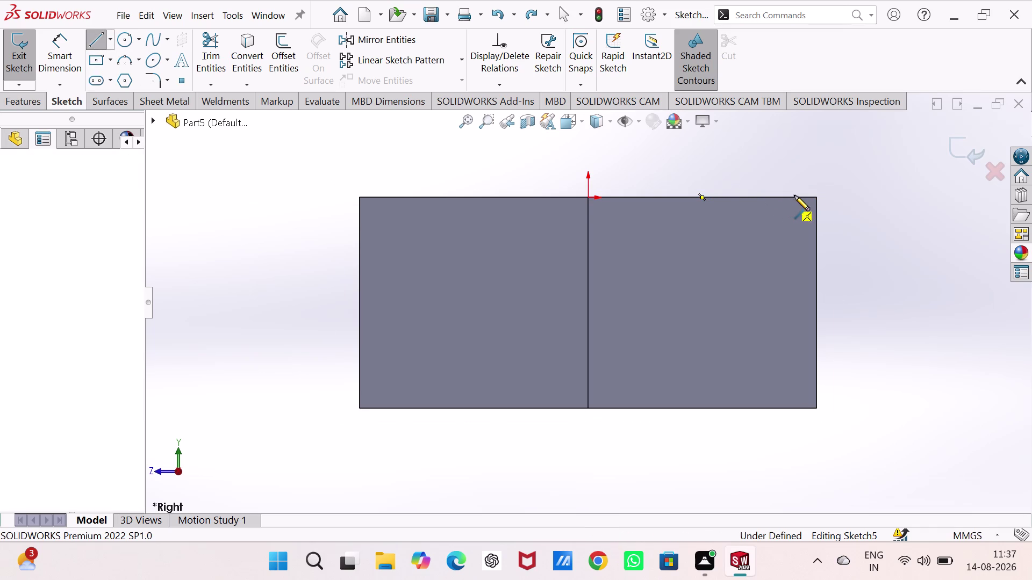
click(814, 198)
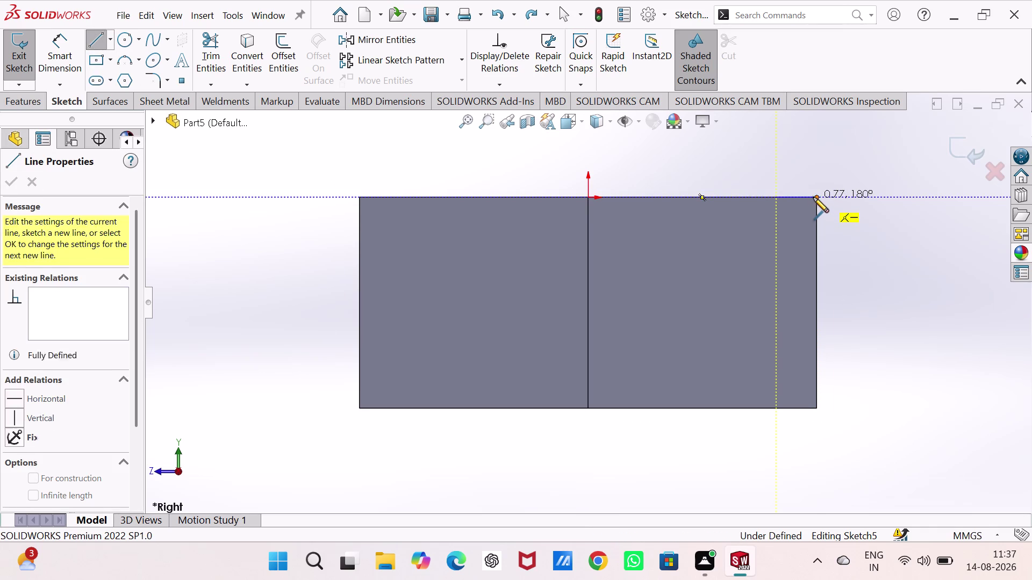
click(817, 242)
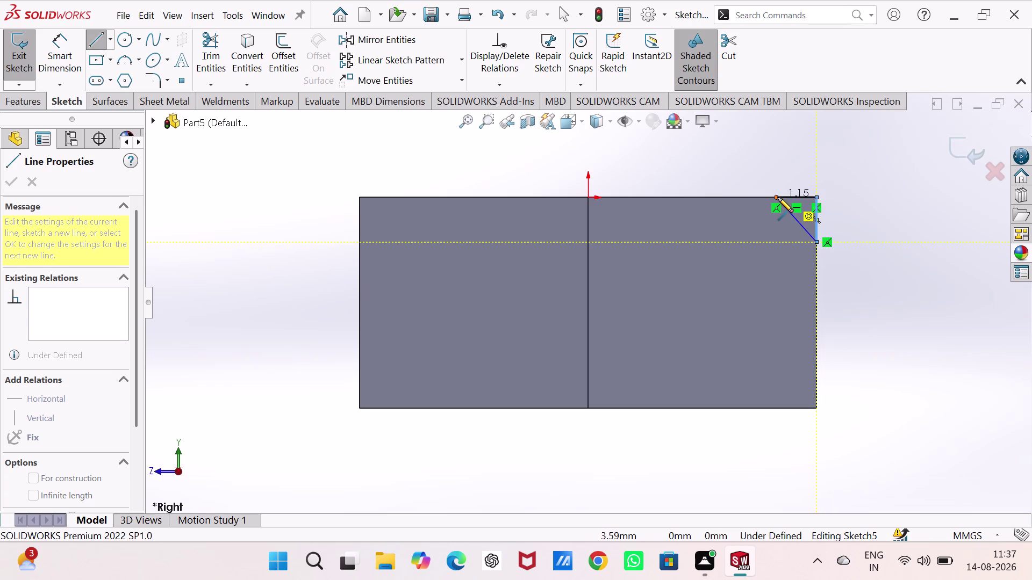
click(777, 198)
right_drag(850, 272, 850, 193)
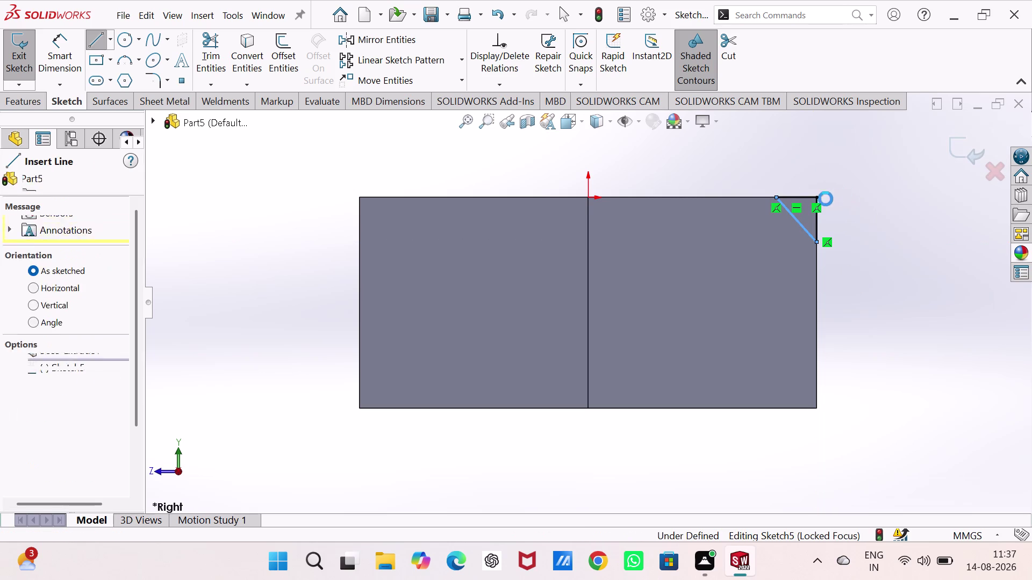
Dimension the triangle's width and height legs to 1.00 each.
click(806, 198)
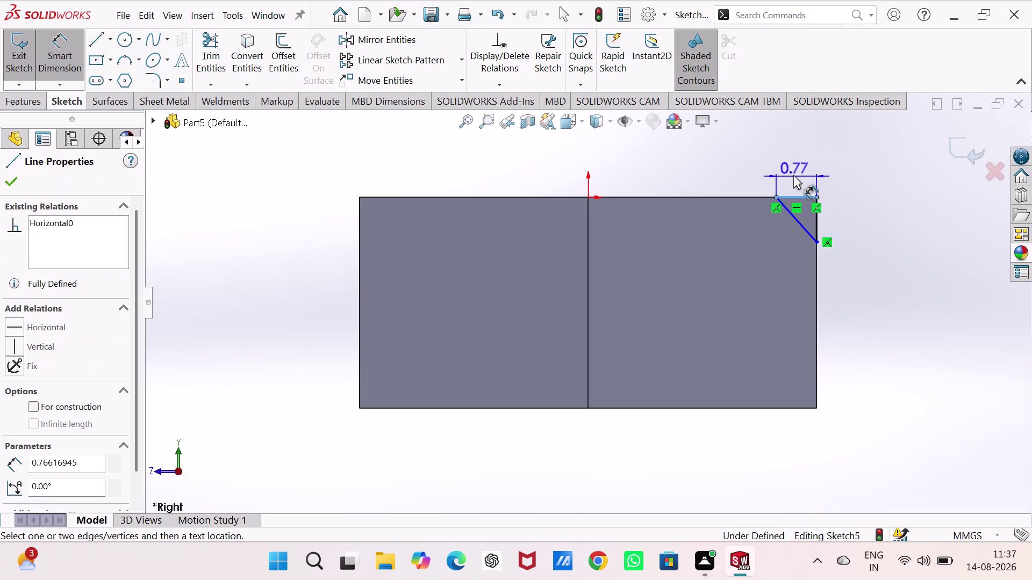
click(793, 175)
key(1)
key(Return)
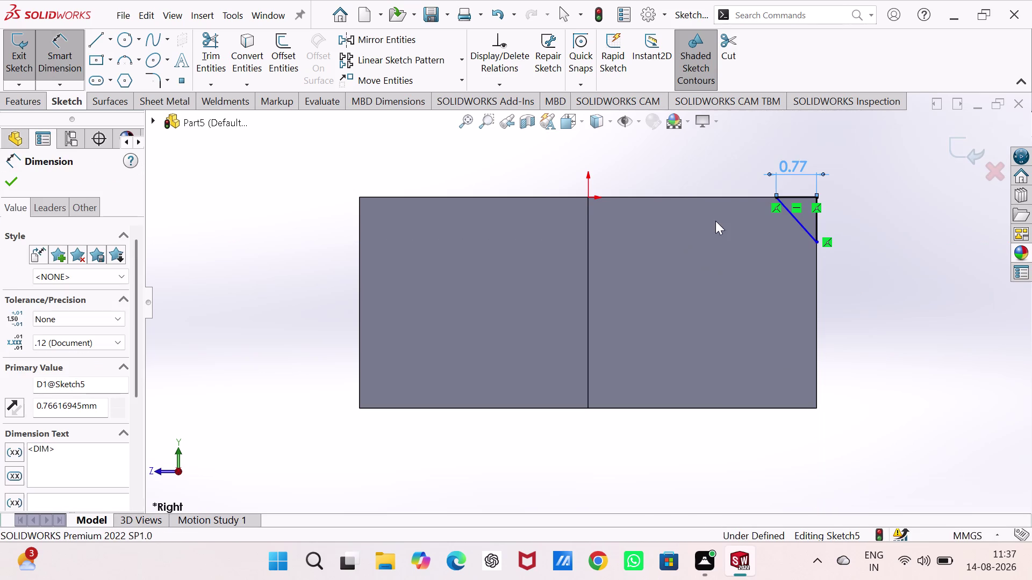
click(818, 223)
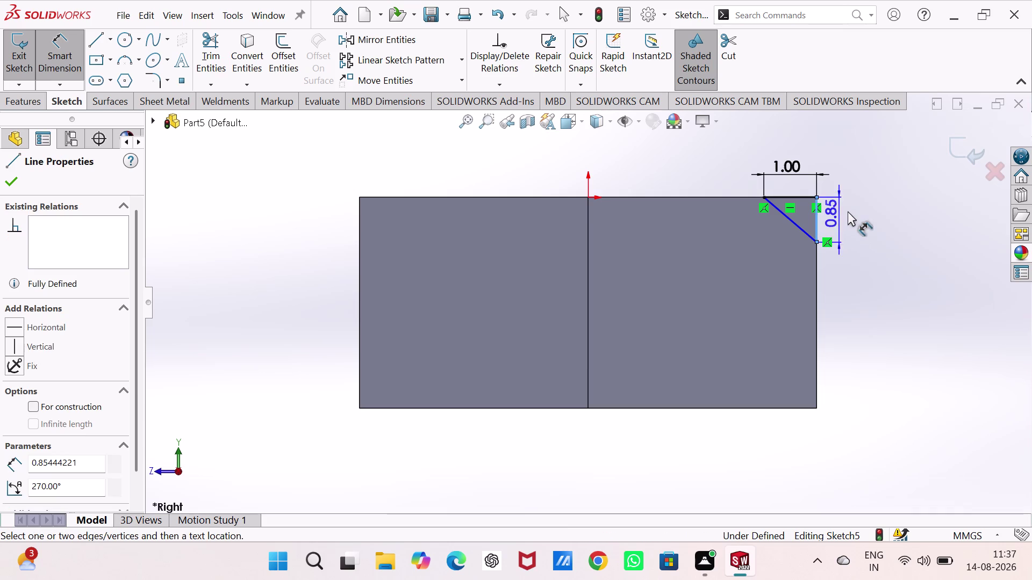
click(849, 211)
key(1)
key(Return)
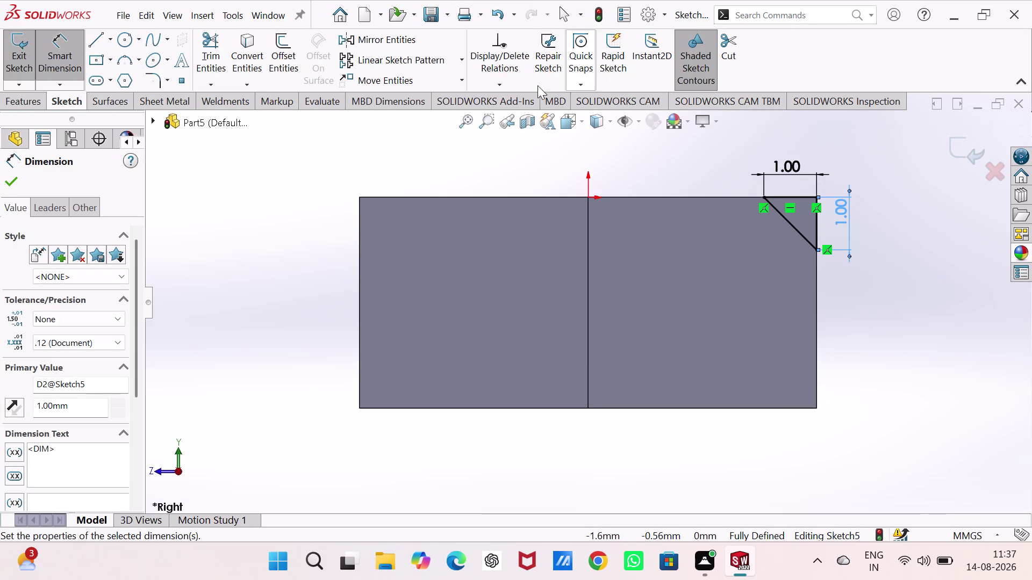
Add a vertical centerline through the origin and close Sketch5.
click(110, 38)
click(129, 83)
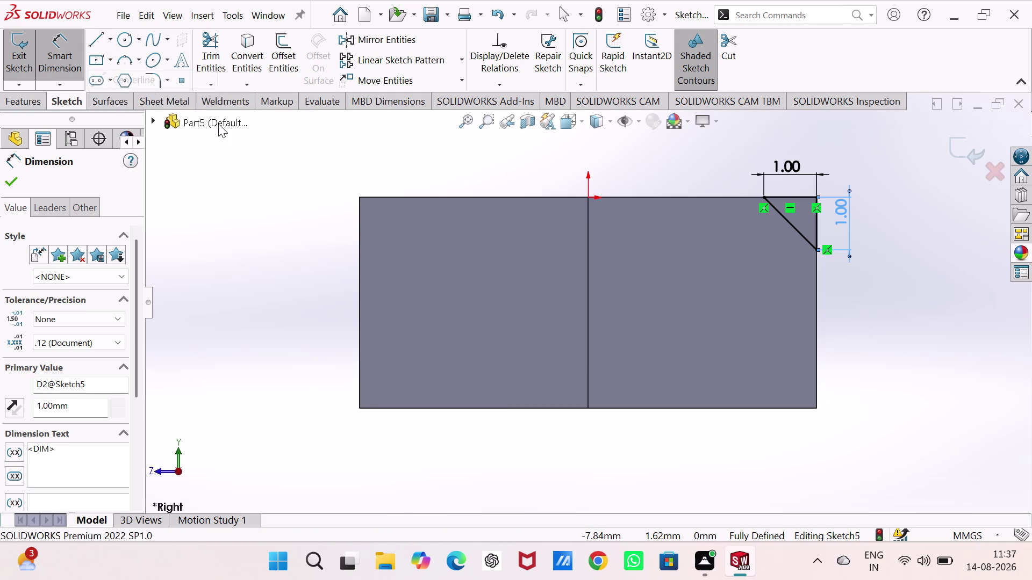
click(588, 197)
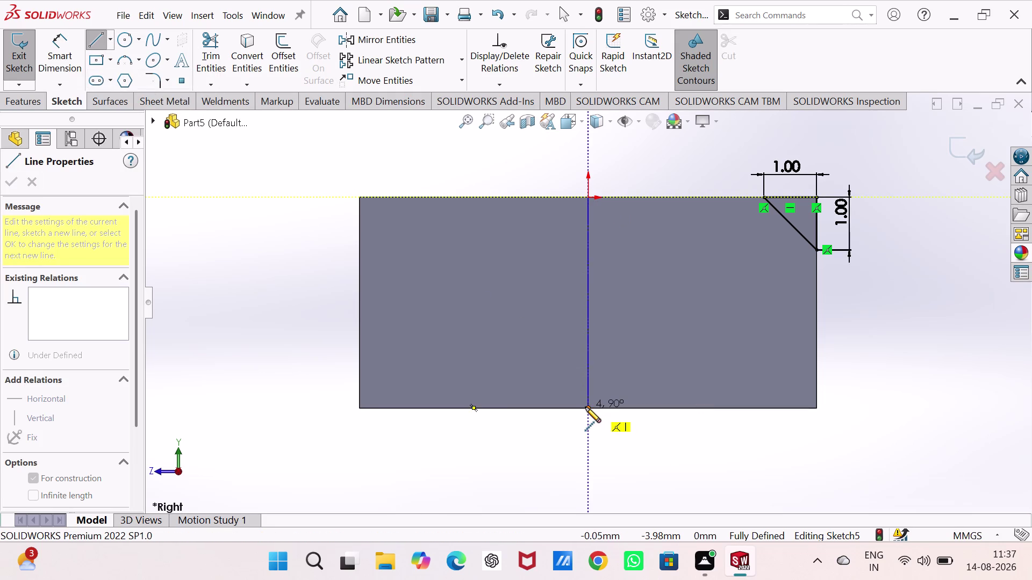
click(588, 408)
key(Escape)
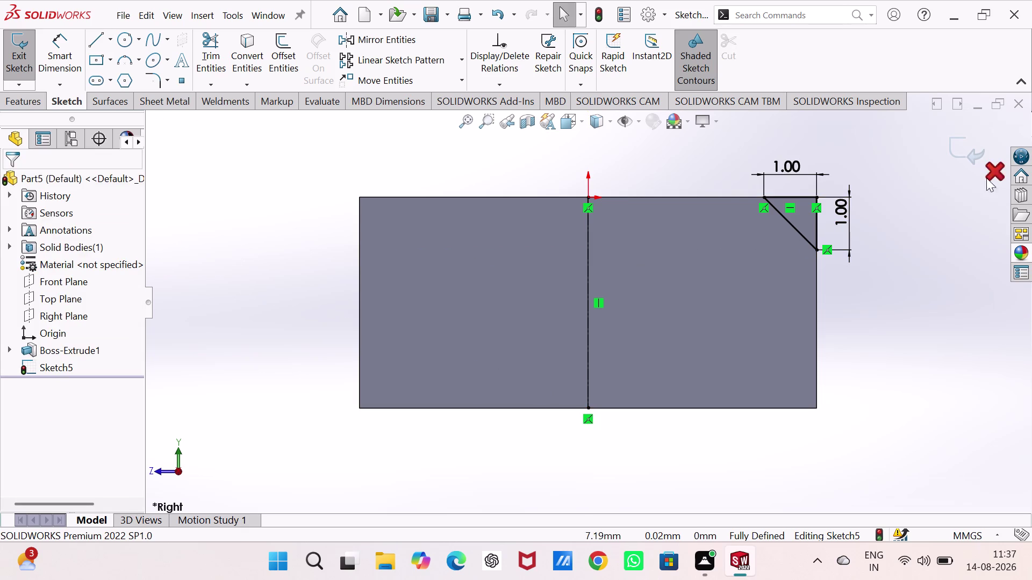
click(966, 153)
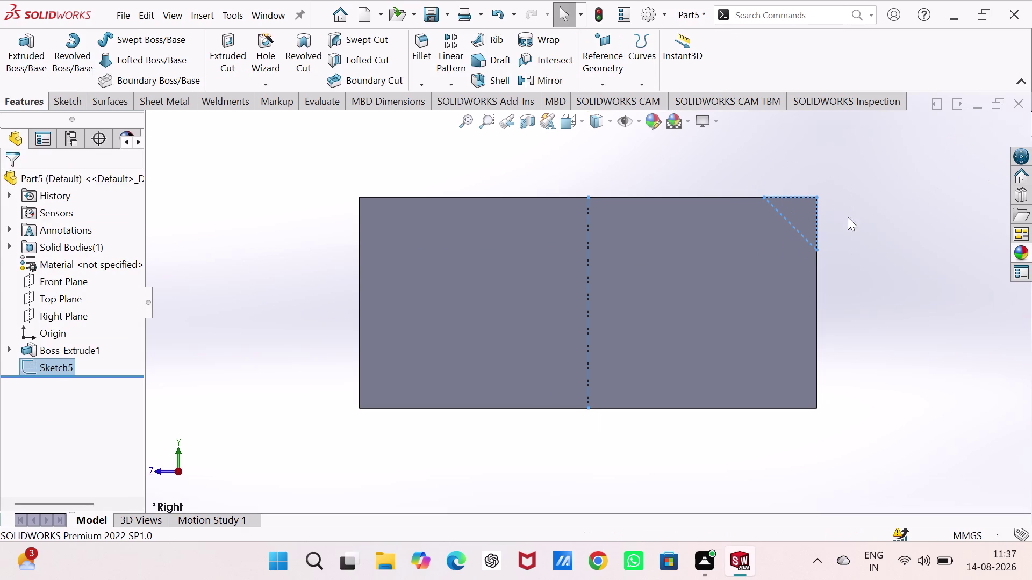
Reopen Sketch5 for editing from the FeatureManager tree.
middle_drag(716, 237, 721, 421)
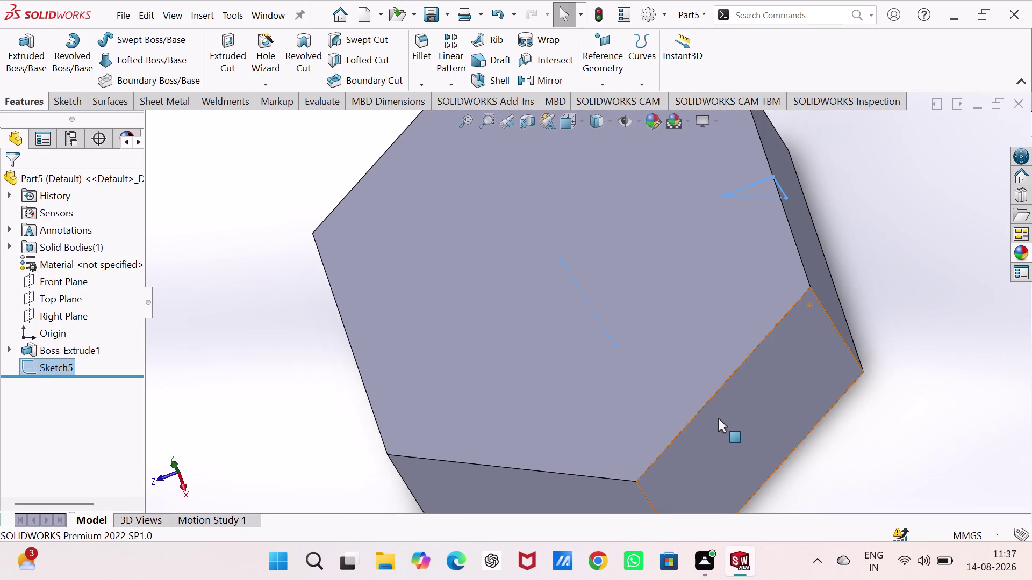
scroll(up, 3)
scroll(up, 3)
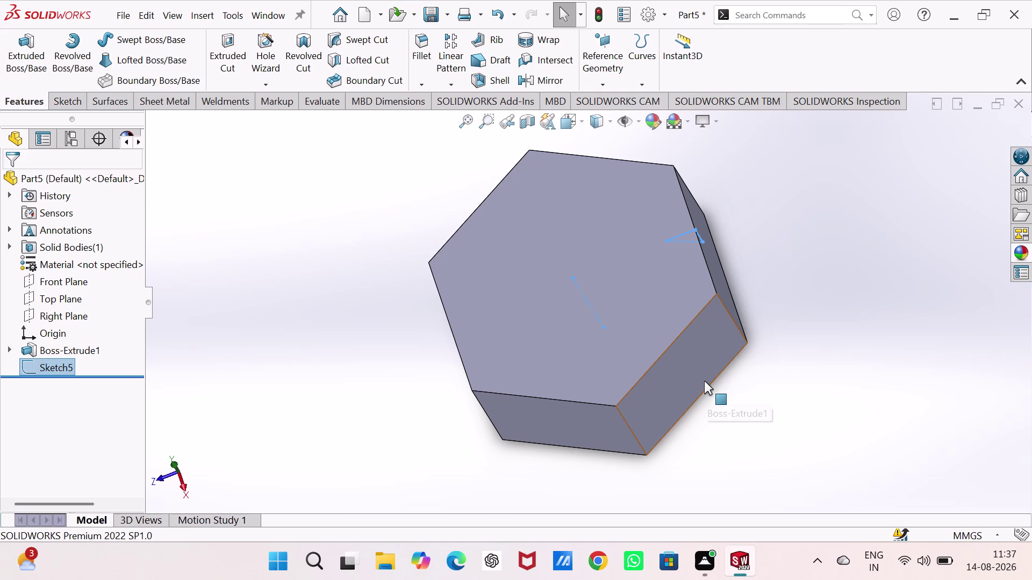
middle_drag(704, 381, 691, 329)
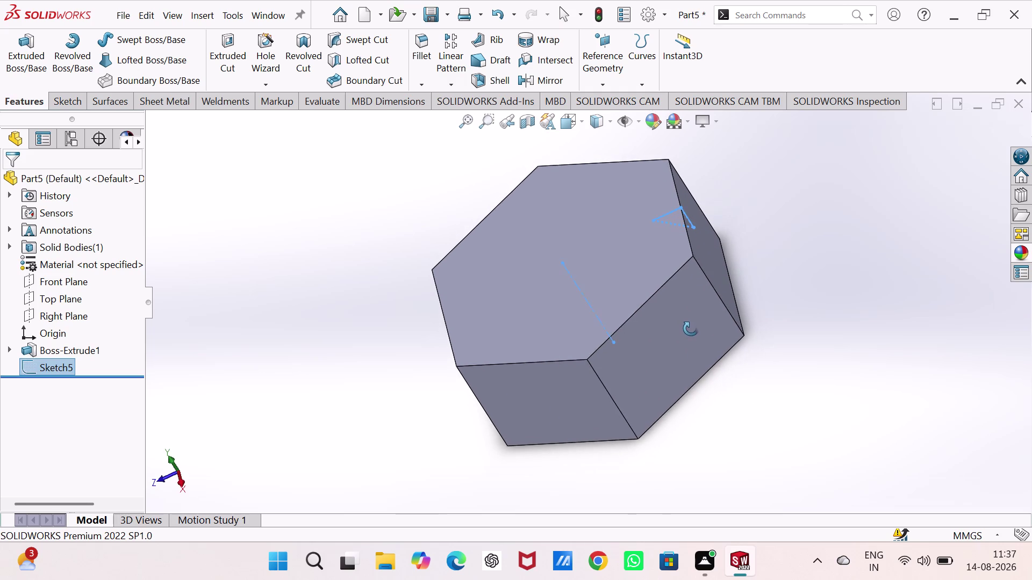
middle_drag(690, 329, 690, 329)
click(61, 366)
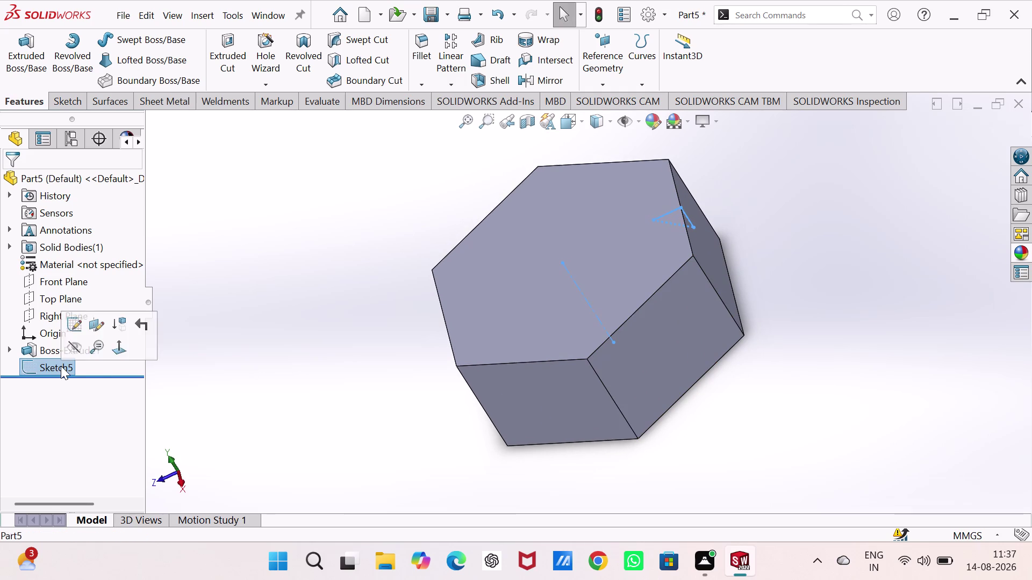
click(89, 431)
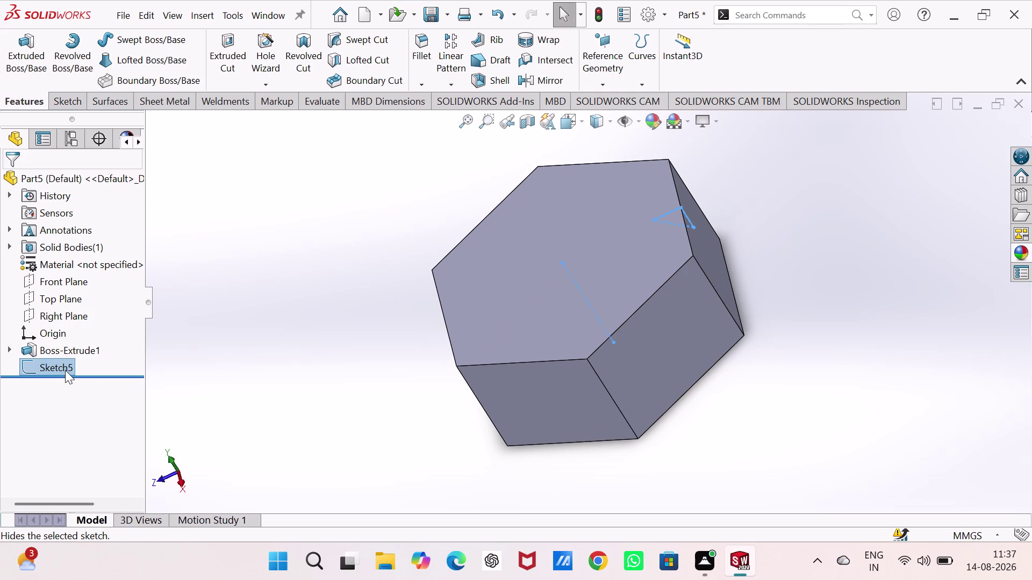
click(65, 370)
click(78, 325)
click(256, 334)
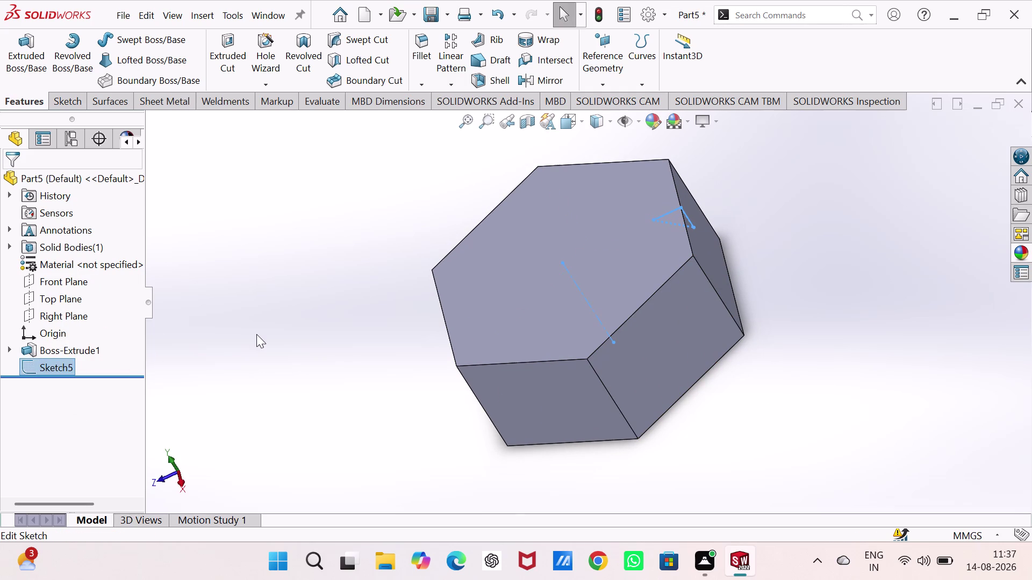
click(28, 371)
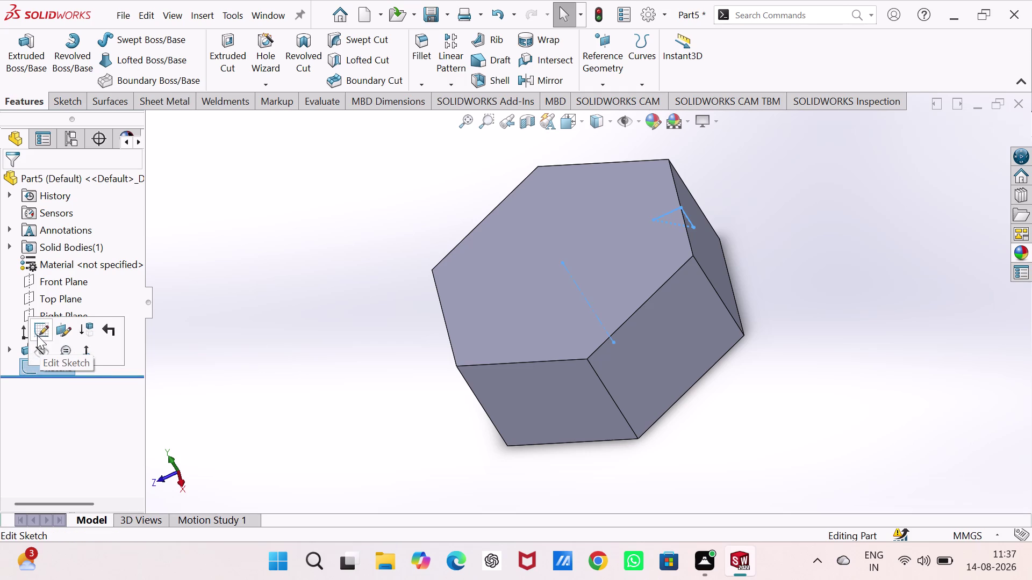
click(39, 329)
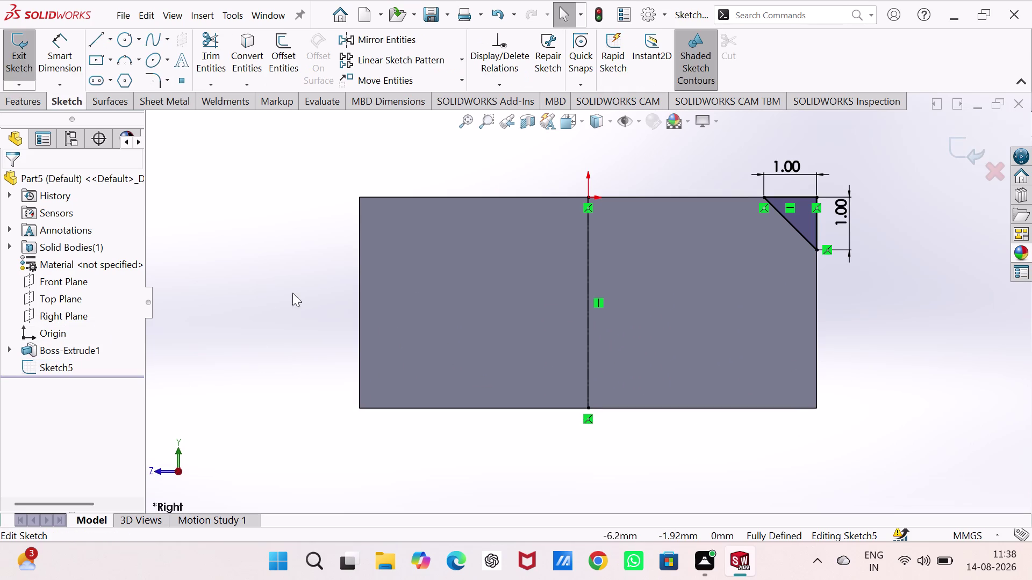
Delete the relation on the triangle's top corner, leaving Sketch5 under defined.
middle_drag(299, 281, 305, 379)
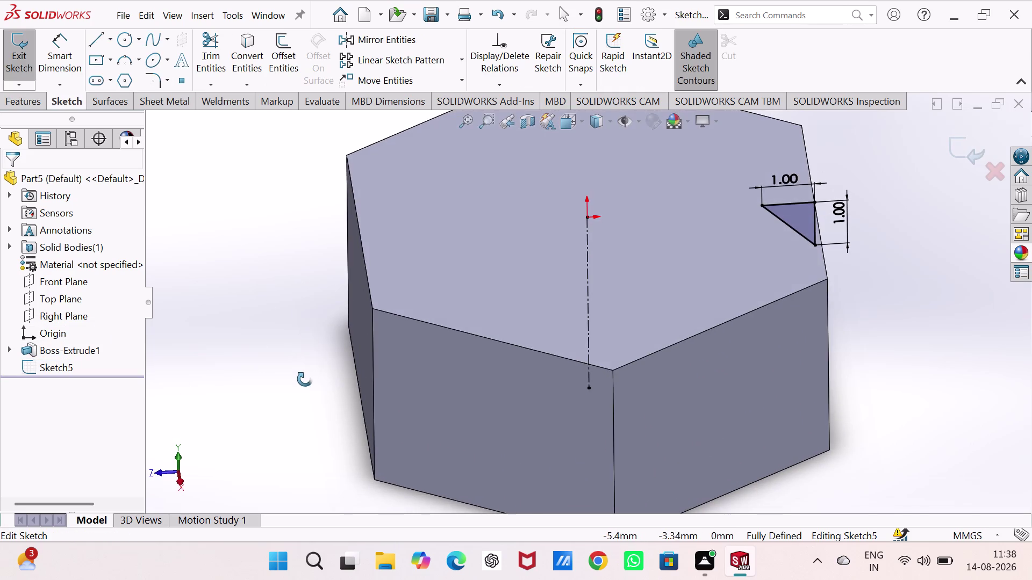
middle_drag(305, 379, 305, 280)
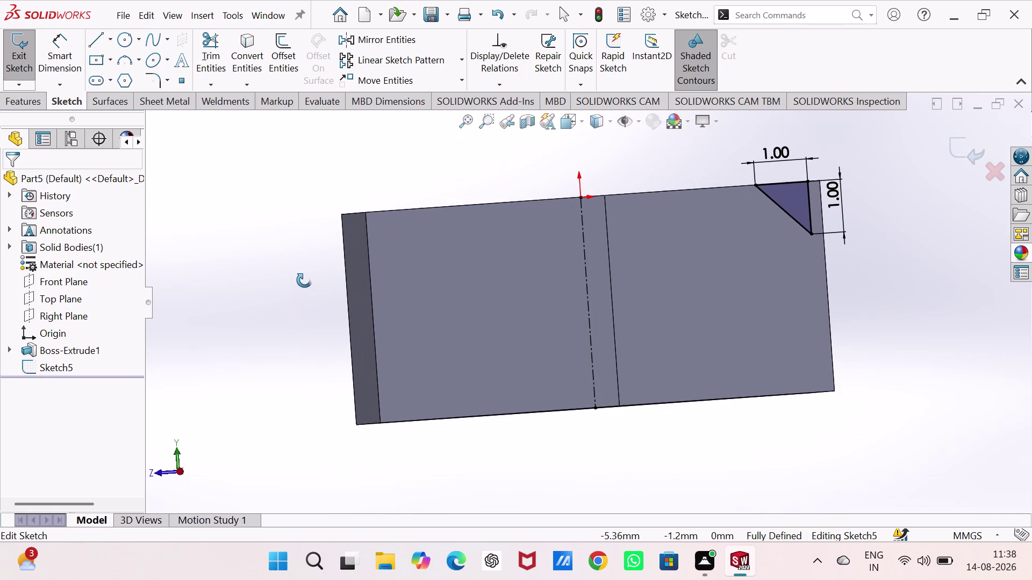
middle_drag(304, 280, 308, 320)
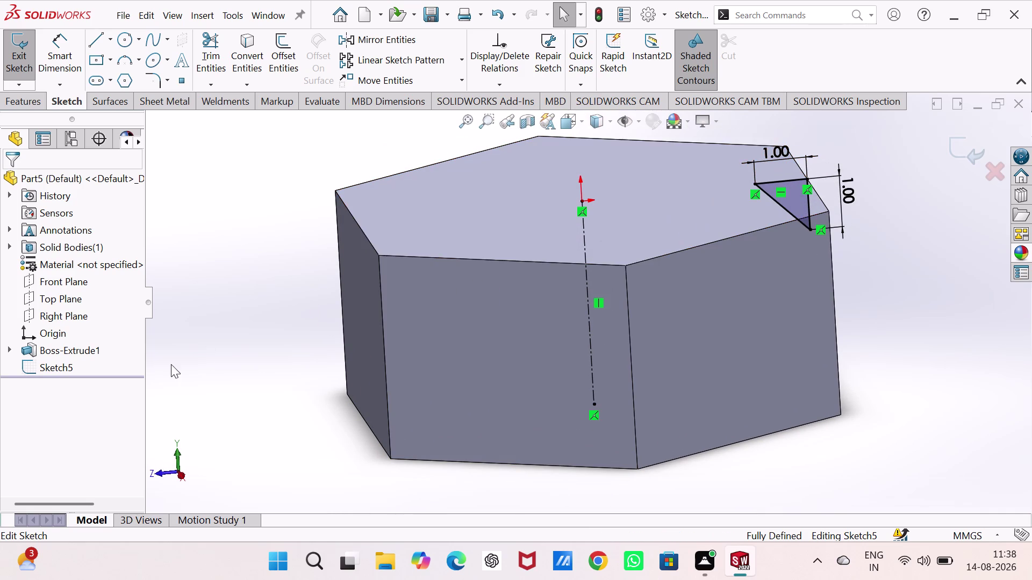
right_click(806, 191)
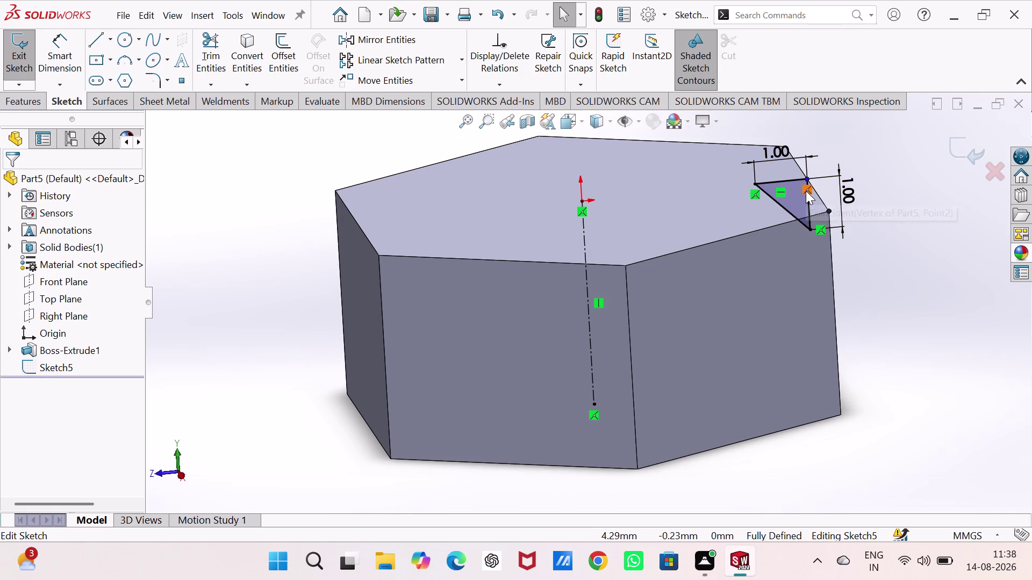
click(825, 391)
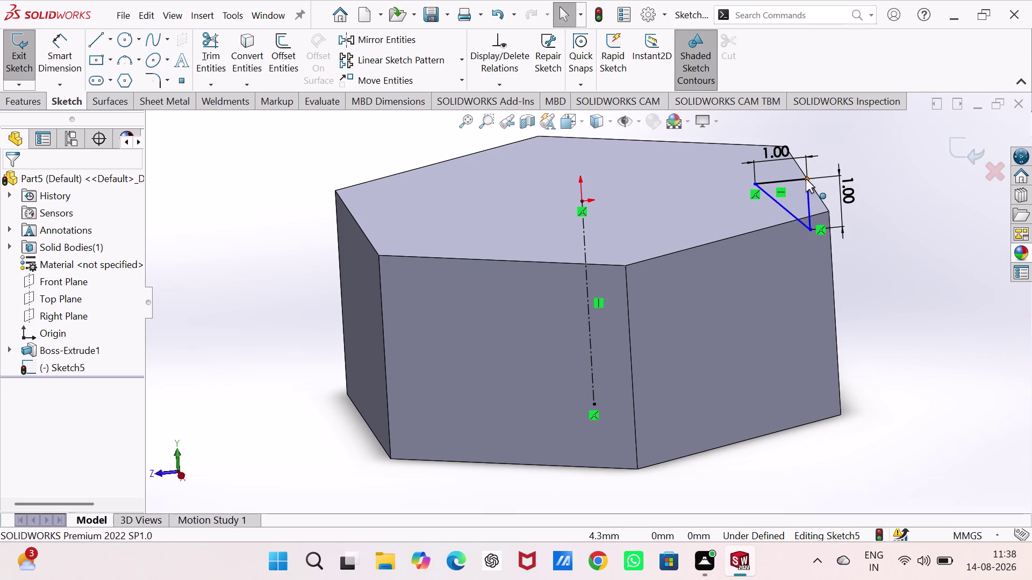
right_click(821, 230)
click(842, 450)
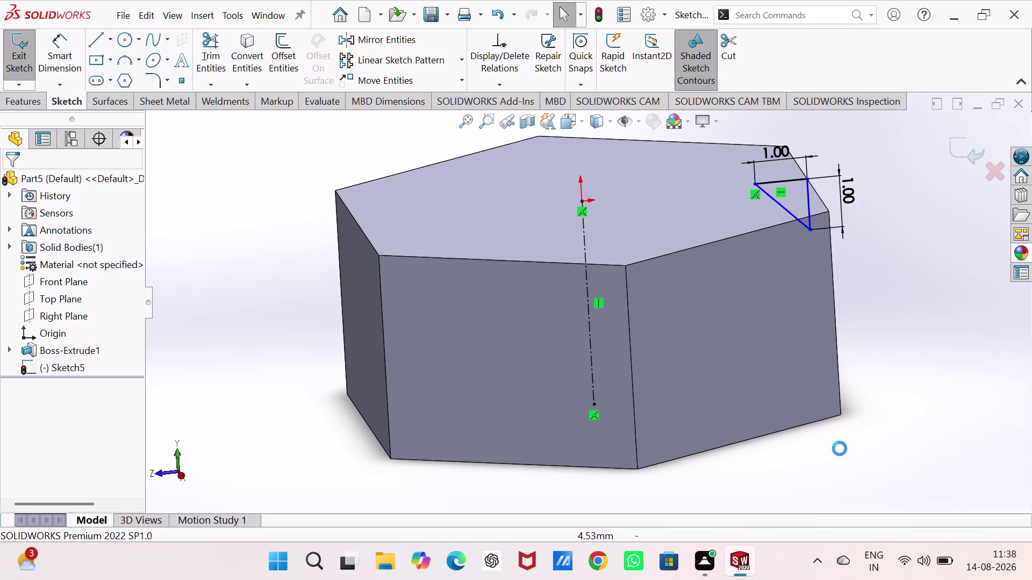
right_click(750, 190)
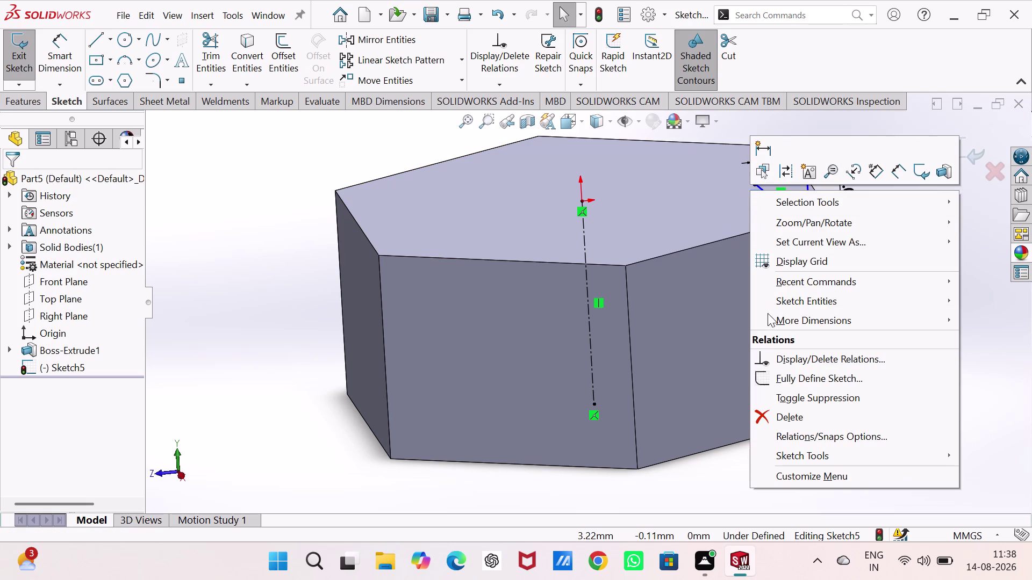
Drag the triangle's lines and lower corner around the nut's top corner.
click(784, 415)
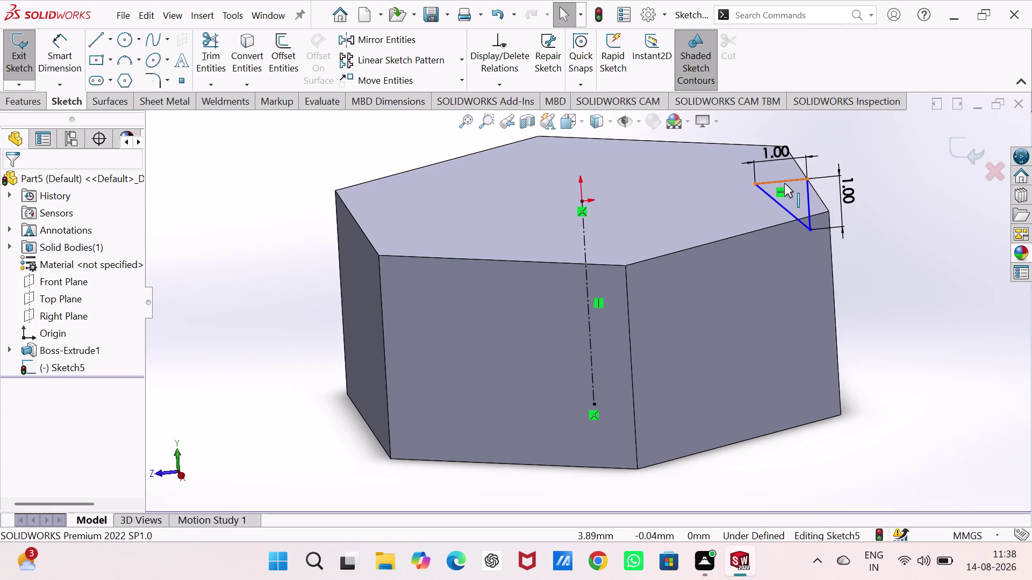
drag(785, 183, 788, 209)
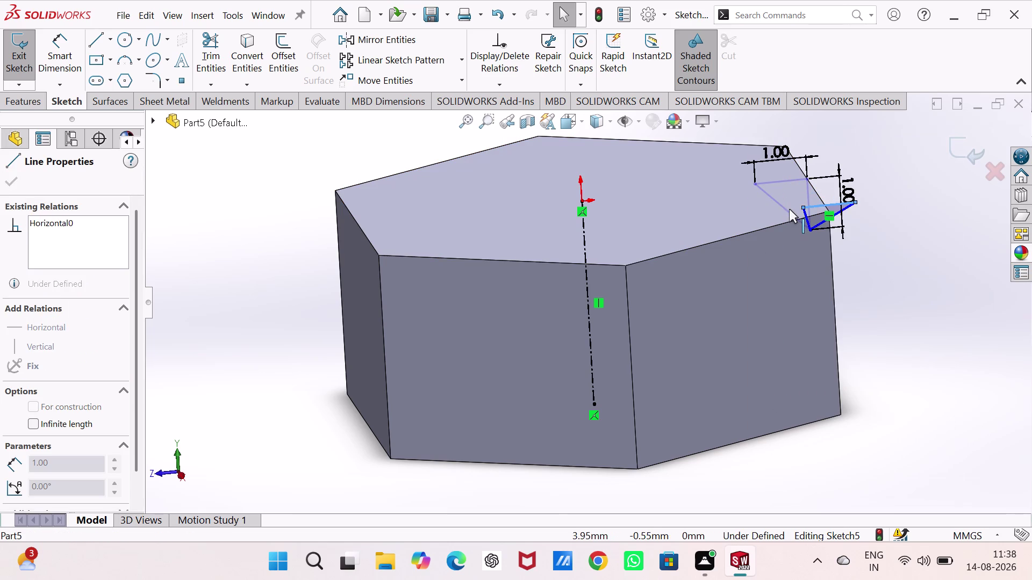
drag(789, 209, 735, 179)
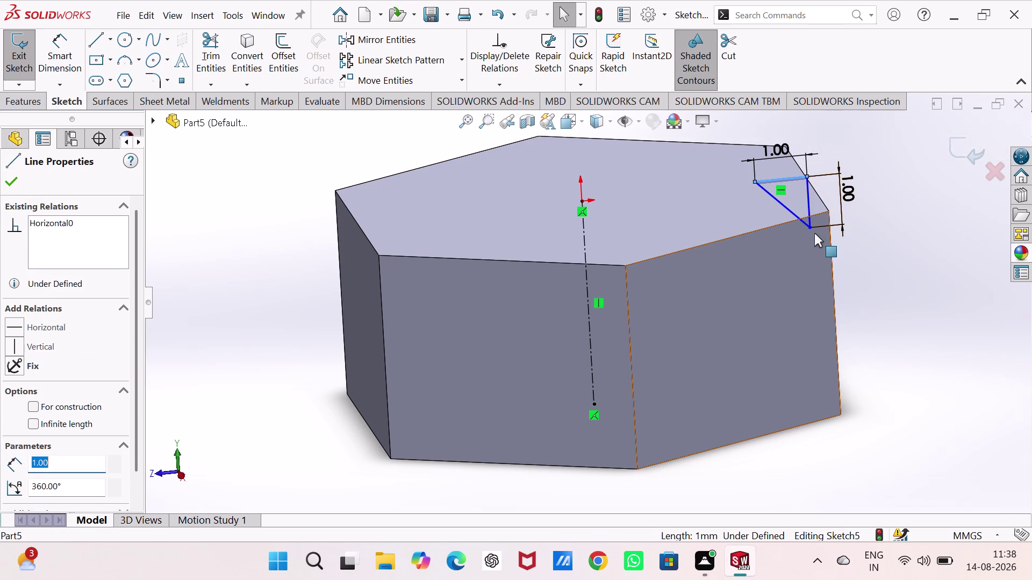
drag(810, 226, 810, 235)
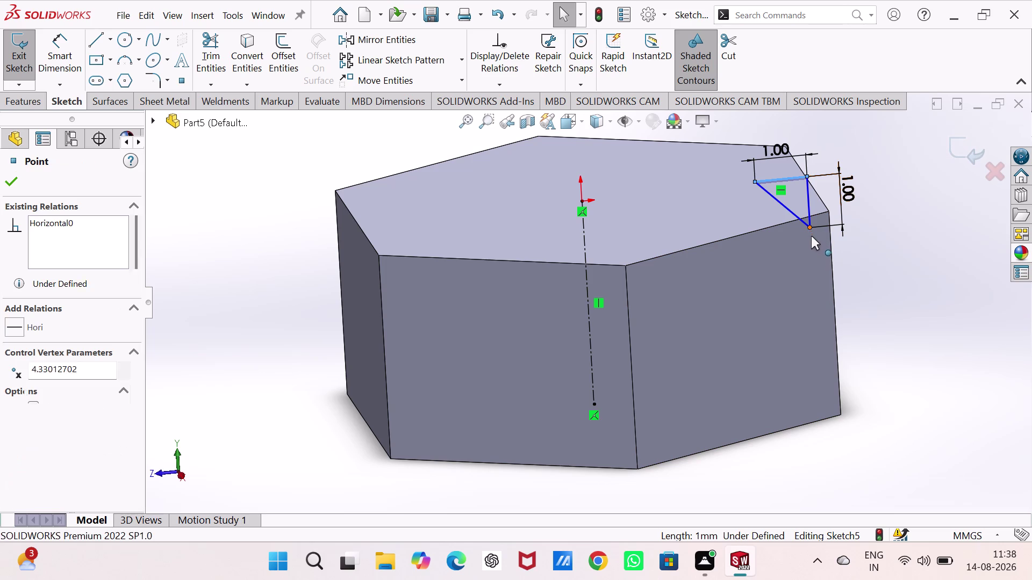
drag(810, 235, 816, 276)
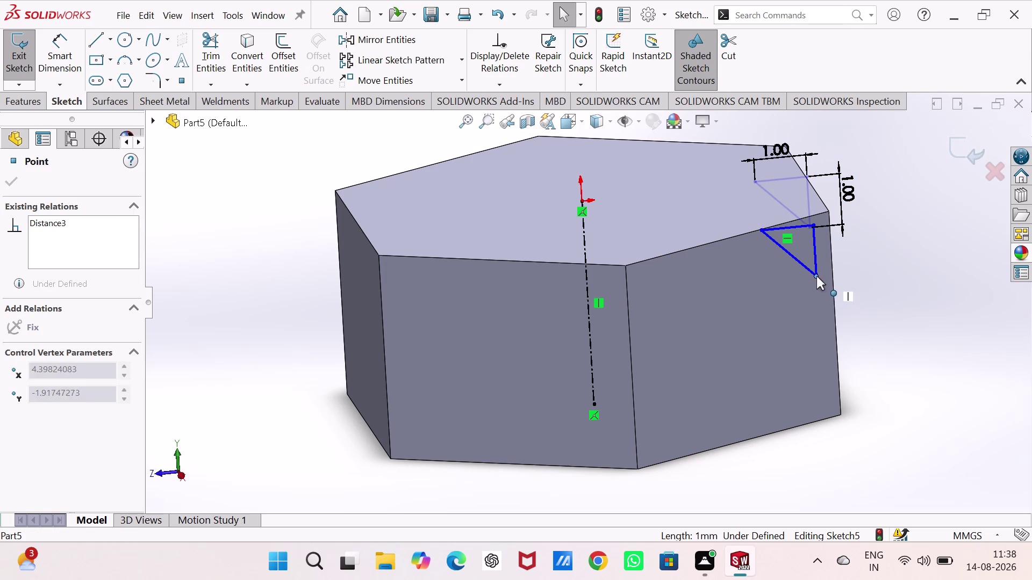
drag(816, 276, 833, 266)
click(884, 270)
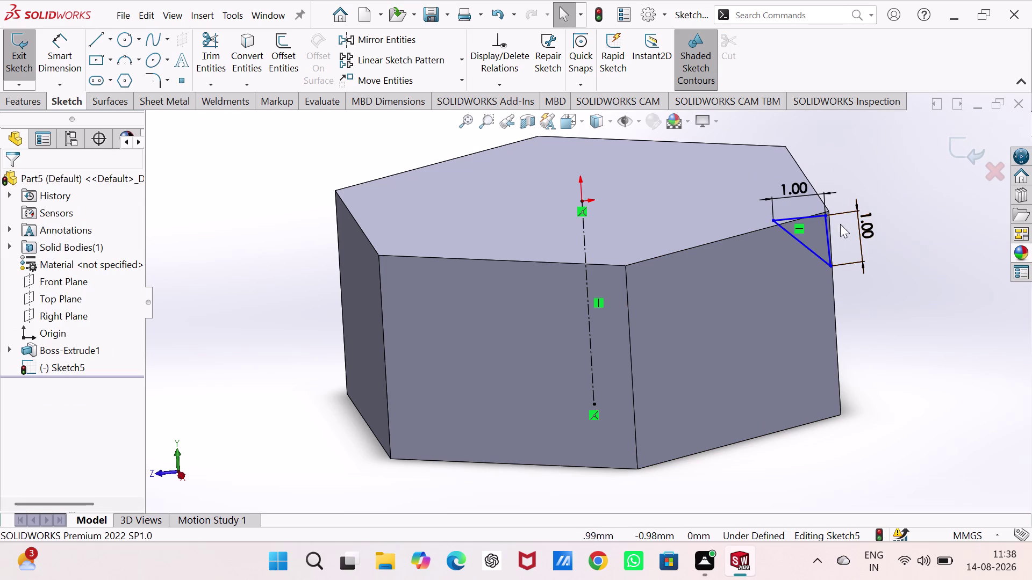
Relate the triangle's corner point to the nut's top vertex, then try and undo a collinear relation.
click(824, 217)
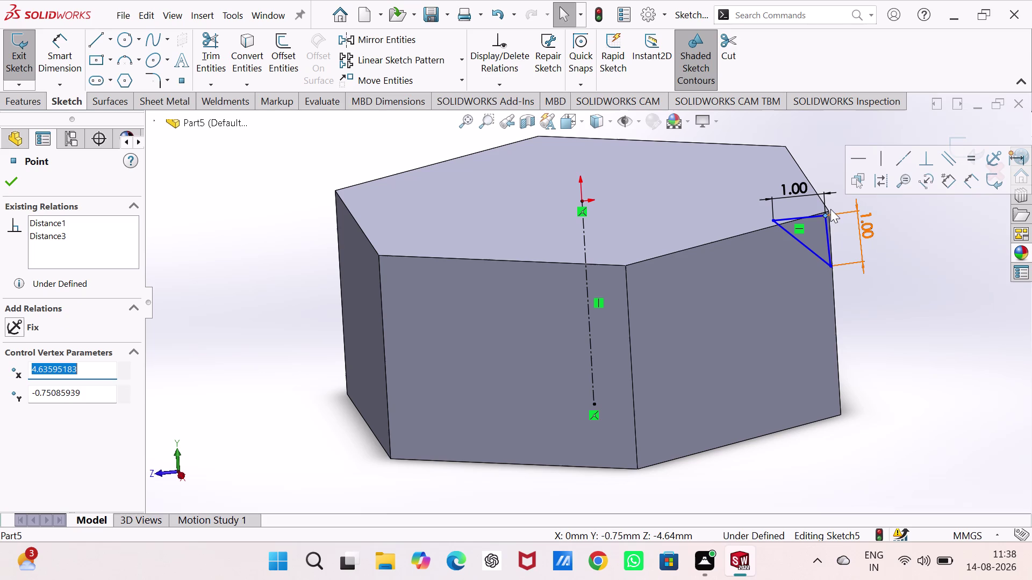
click(829, 211)
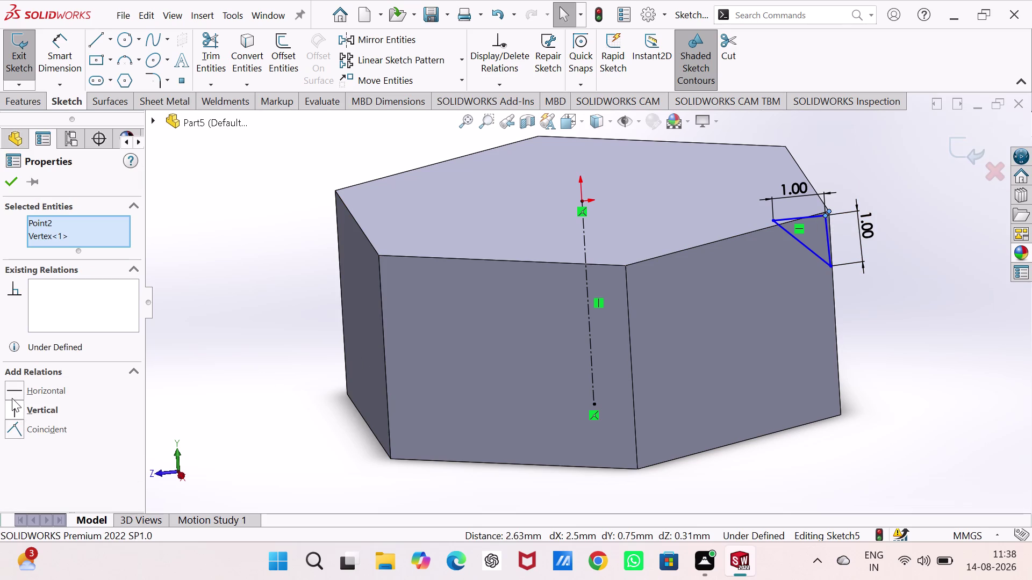
click(13, 394)
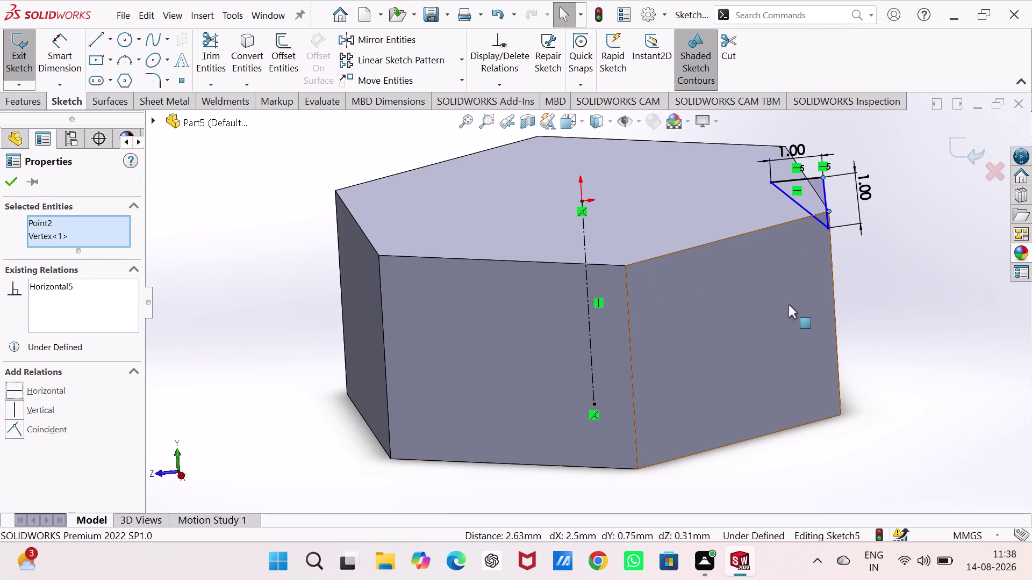
click(830, 272)
click(841, 271)
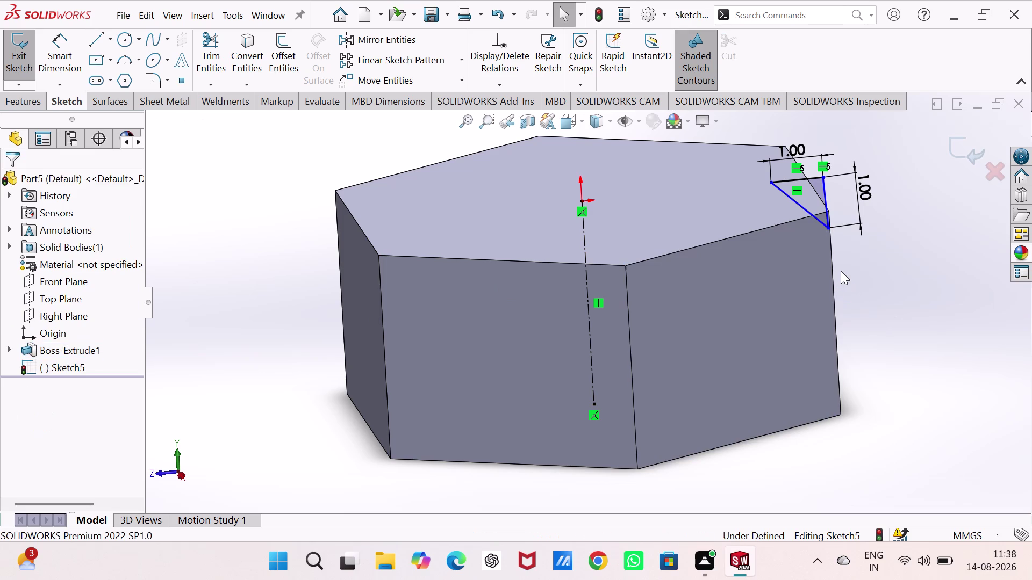
click(835, 285)
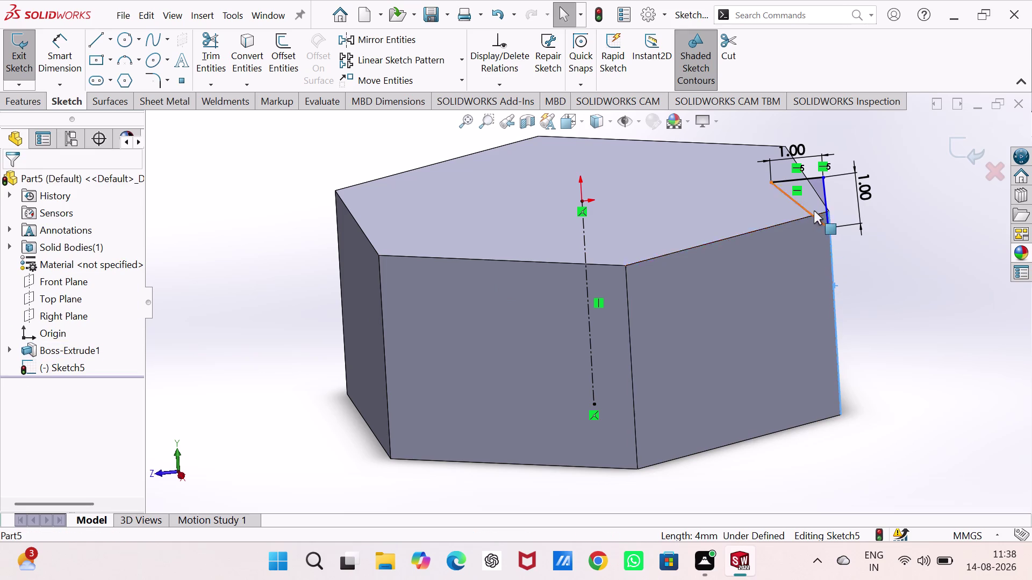
click(824, 192)
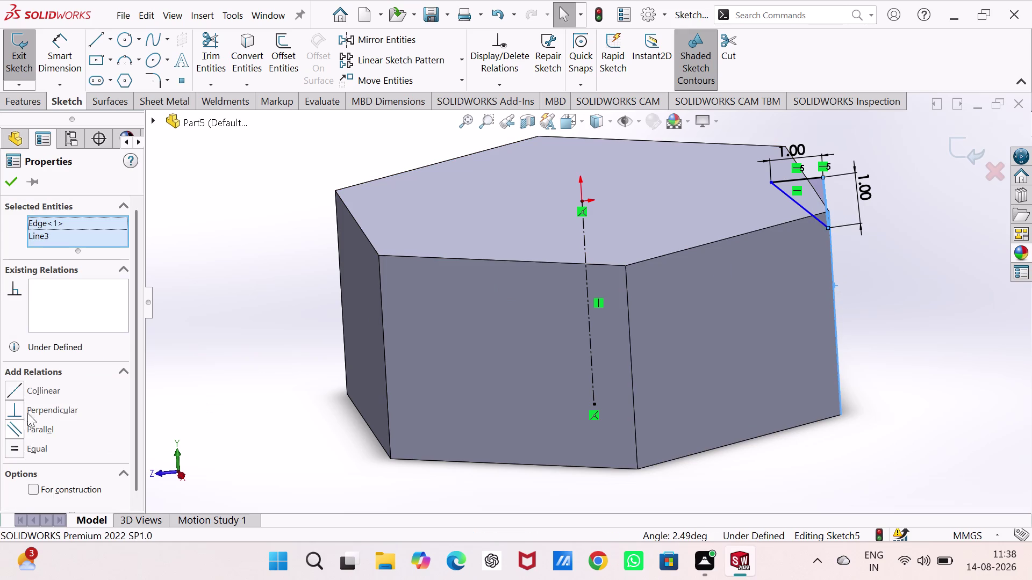
click(17, 393)
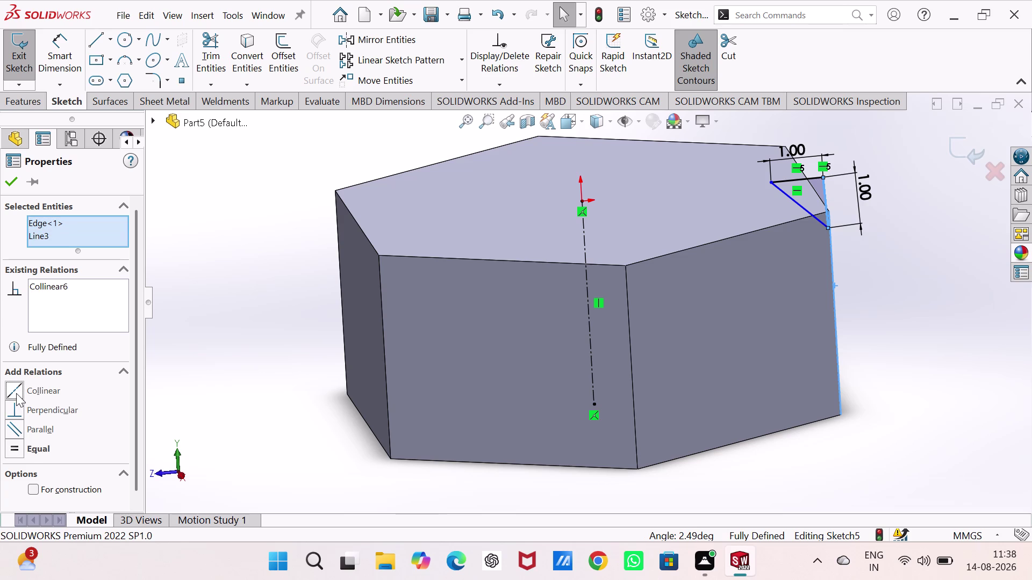
key(ctrl+z)
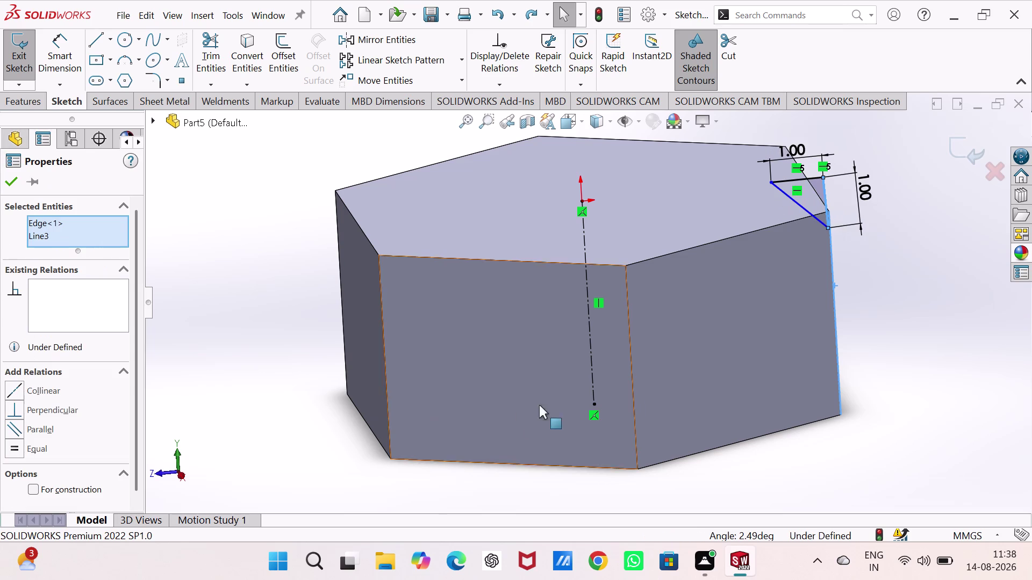
click(896, 250)
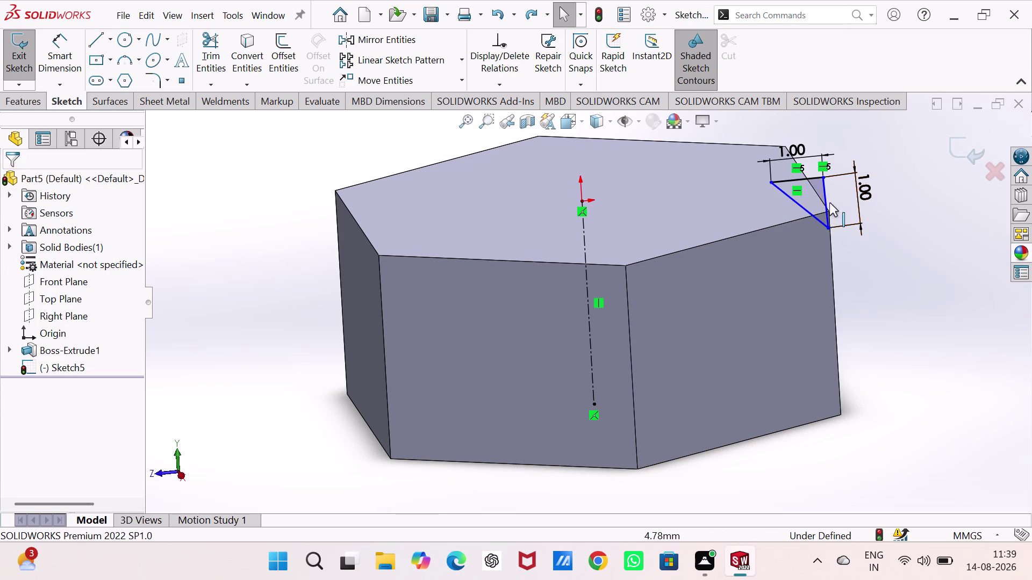
Reposition the triangle, then try and undo a vertical point relation.
click(825, 195)
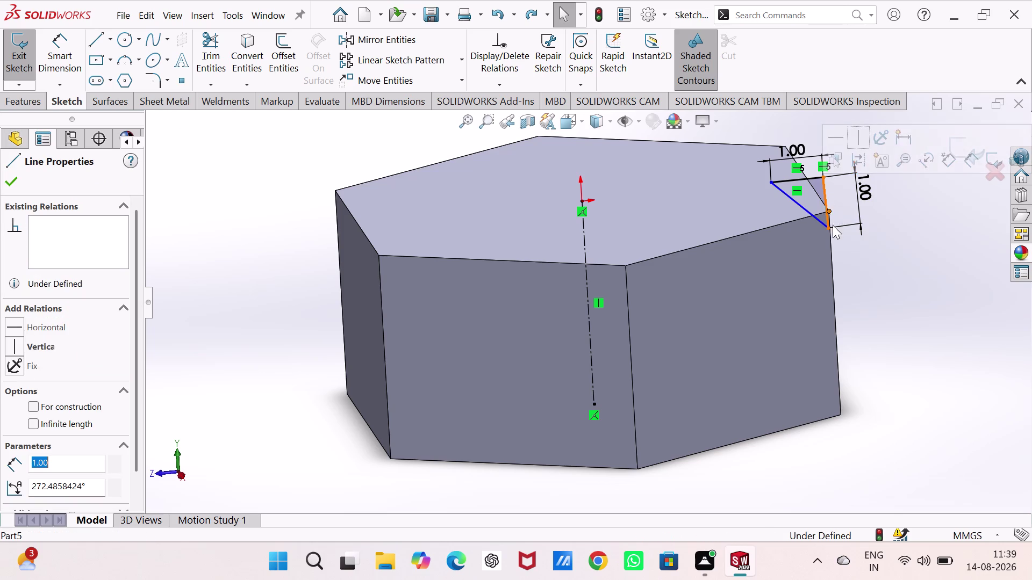
drag(830, 228, 836, 290)
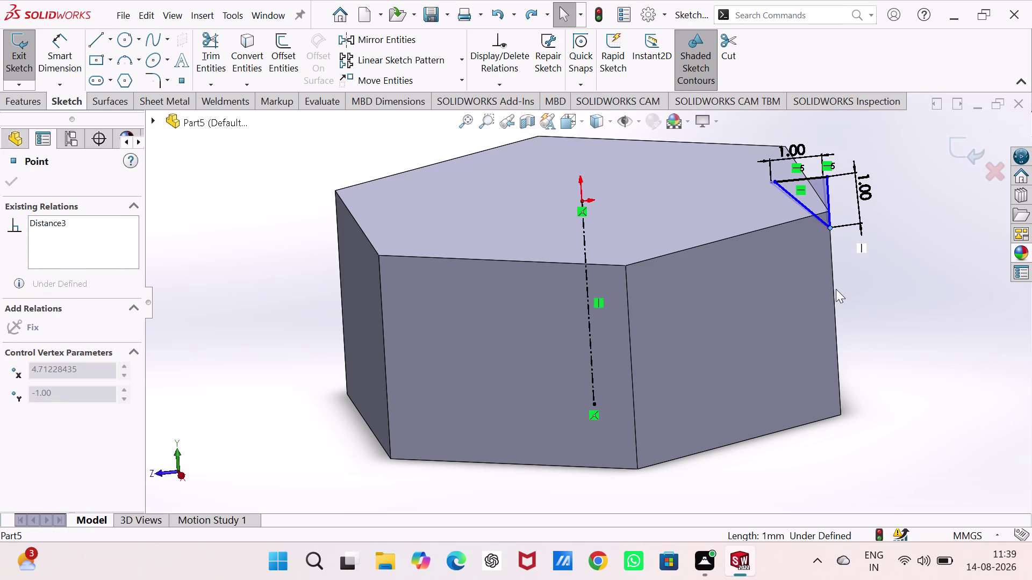
drag(835, 289, 836, 288)
key(ctrl+z)
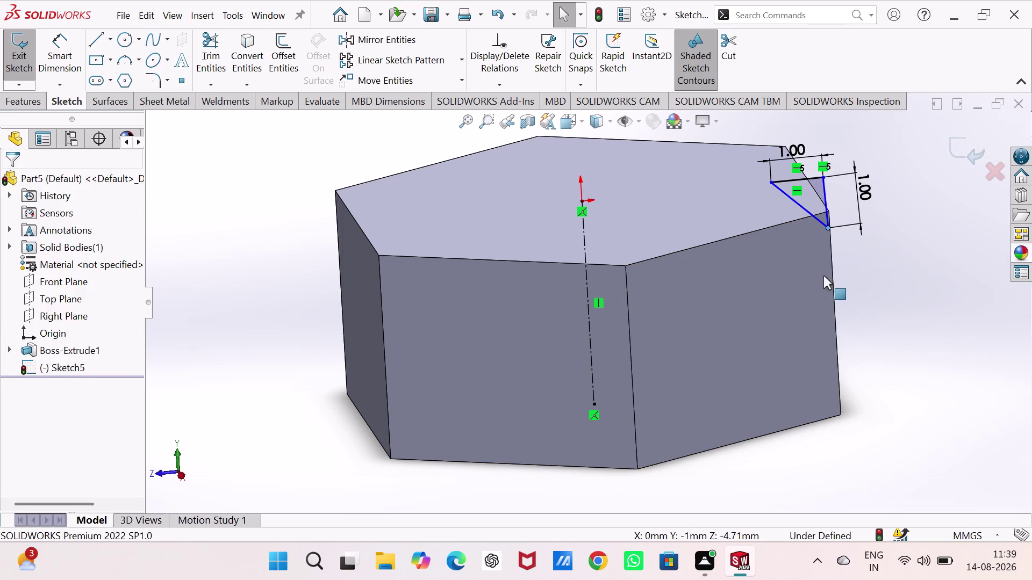
key(ctrl+z)
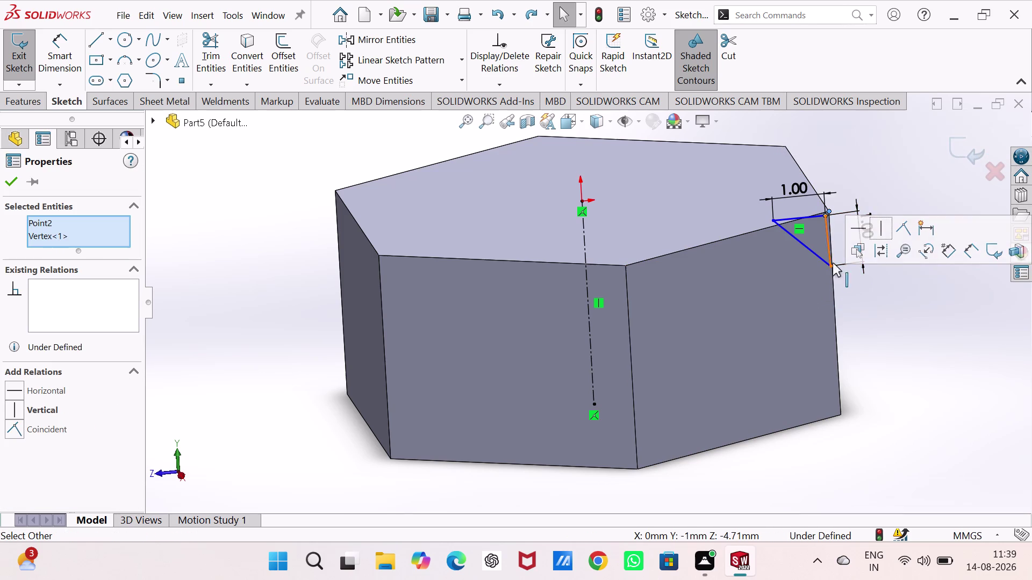
click(880, 232)
click(886, 180)
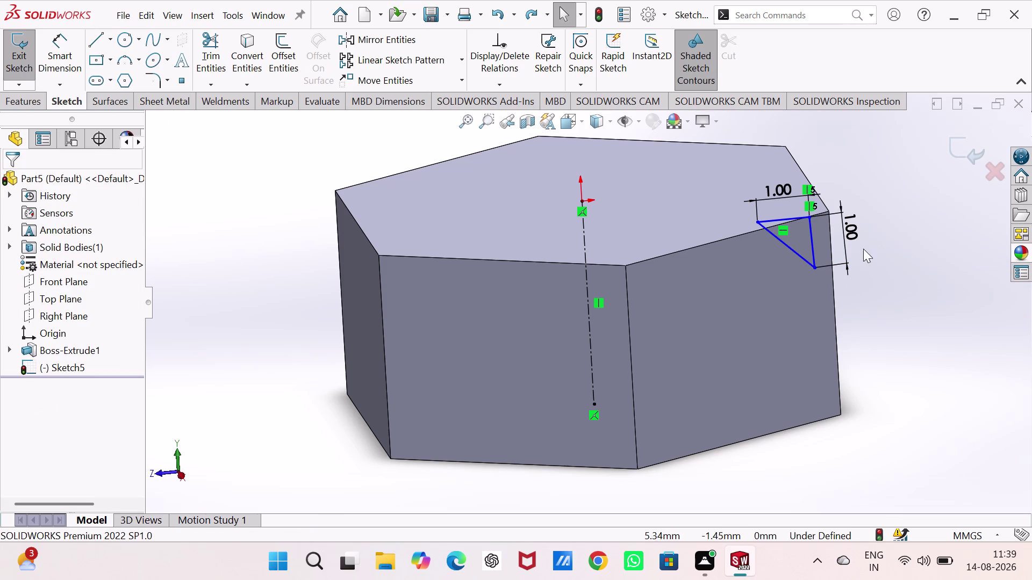
key(ctrl+z)
click(894, 294)
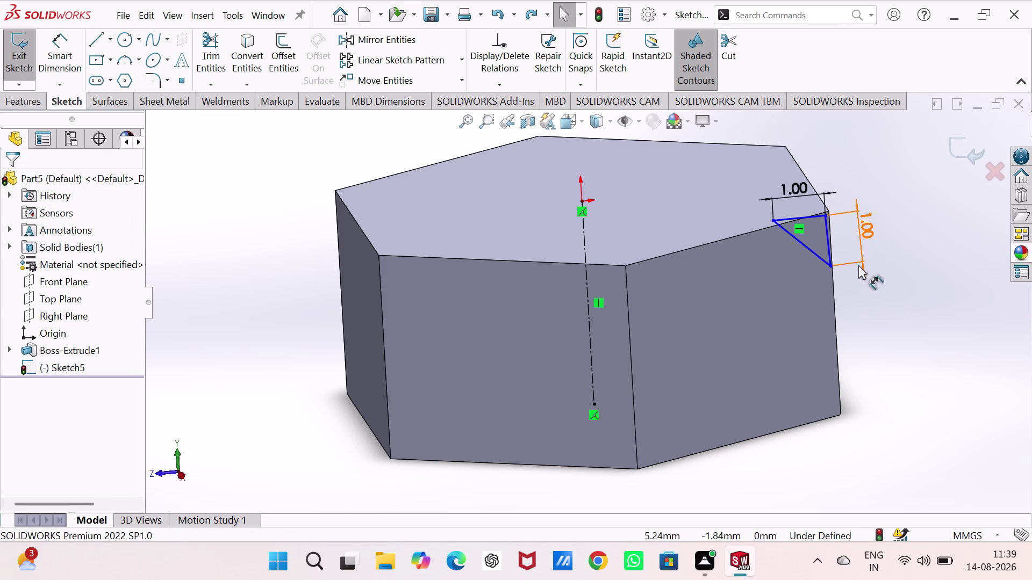
Make the triangle's corner point coincident with the nut's top corner vertex.
drag(831, 267, 838, 295)
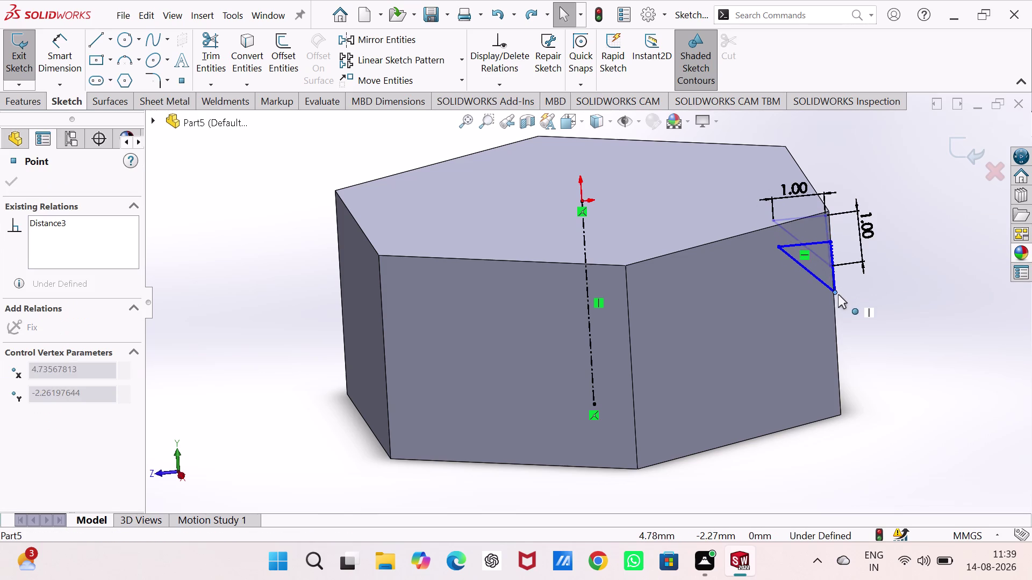
drag(838, 295, 835, 290)
click(905, 203)
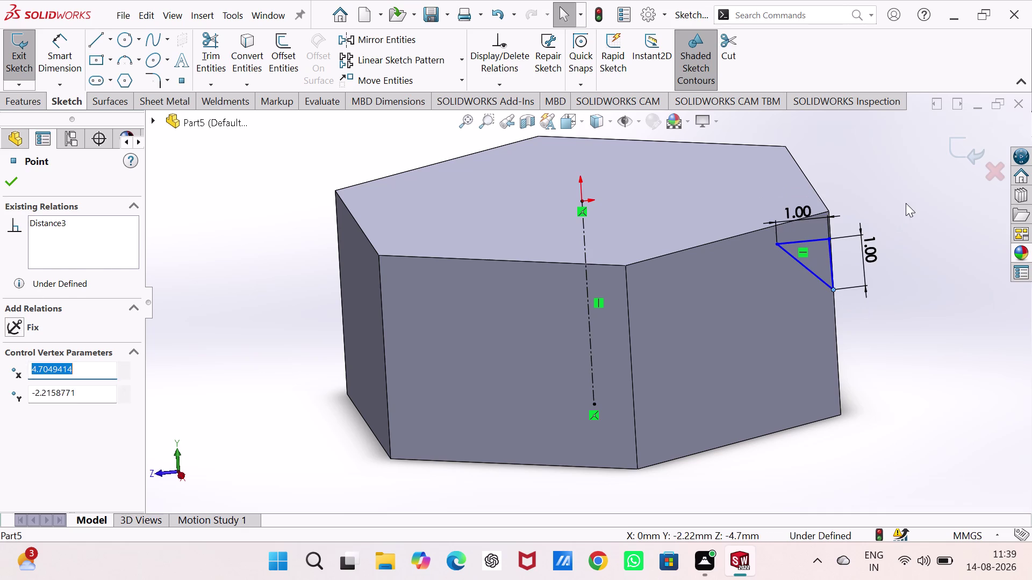
click(829, 239)
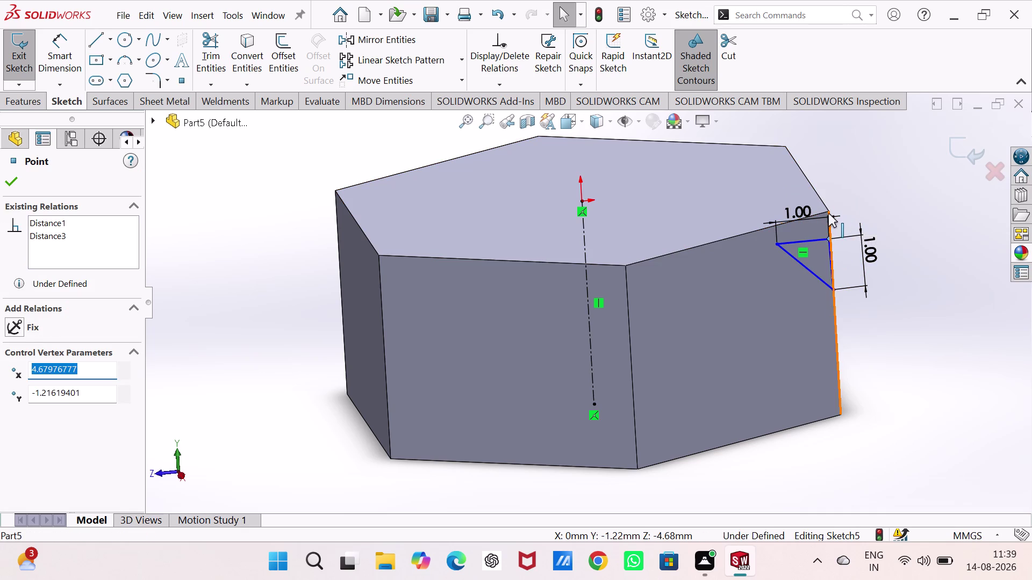
click(828, 211)
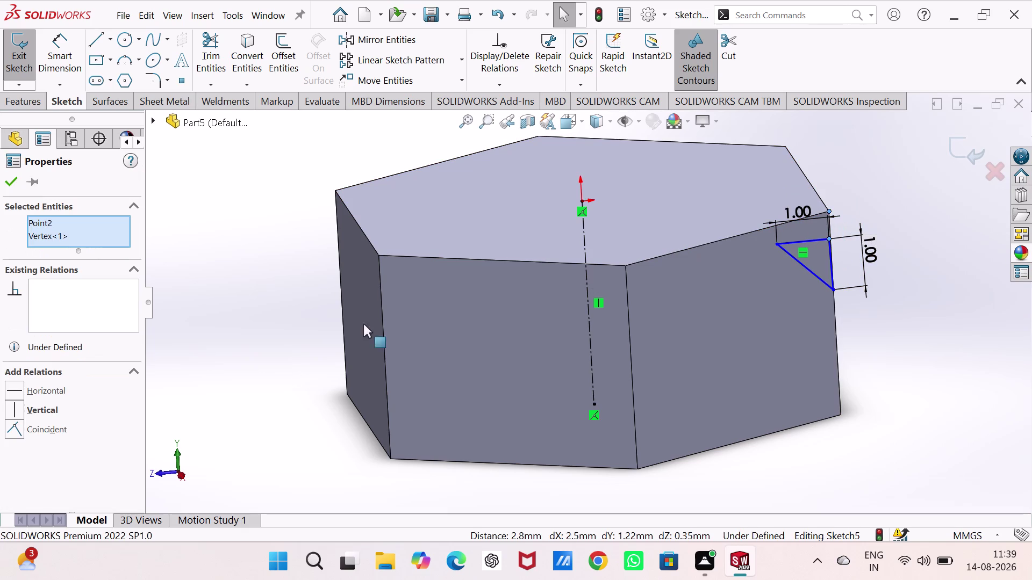
click(16, 422)
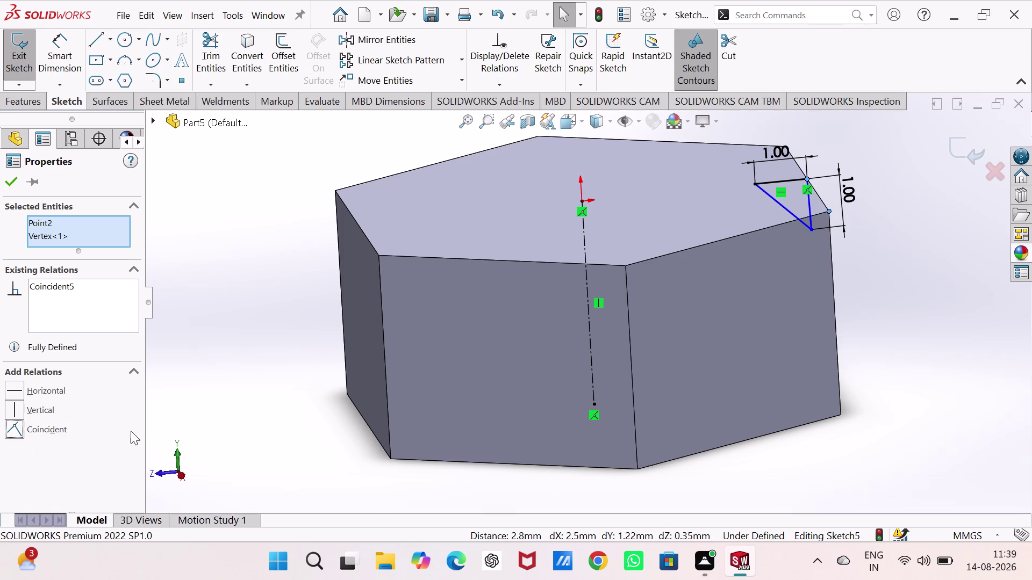
Orbit the model and switch to the Right view of the sketch.
middle_drag(864, 315, 791, 383)
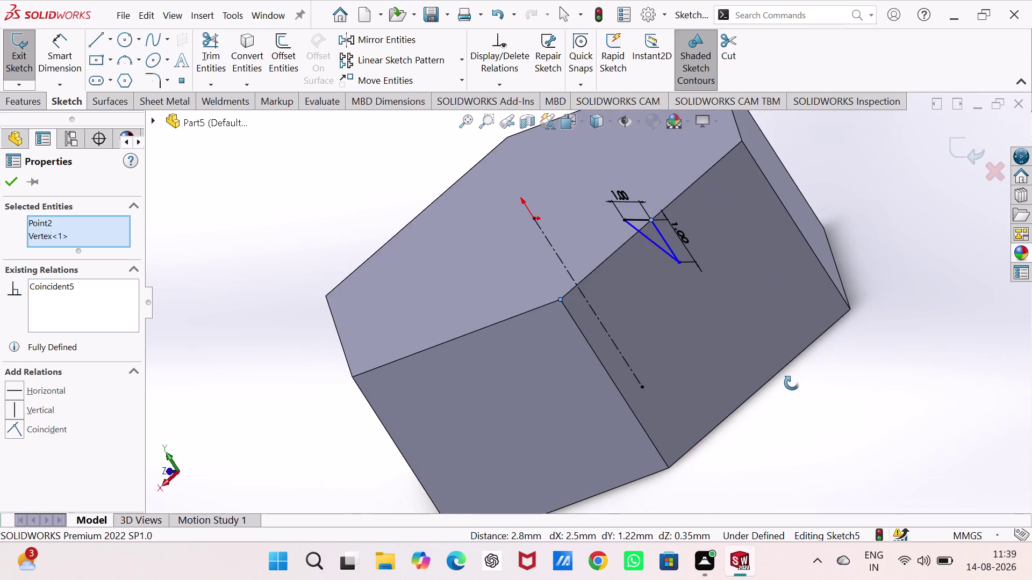
middle_drag(792, 384, 835, 343)
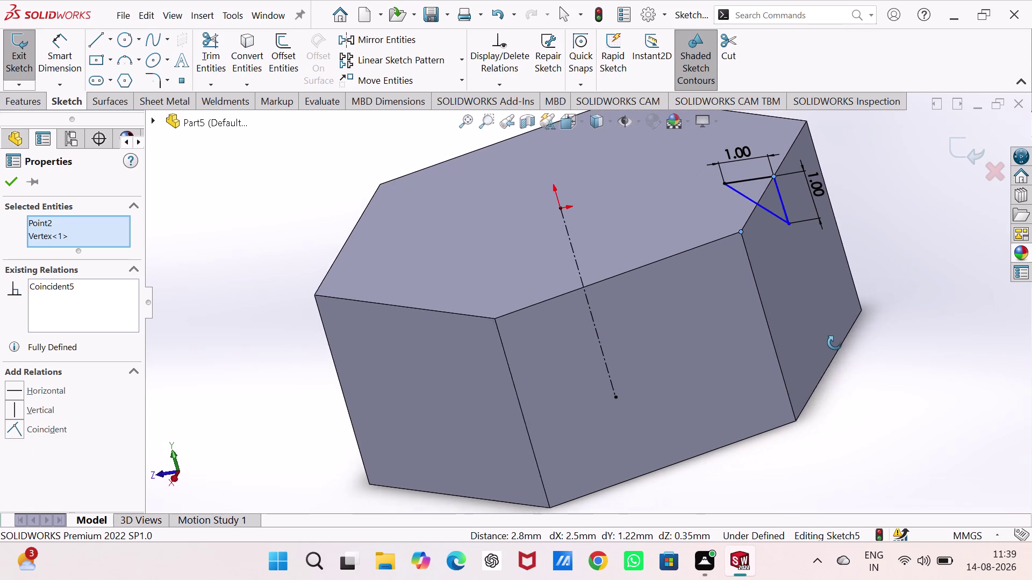
middle_drag(834, 343, 839, 337)
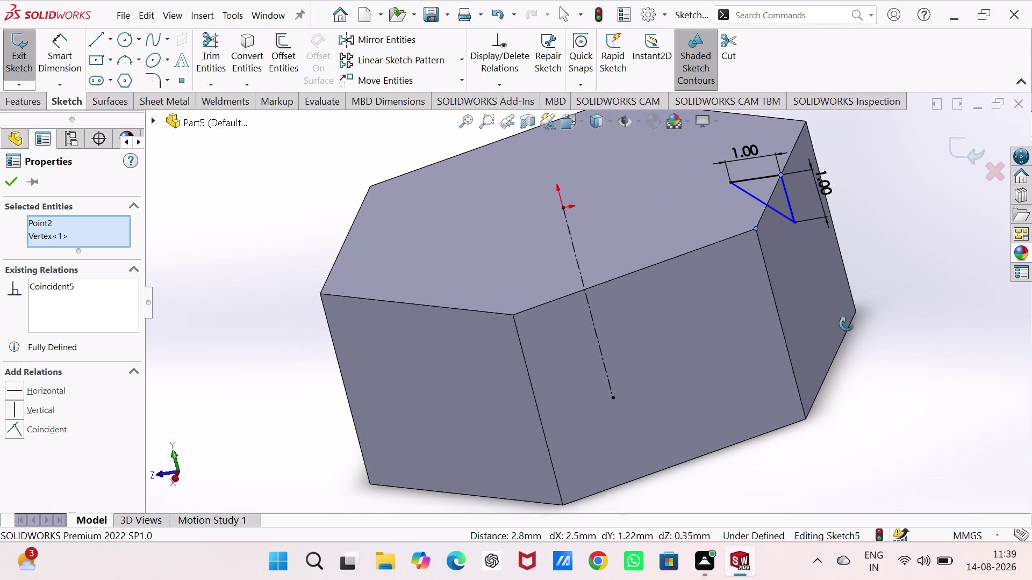
middle_drag(839, 337, 881, 382)
key(ctrl+z)
key(ctrl+z)
key(ctrl+z)
key(ctrl+z)
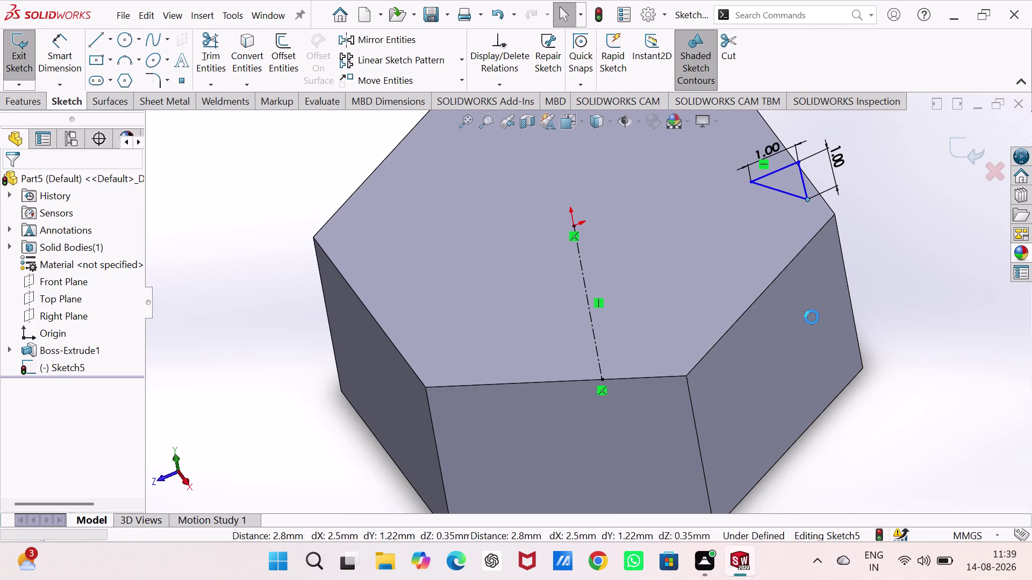
key(ctrl+z)
key(ctrl+z)
key(ctrl+z)
key(ctrl+z)
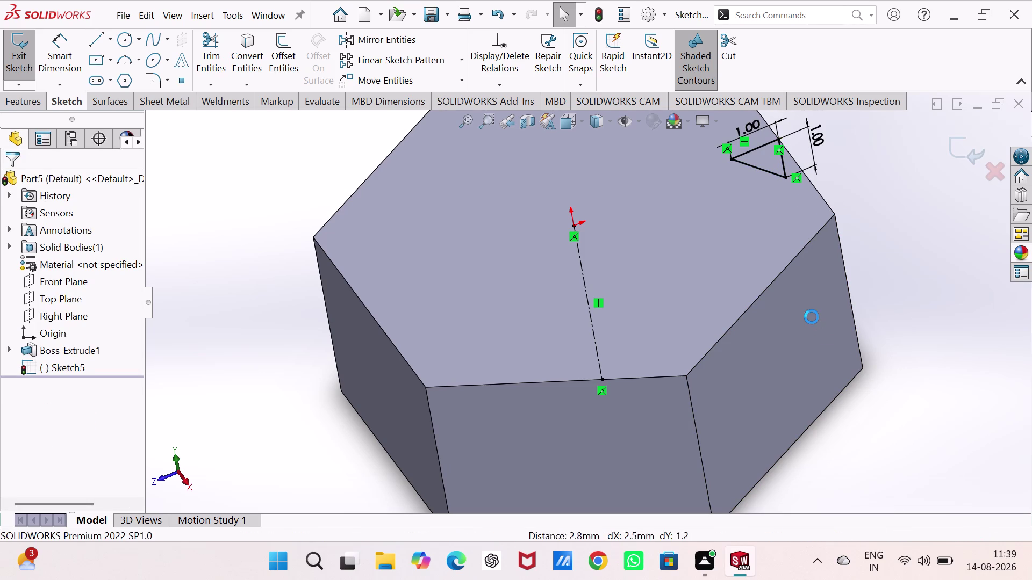
key(ctrl+z)
key(ctrl+z)
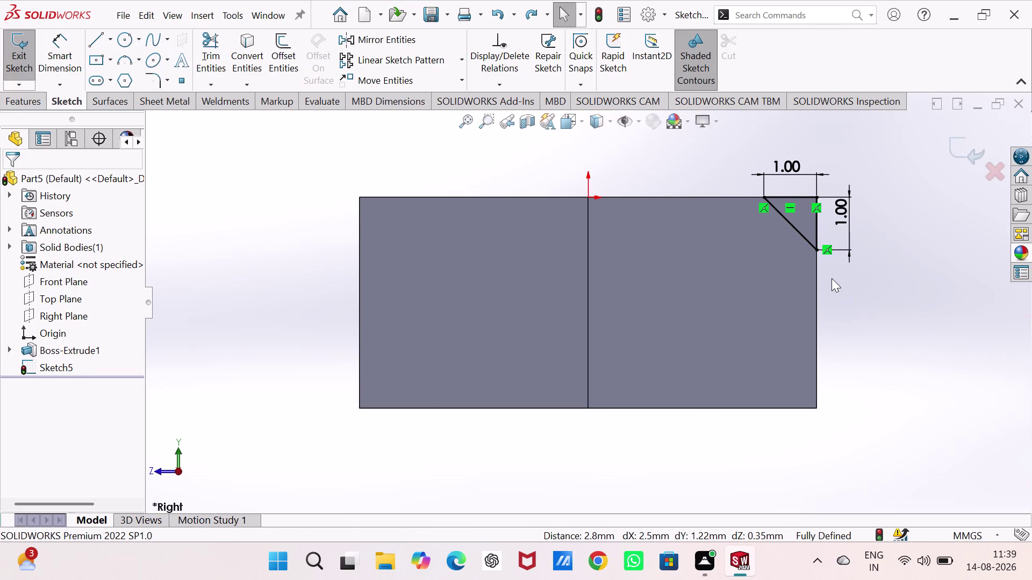
Delete the chamfer triangle lines and their 1.00 mm dimensions.
key(ctrl+z)
key(ctrl+z)
key(ctrl+z)
key(ctrl+z)
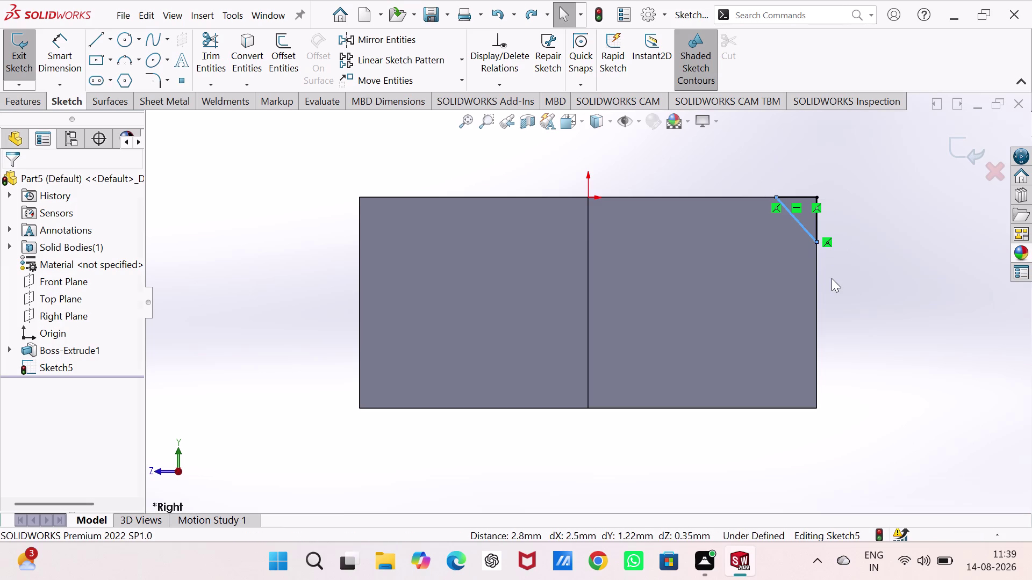
key(ctrl+z)
key(ctrl+z)
key(ctrl+z)
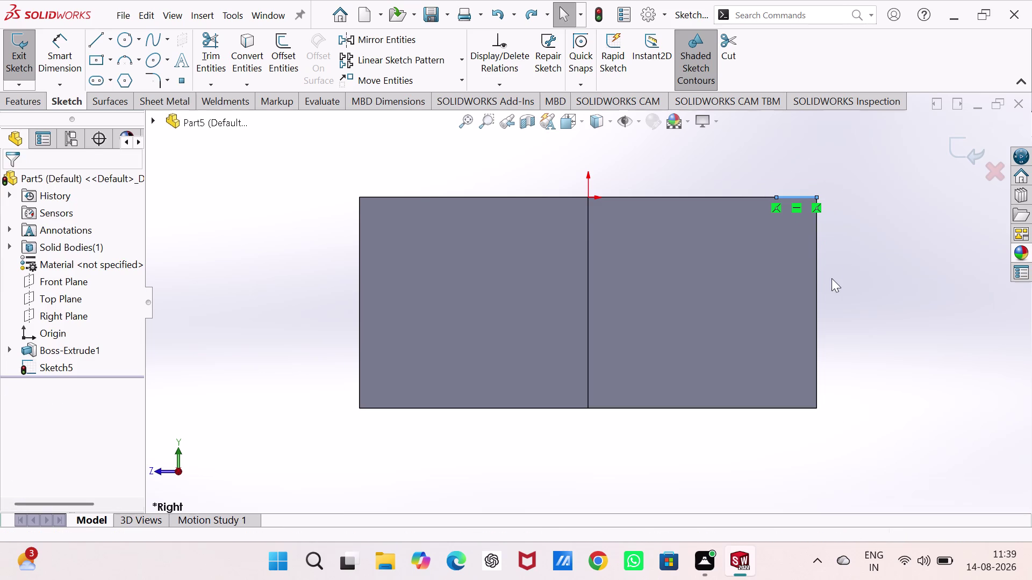
click(909, 202)
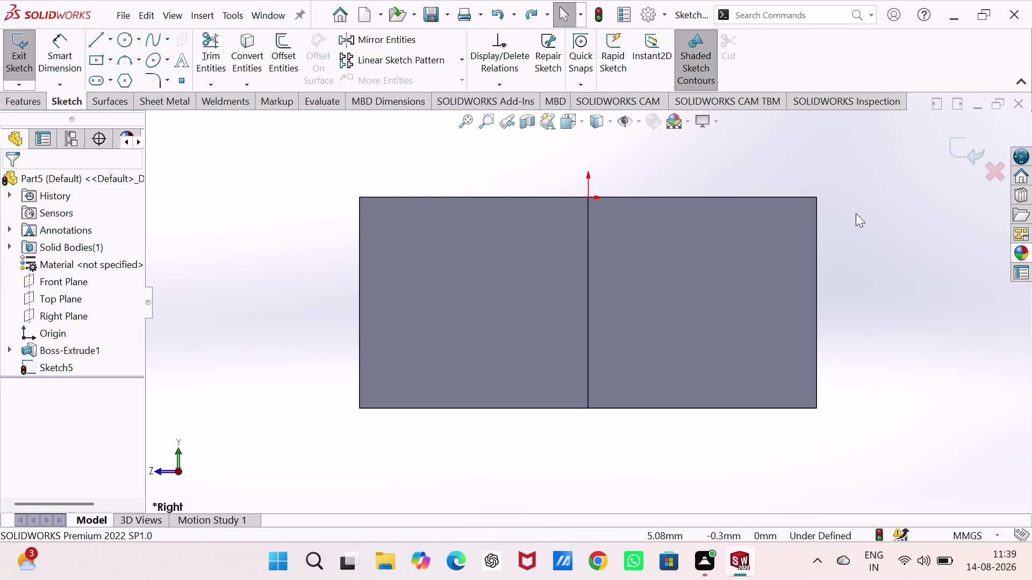
middle_drag(748, 223, 752, 220)
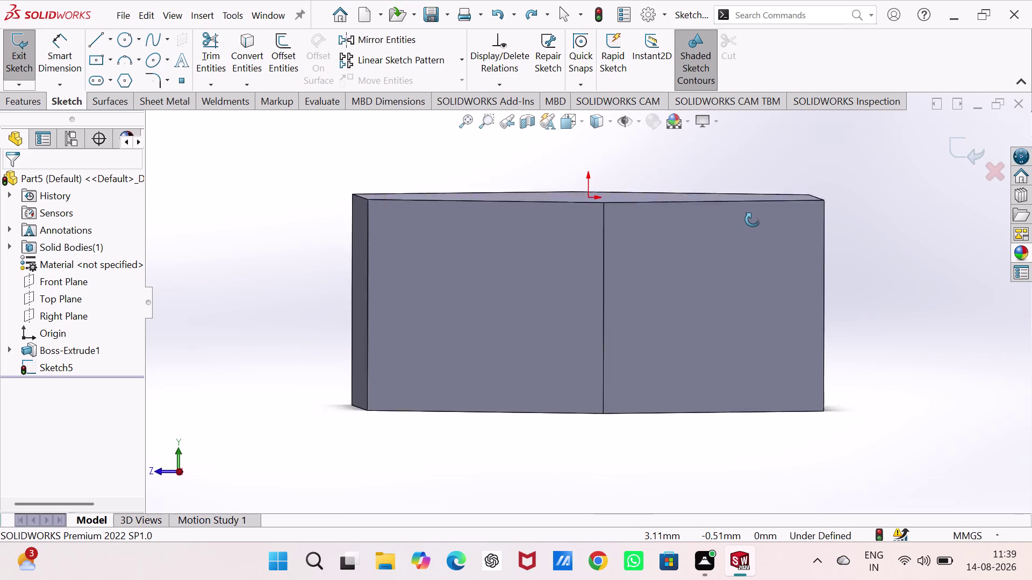
middle_drag(752, 220, 755, 226)
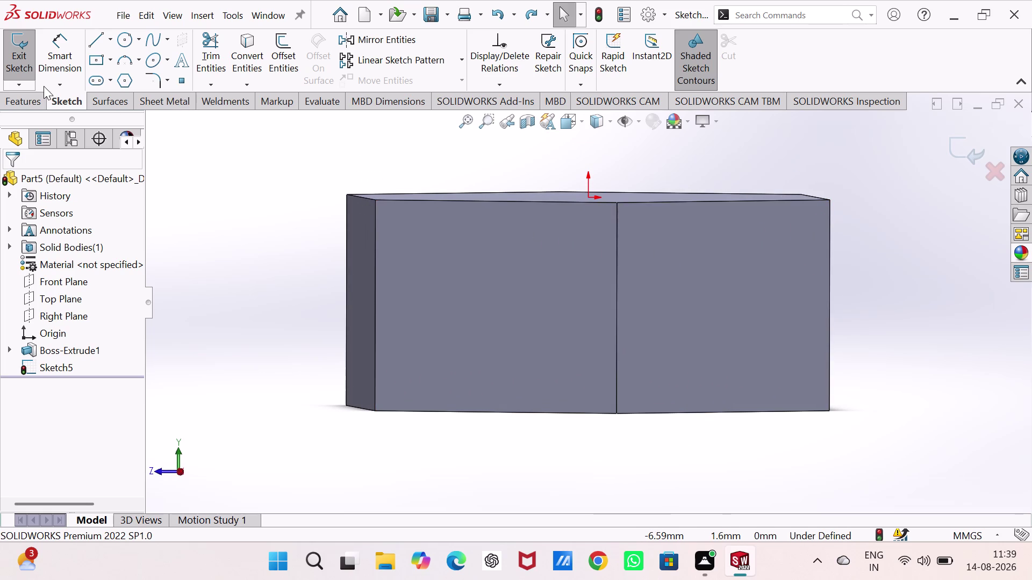
click(94, 38)
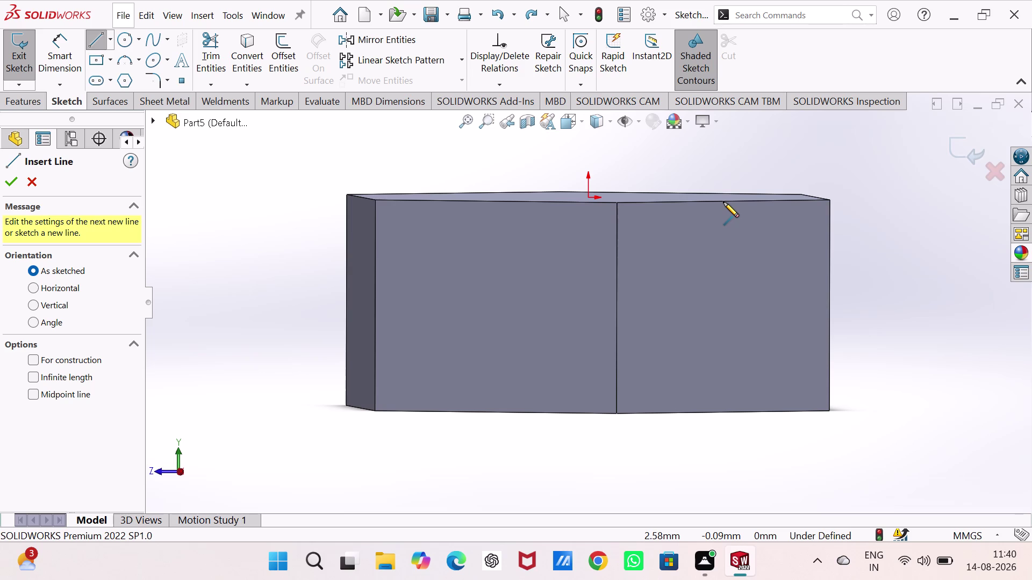
In the side view, redraw the triangle at the nut's top-right corner.
key(ctrl+4)
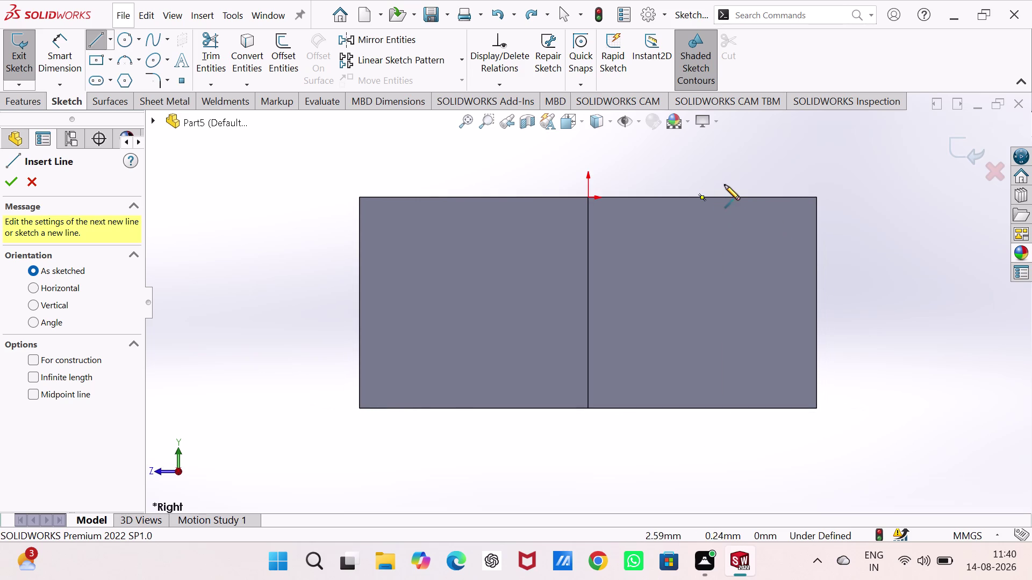
click(724, 196)
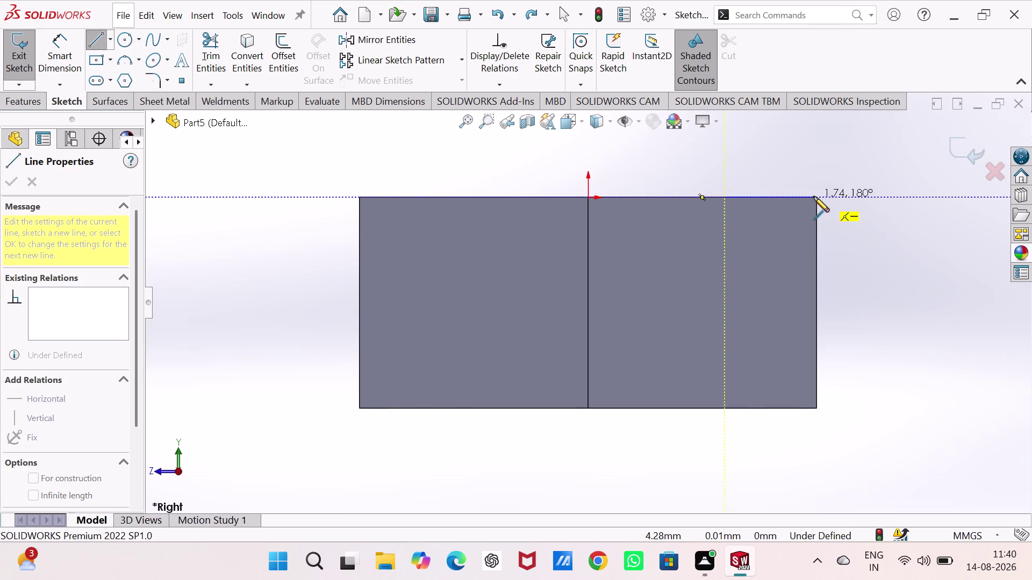
click(813, 197)
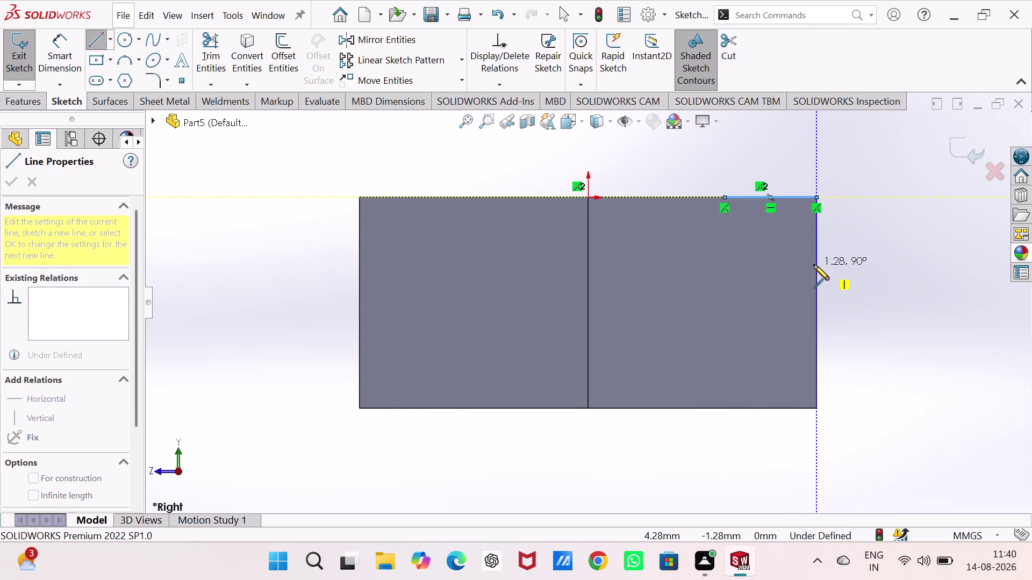
click(814, 265)
click(724, 197)
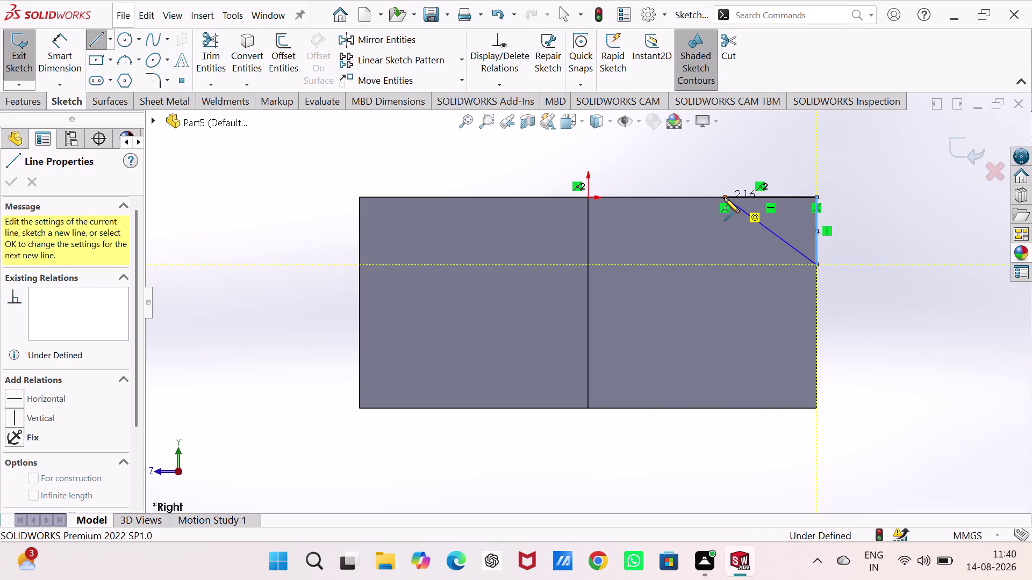
Dimension the triangle's top and vertical legs to 1.00 mm each.
right_drag(938, 316, 914, 220)
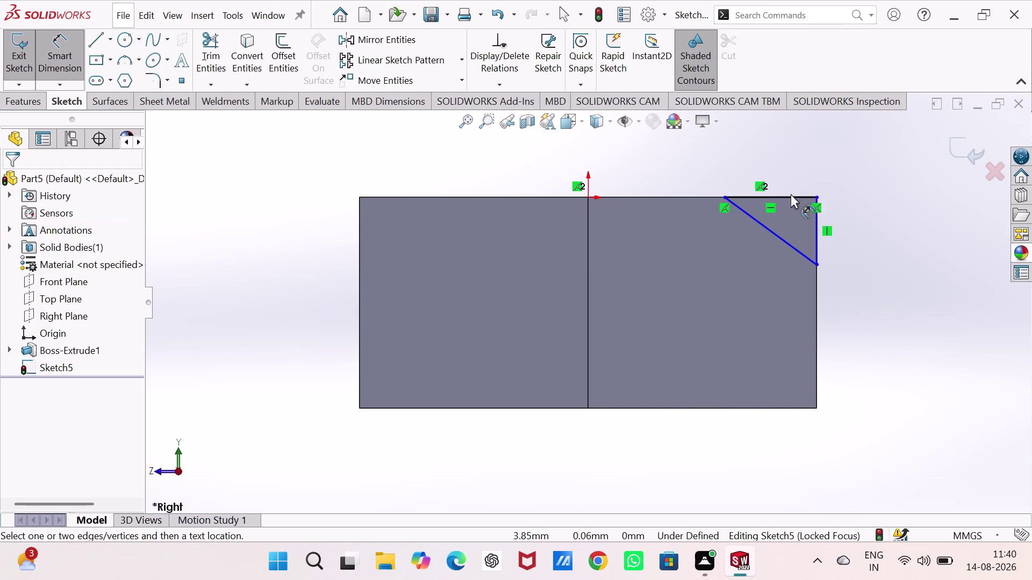
click(792, 197)
click(779, 148)
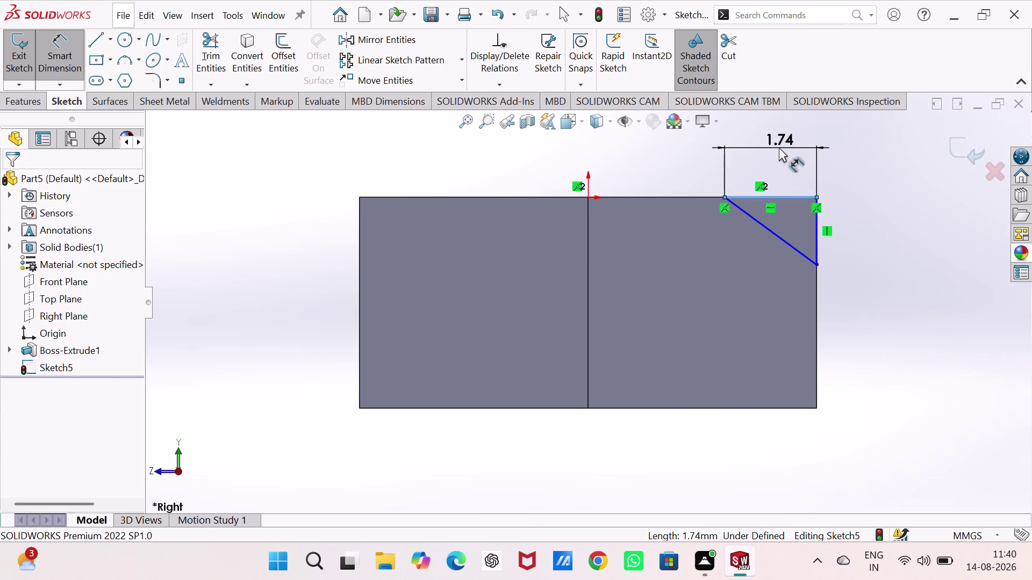
key(1)
key(Return)
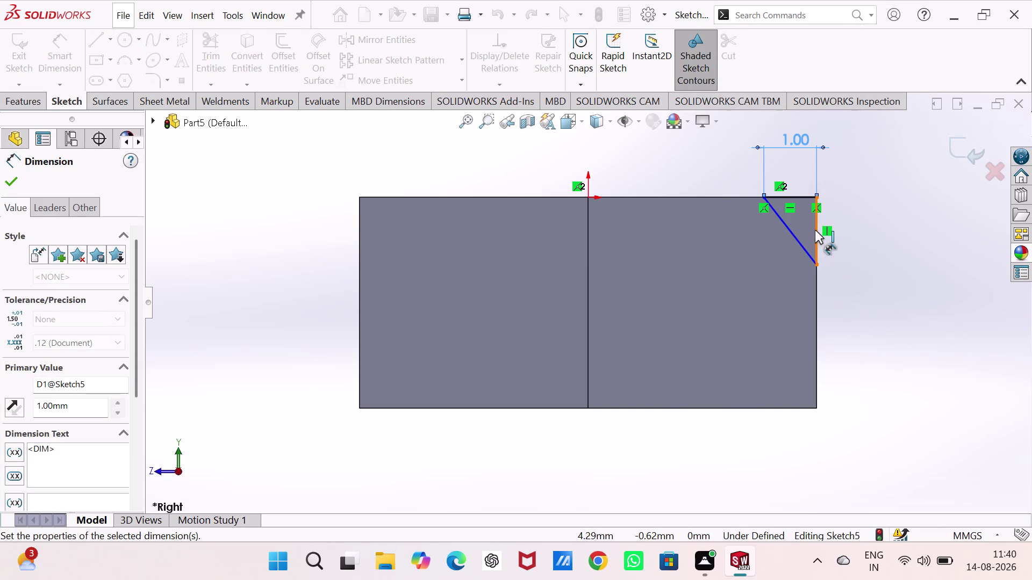
click(816, 232)
click(876, 227)
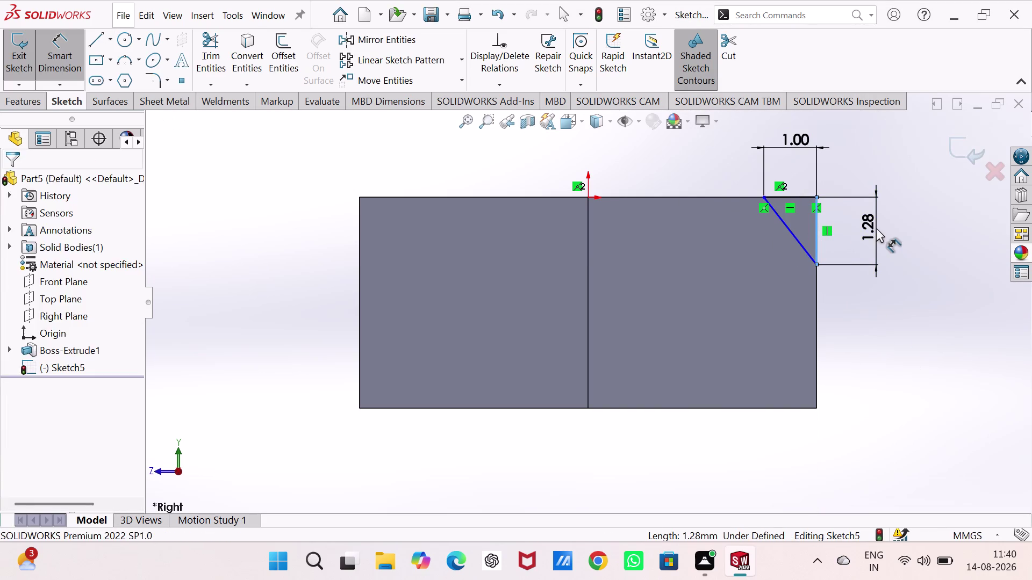
key(1)
key(Return)
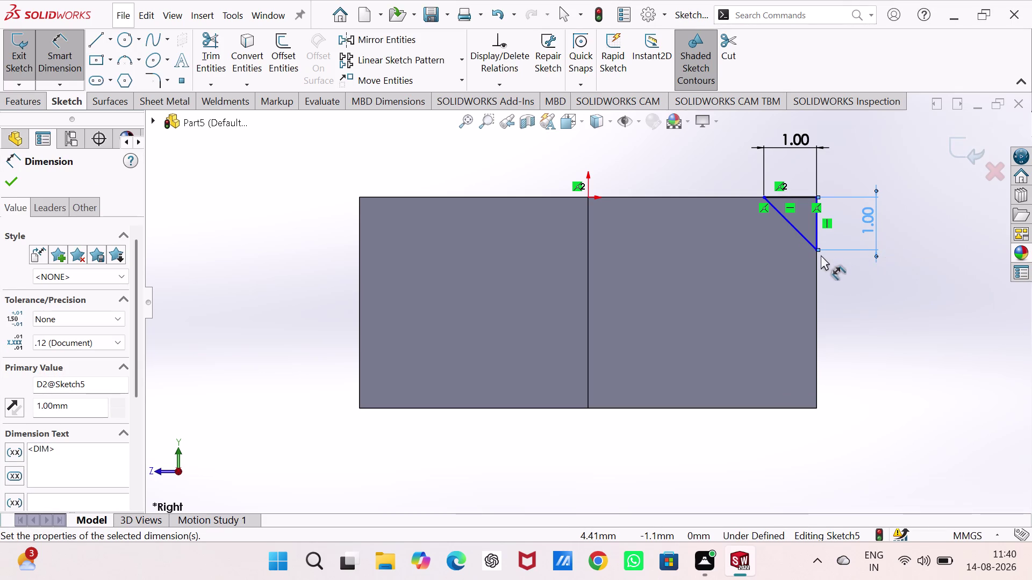
key(Escape)
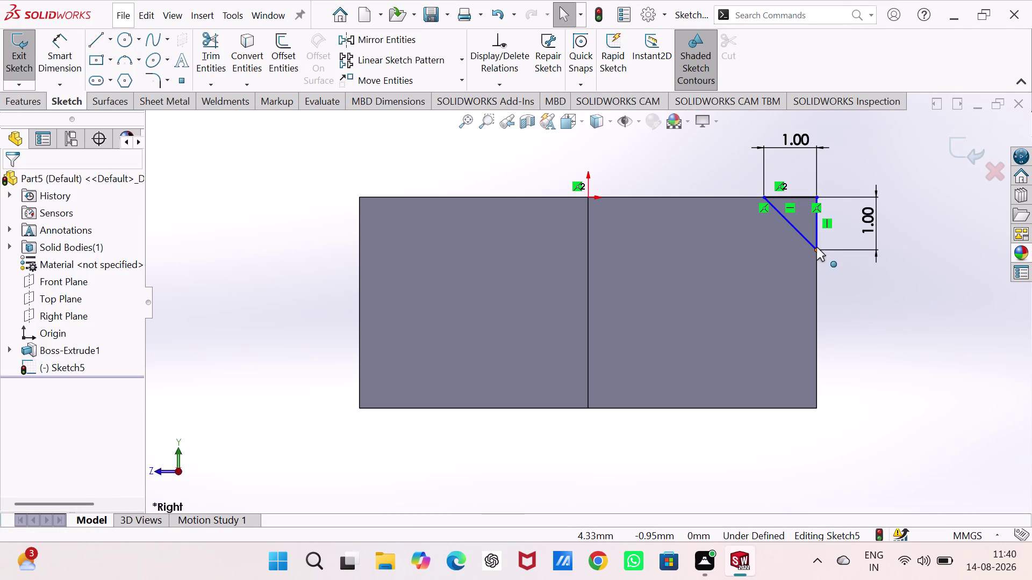
Make the triangle's bottom corner coincident with the nut's right edge, fully defining Sketch5.
click(816, 251)
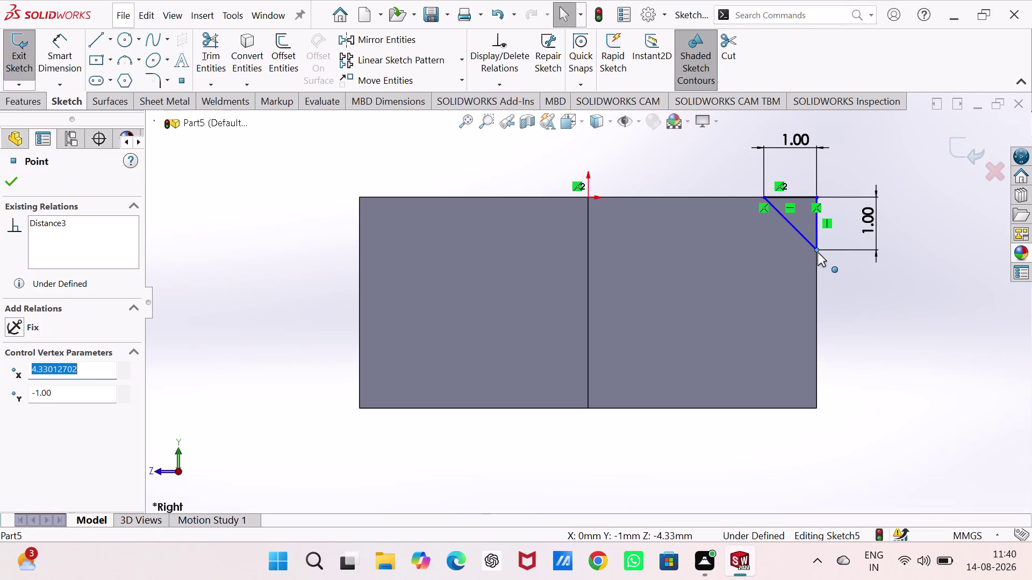
click(816, 261)
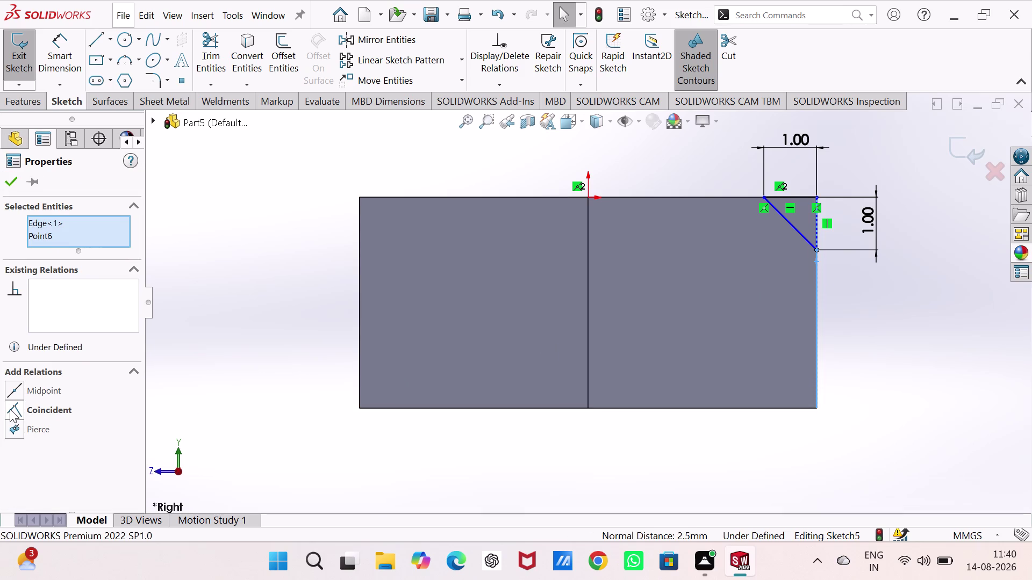
click(10, 409)
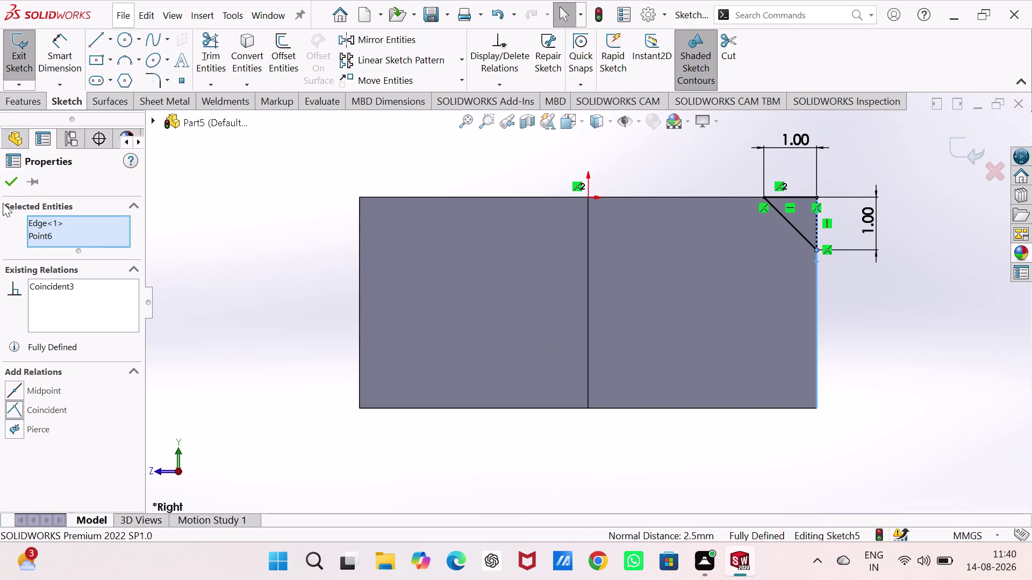
click(13, 179)
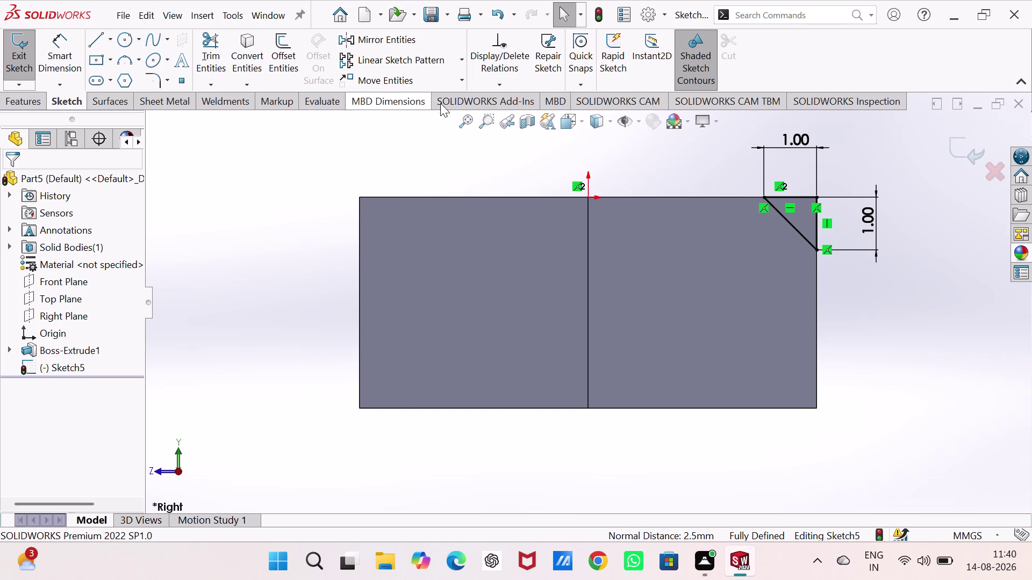
click(109, 39)
click(112, 85)
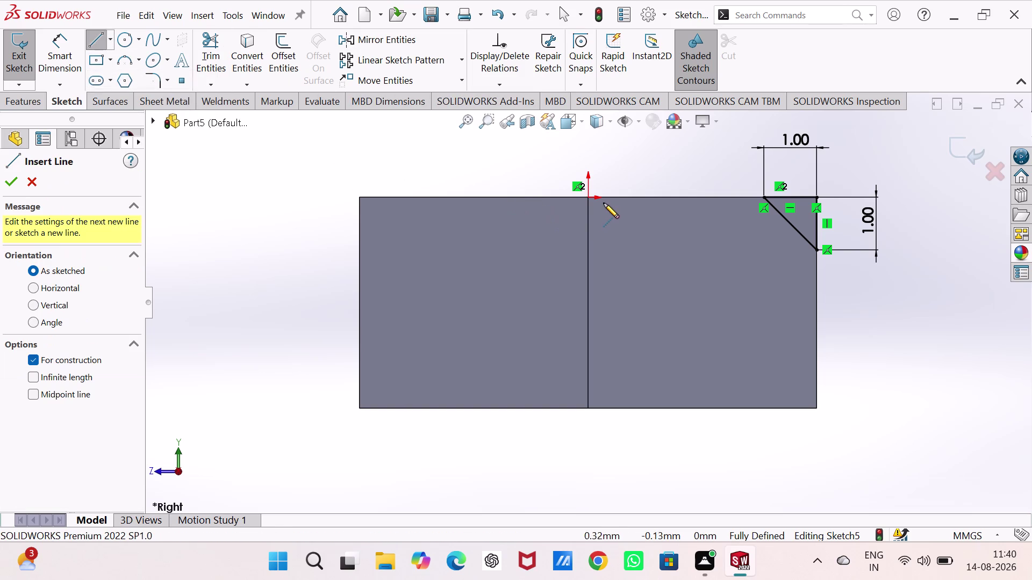
Draw a vertical centerline from the prism's top edge to its bottom edge, then exit Sketch5.
click(588, 198)
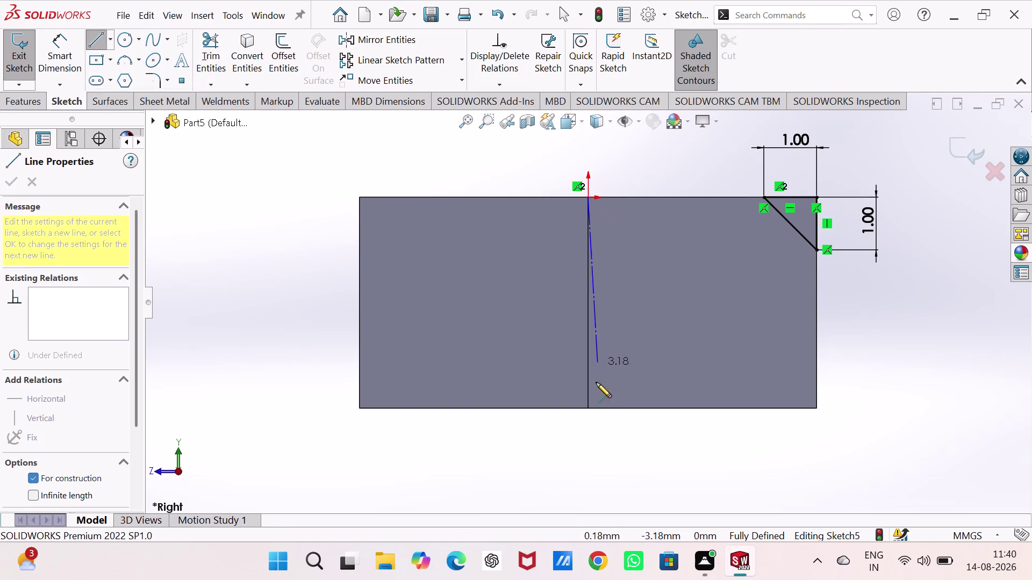
click(586, 409)
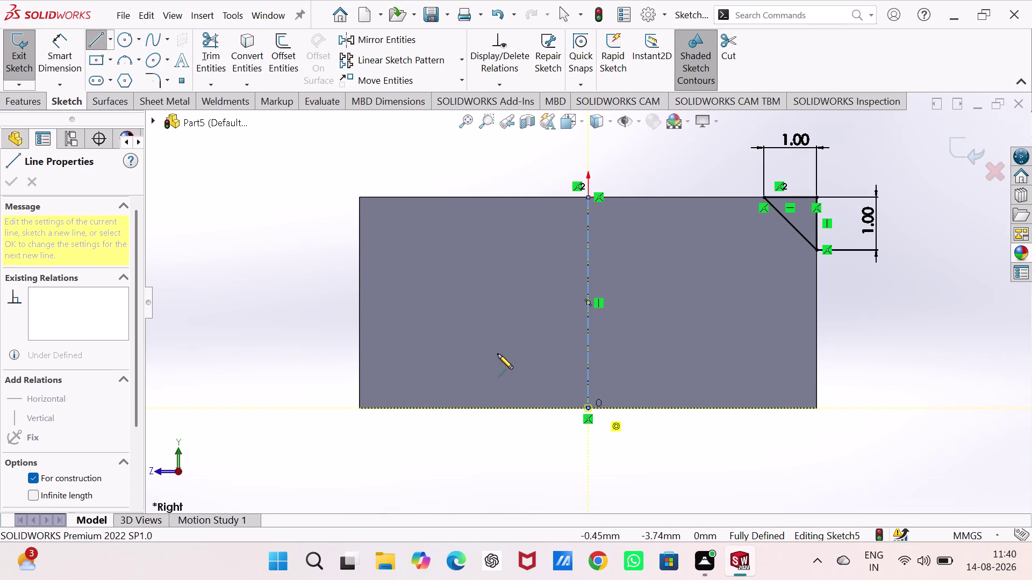
key(Escape)
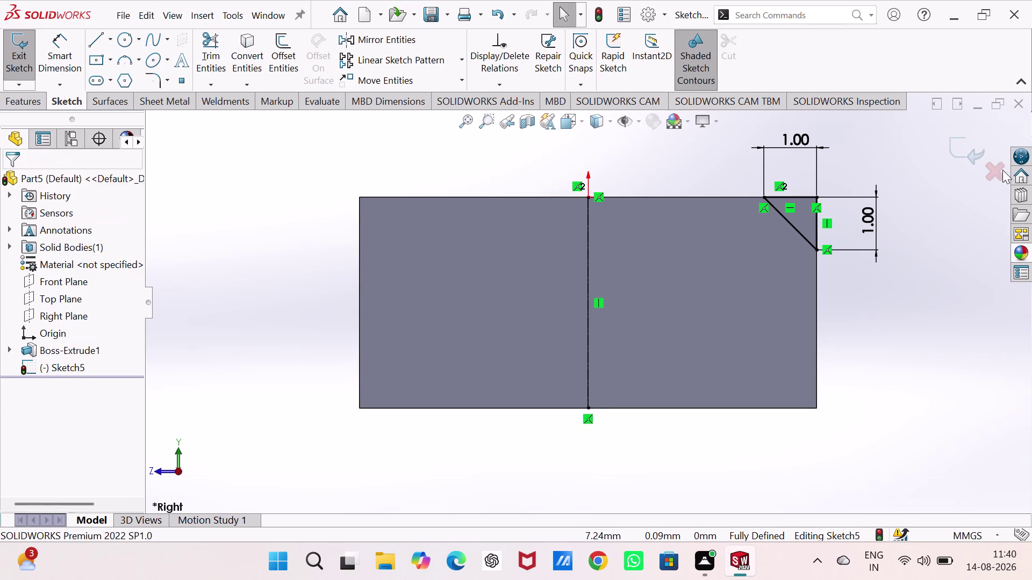
click(956, 149)
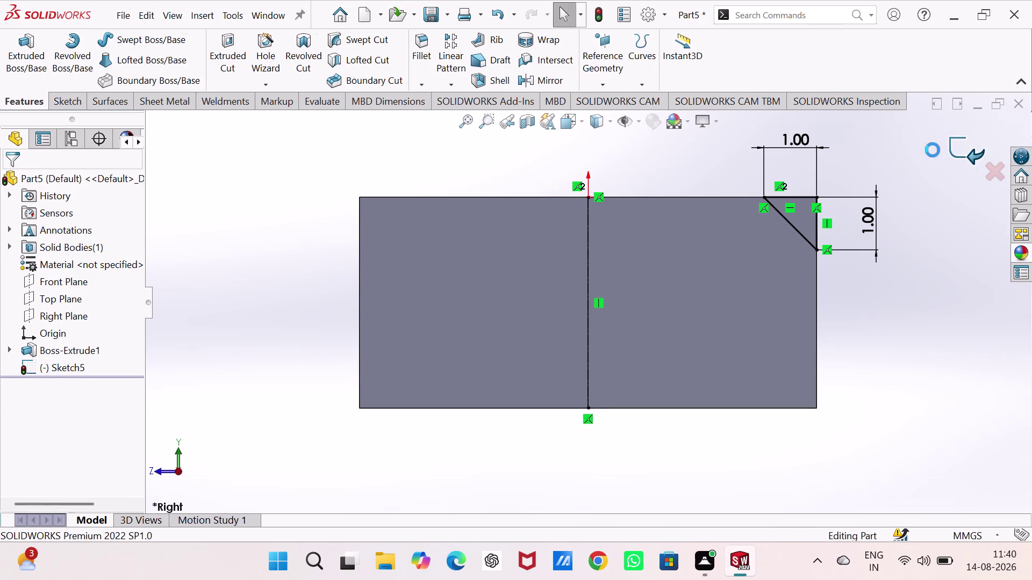
Orbit the hex body, cancel a stray Fillet, and start a Revolved Cut awaiting a profile.
middle_drag(721, 165, 721, 279)
middle_drag(768, 170, 767, 151)
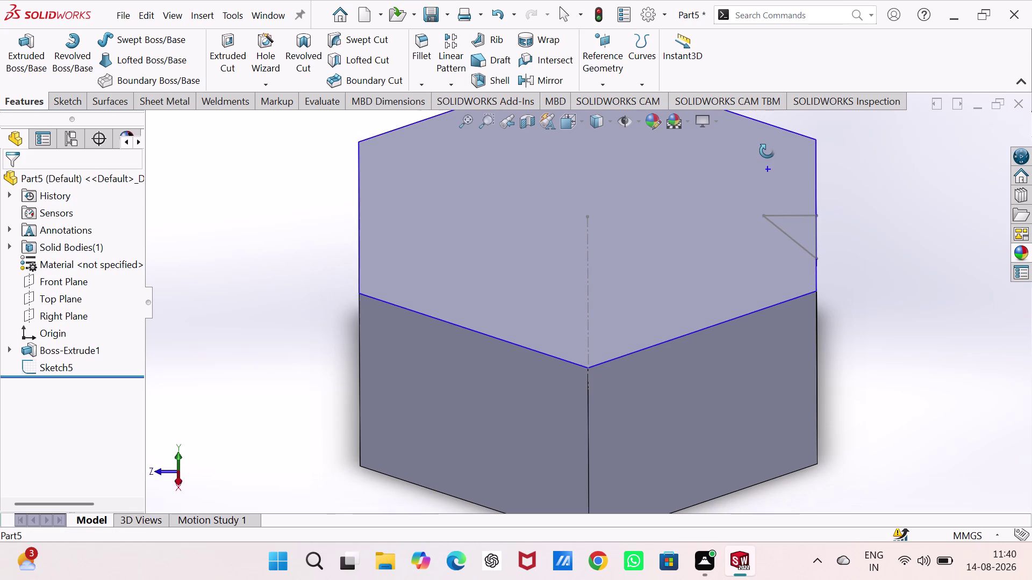
middle_drag(767, 151, 767, 150)
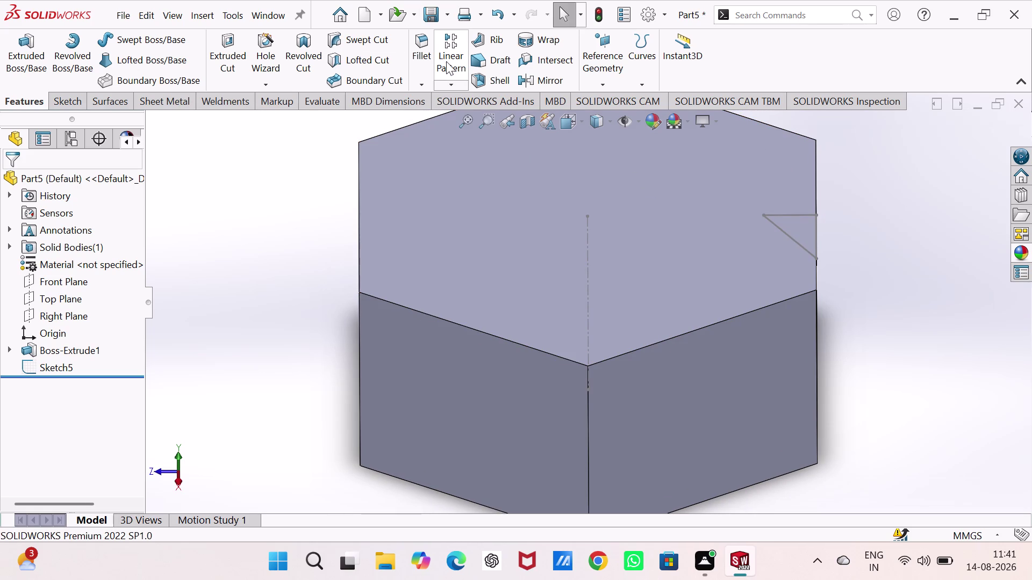
click(425, 47)
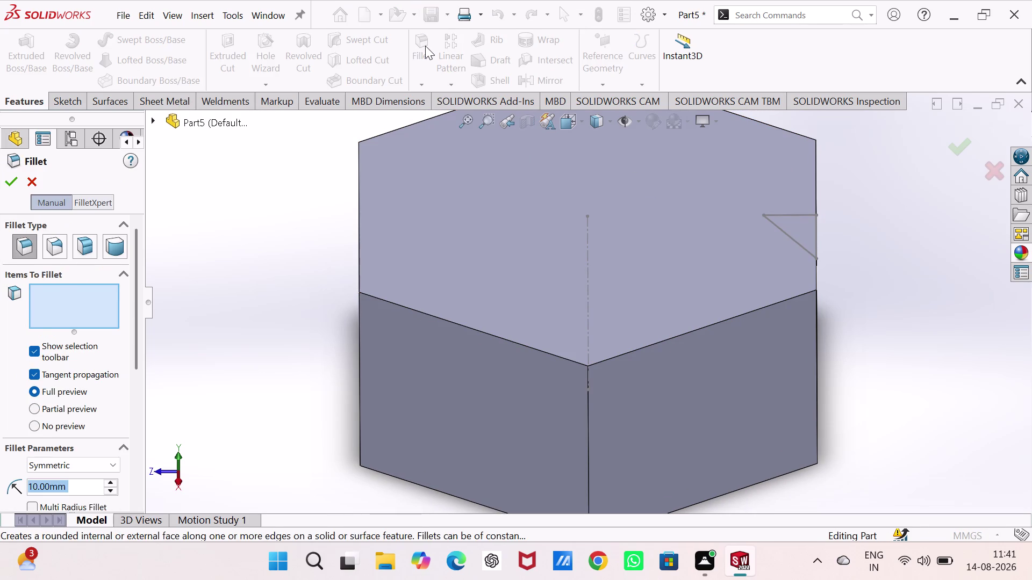
key(Escape)
key(Escape)
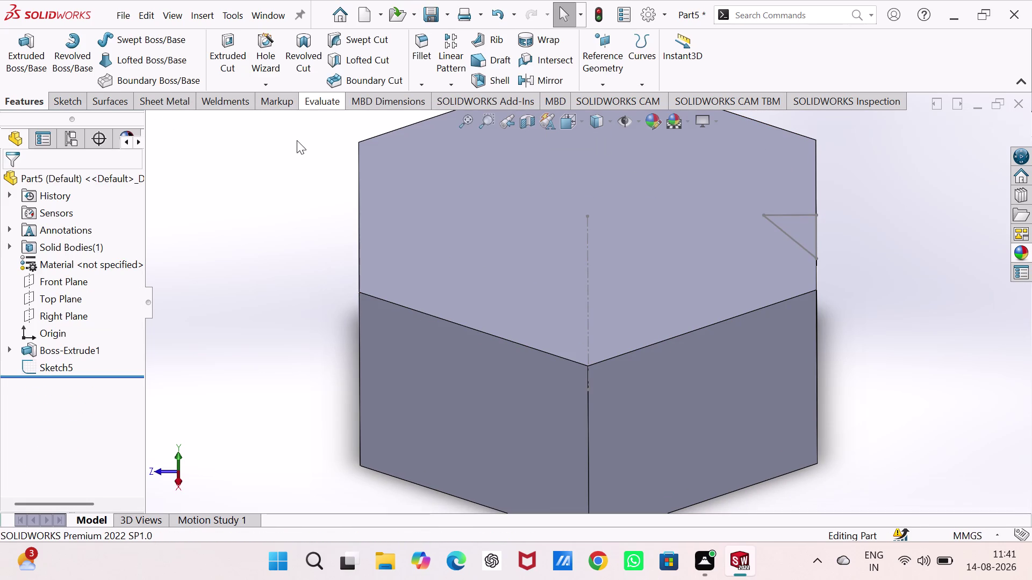
click(291, 51)
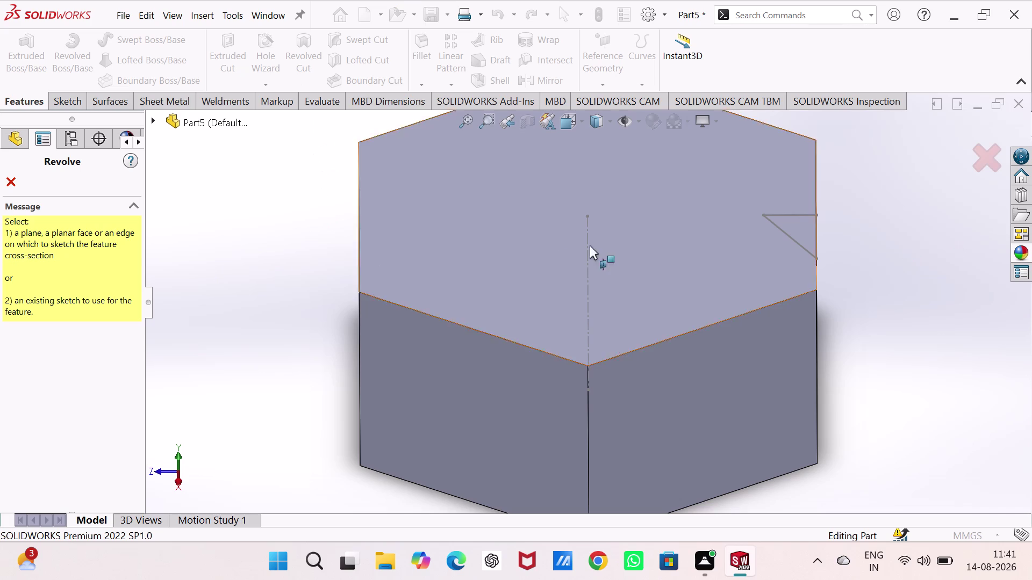
Apply a revolved cut with Sketch5, dismiss the zero-thickness error, and cancel Cut-Revolve.
click(589, 230)
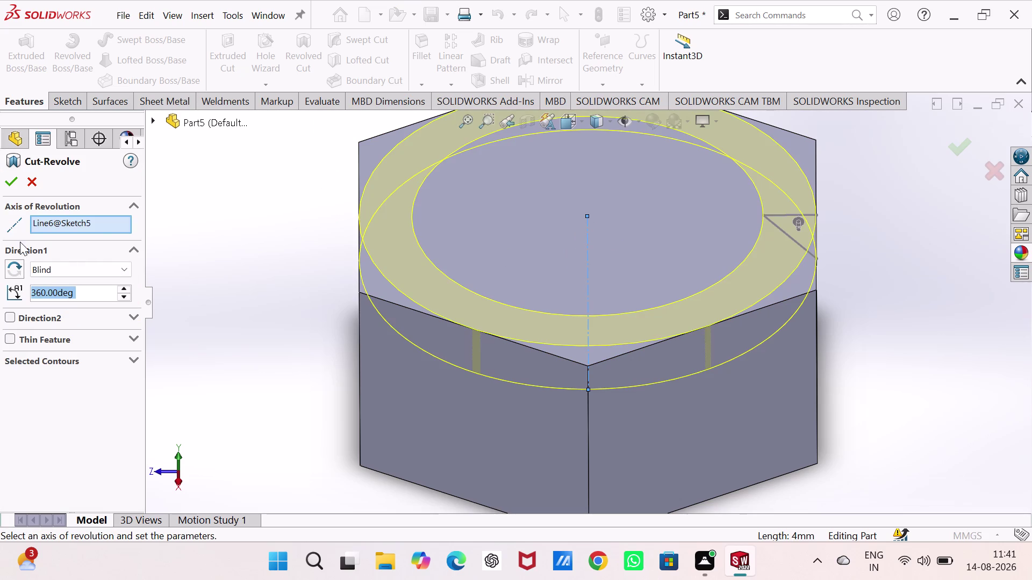
click(6, 181)
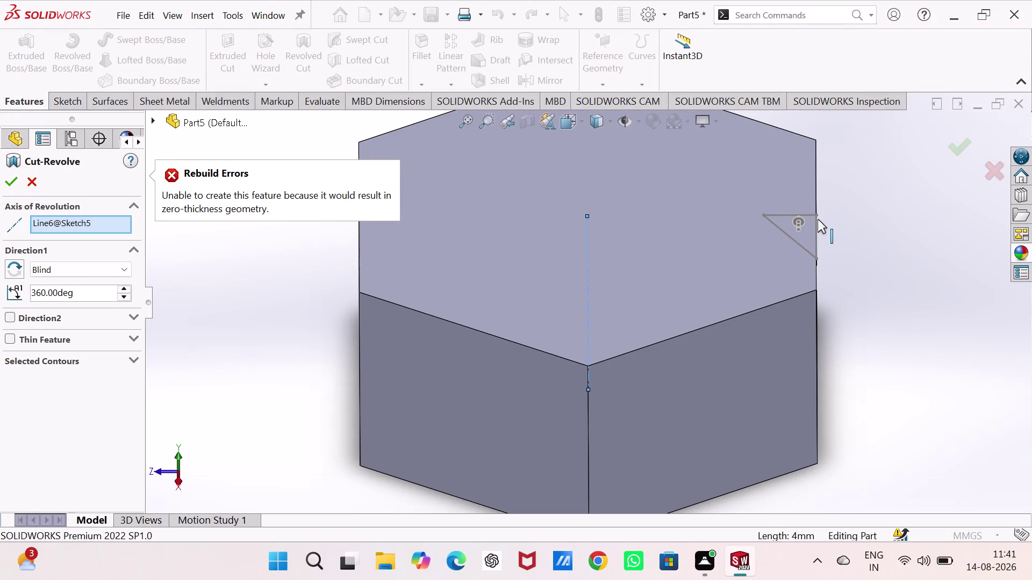
key(Escape)
key(grave)
key(Escape)
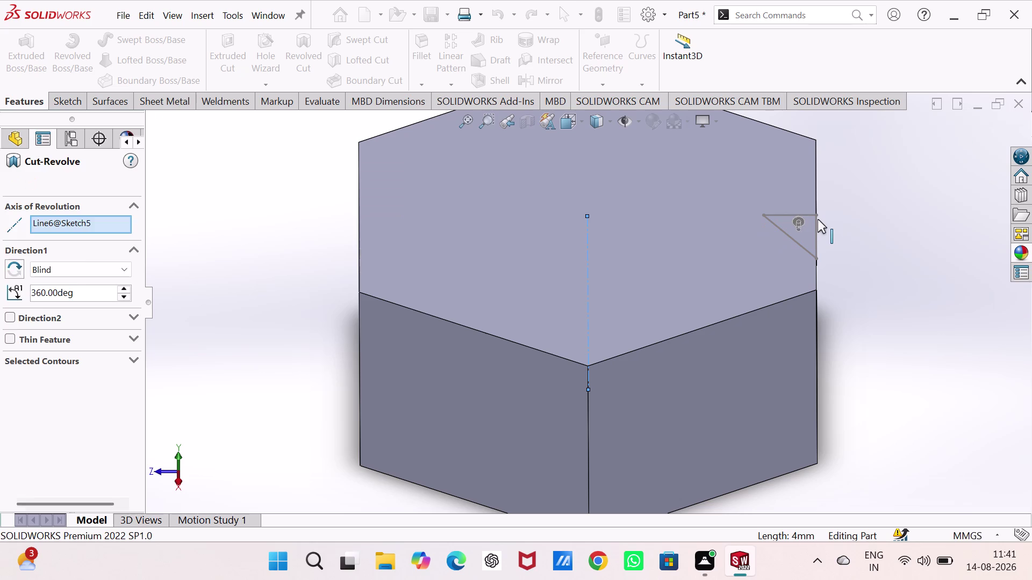
key(Escape)
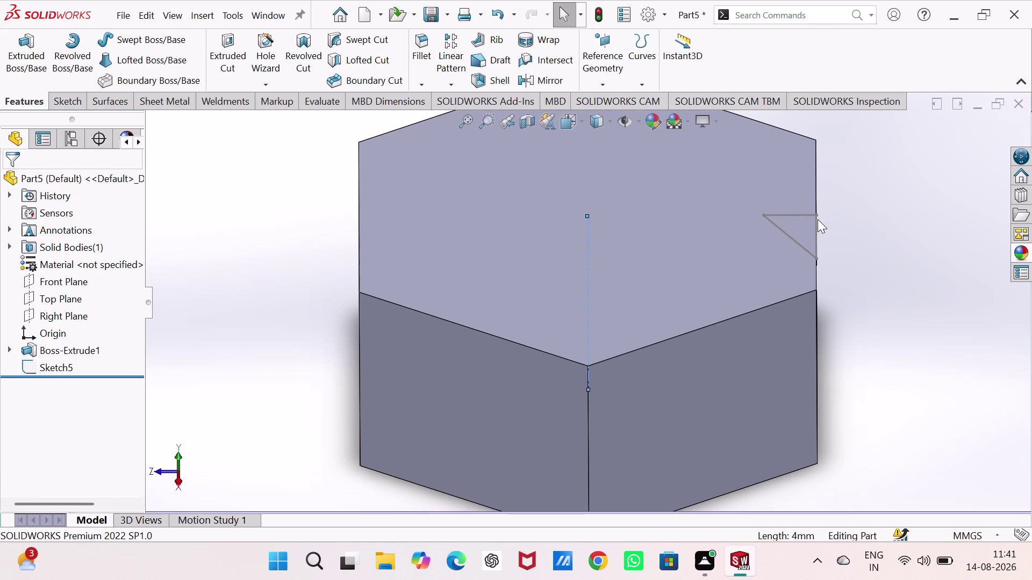
key(ctrl+z)
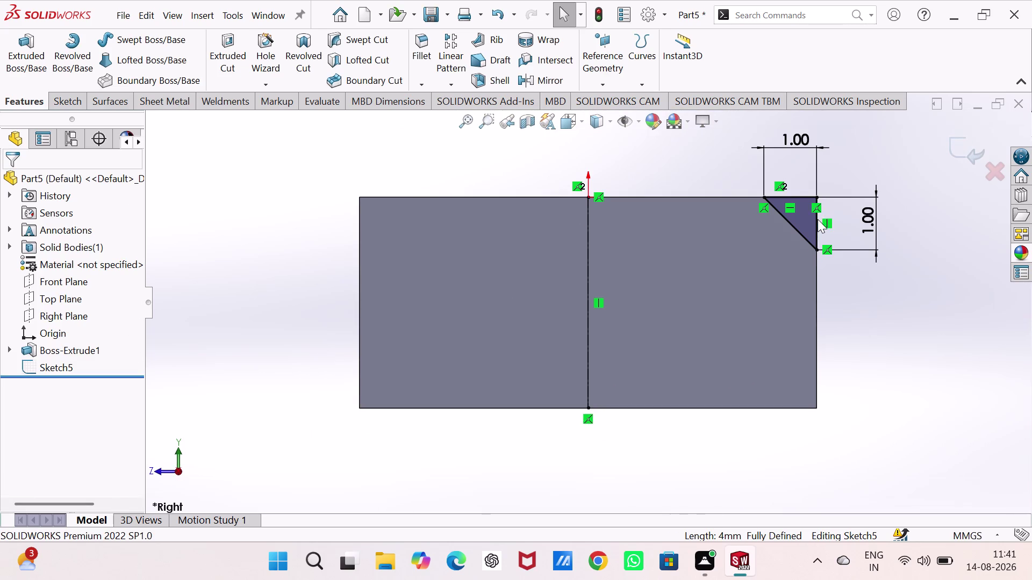
key(Escape)
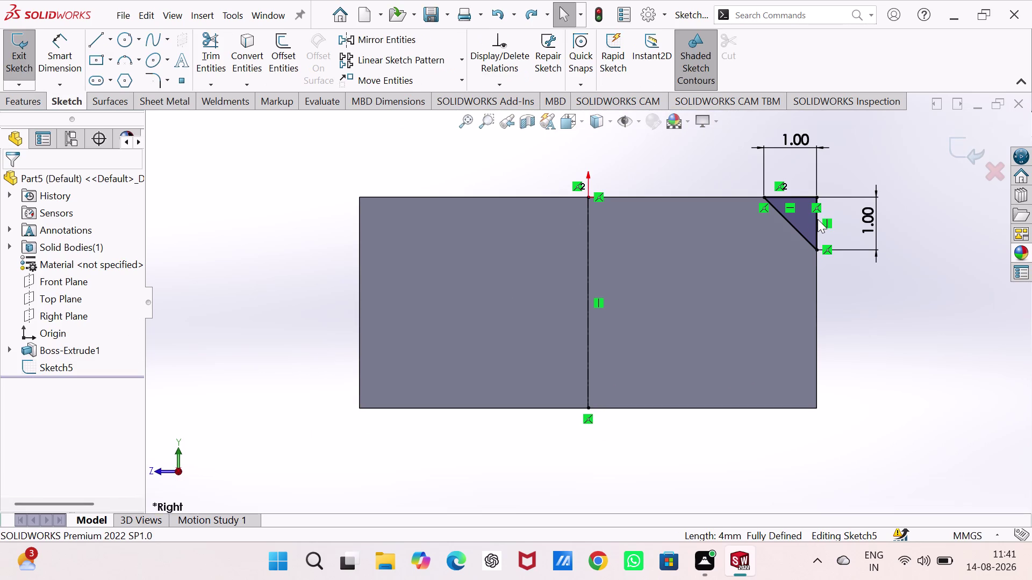
key(ctrl+7)
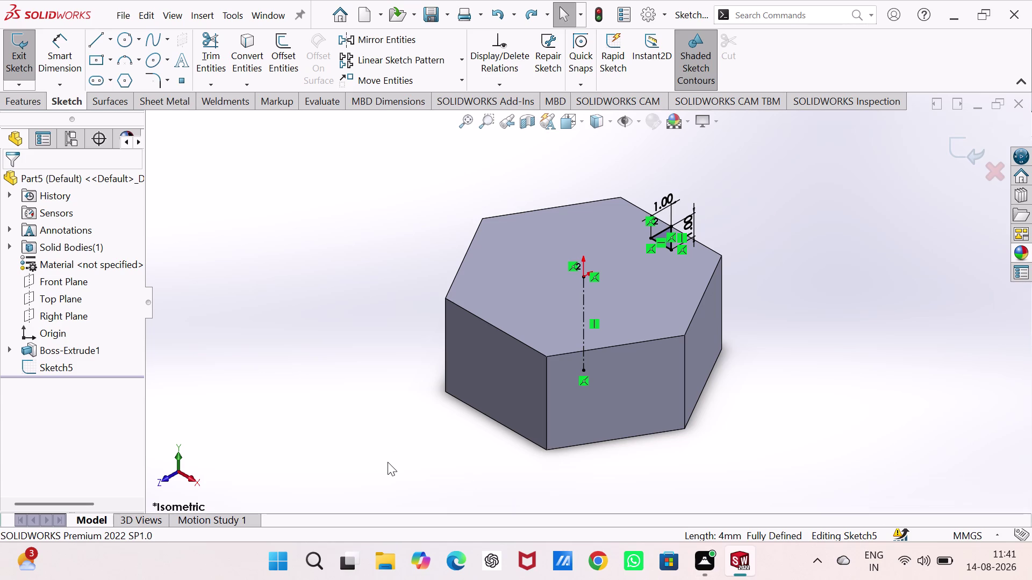
key(ctrl+4)
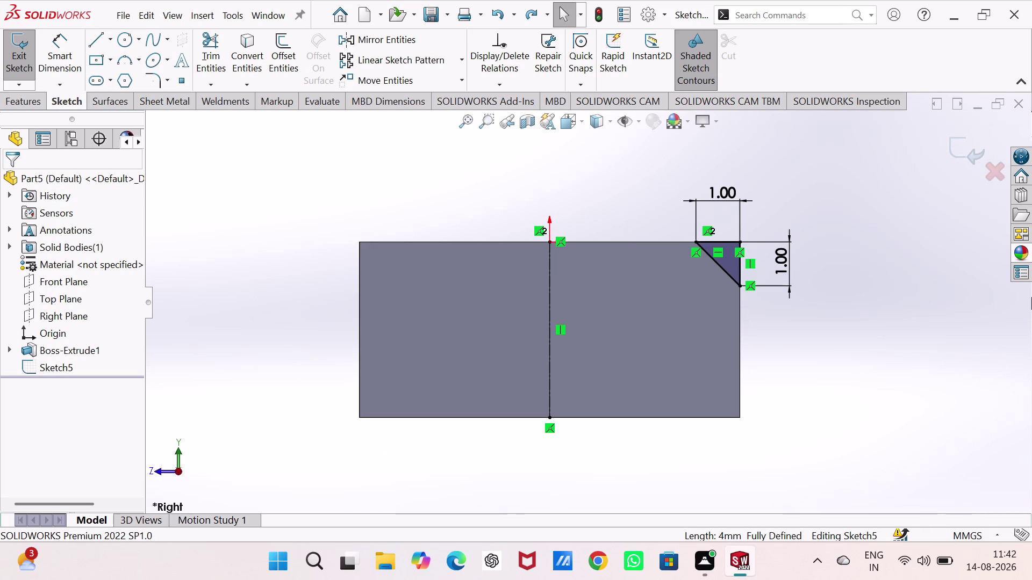
click(970, 148)
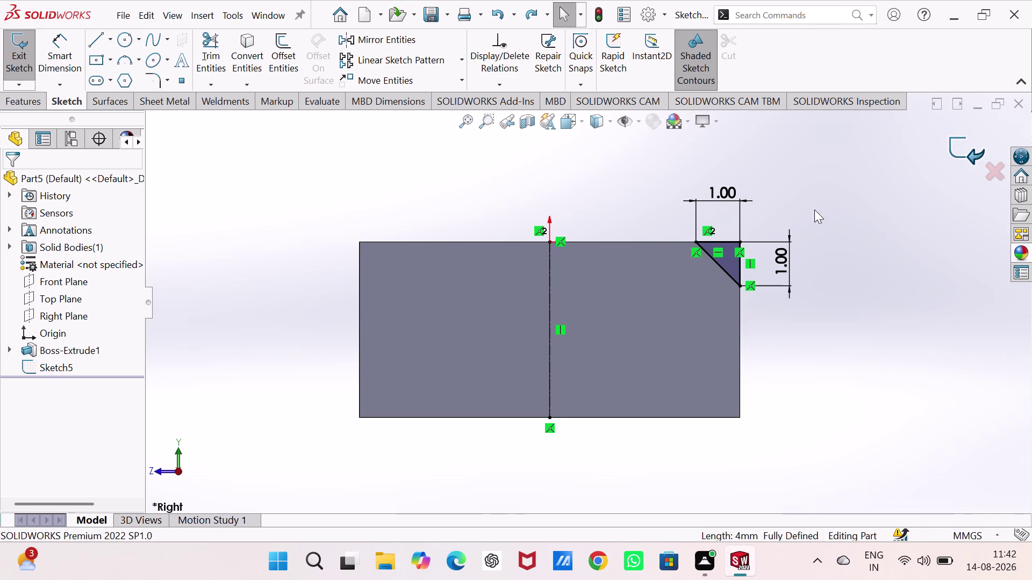
middle_drag(741, 191, 750, 294)
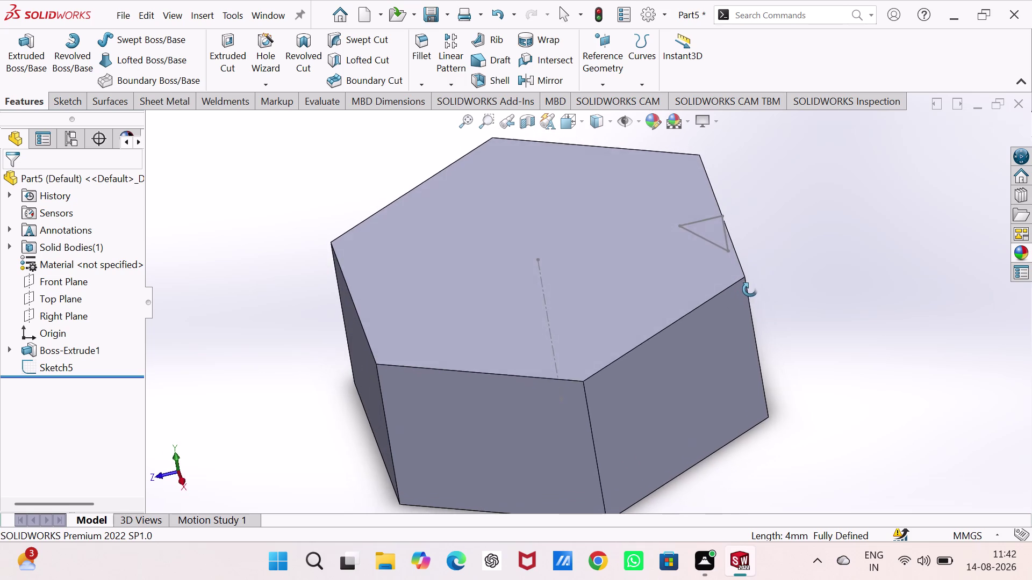
Switch to isometric view and expand Boss-Extrude1 to display Sketch1's 10.00 dimension.
middle_drag(750, 293, 762, 295)
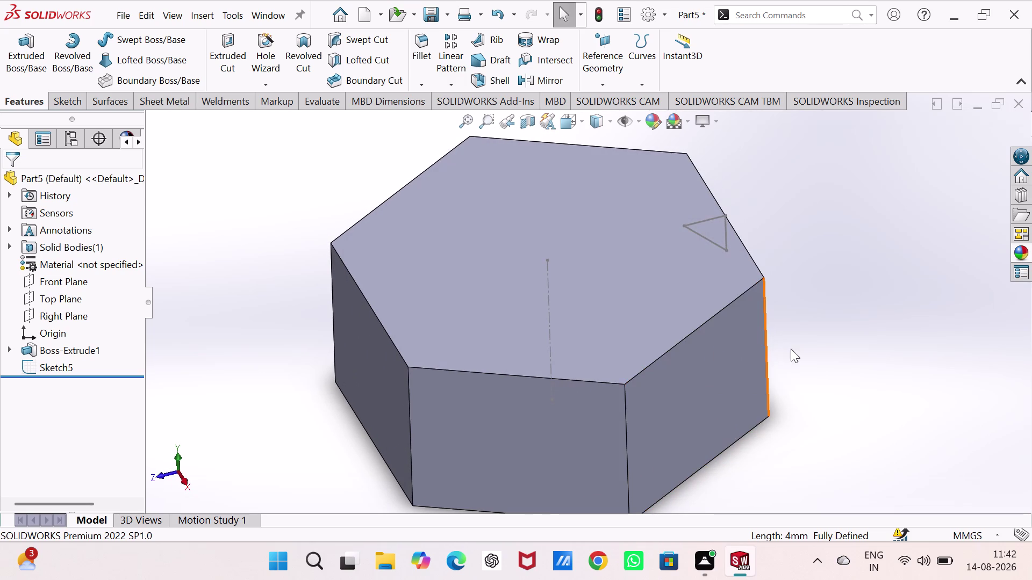
middle_drag(791, 332, 828, 299)
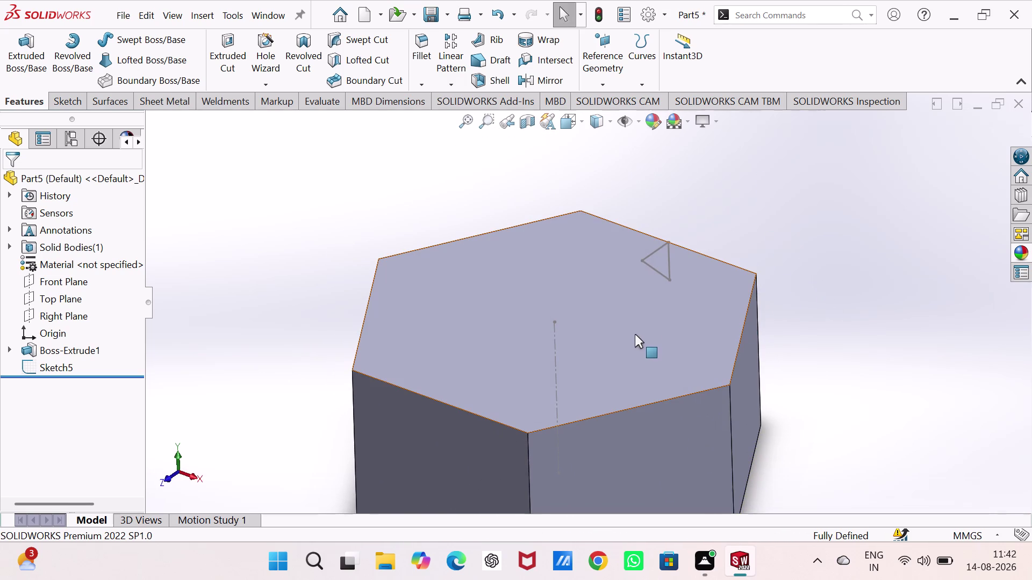
key(ctrl+7)
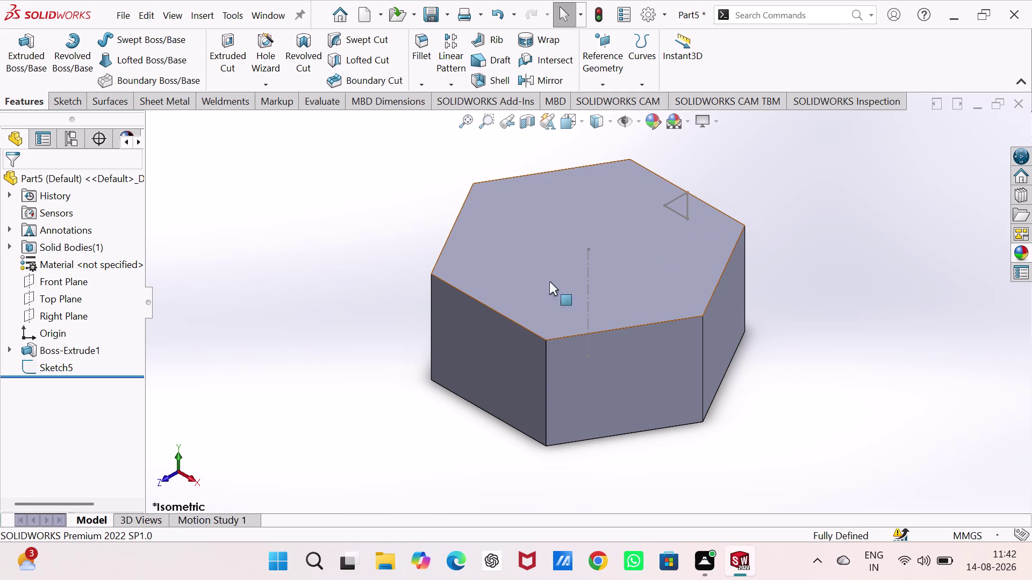
click(11, 347)
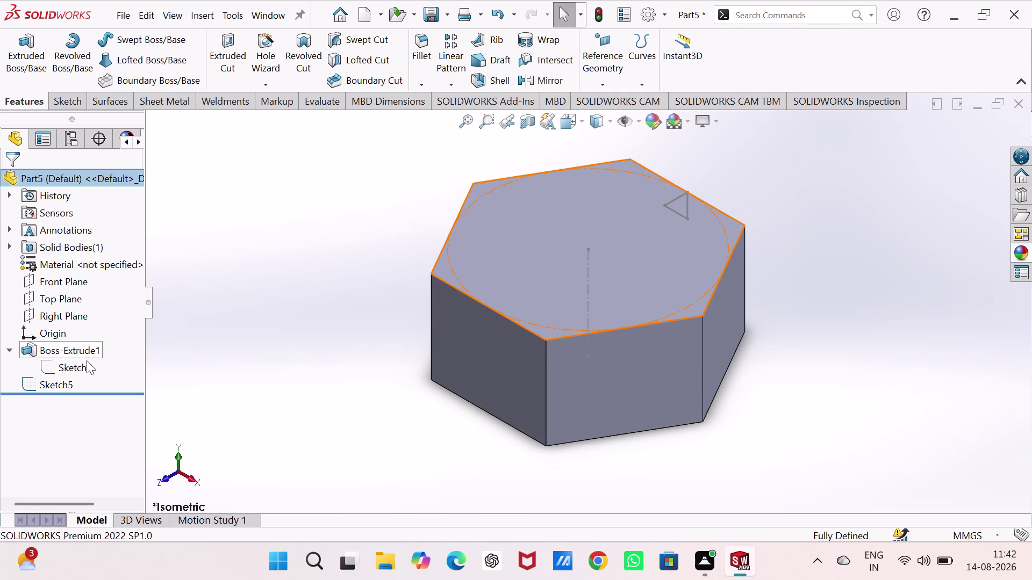
double_click(87, 360)
Open Sketch1 for editing and zoom in on the hexagon.
right_click(82, 361)
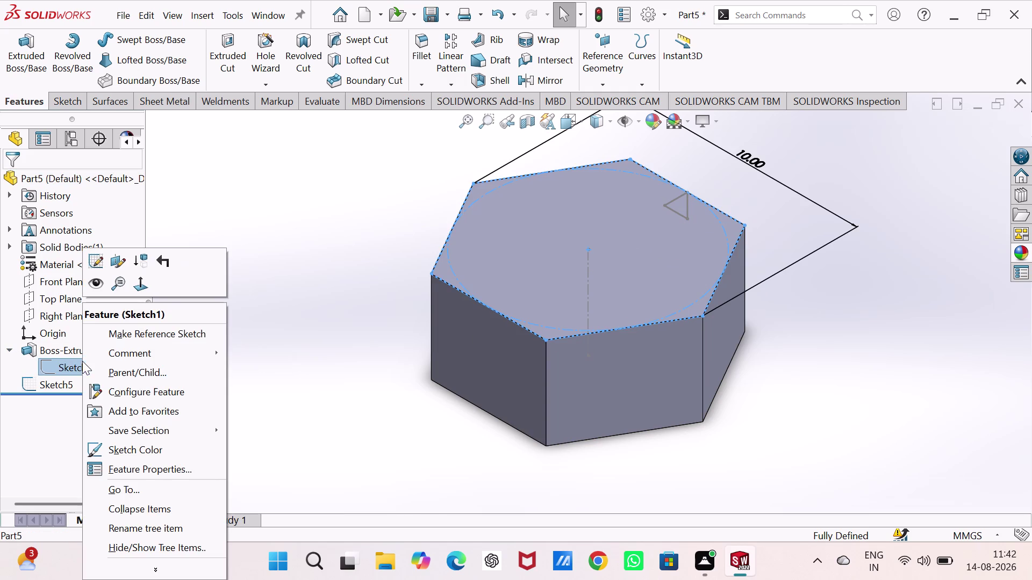
click(98, 253)
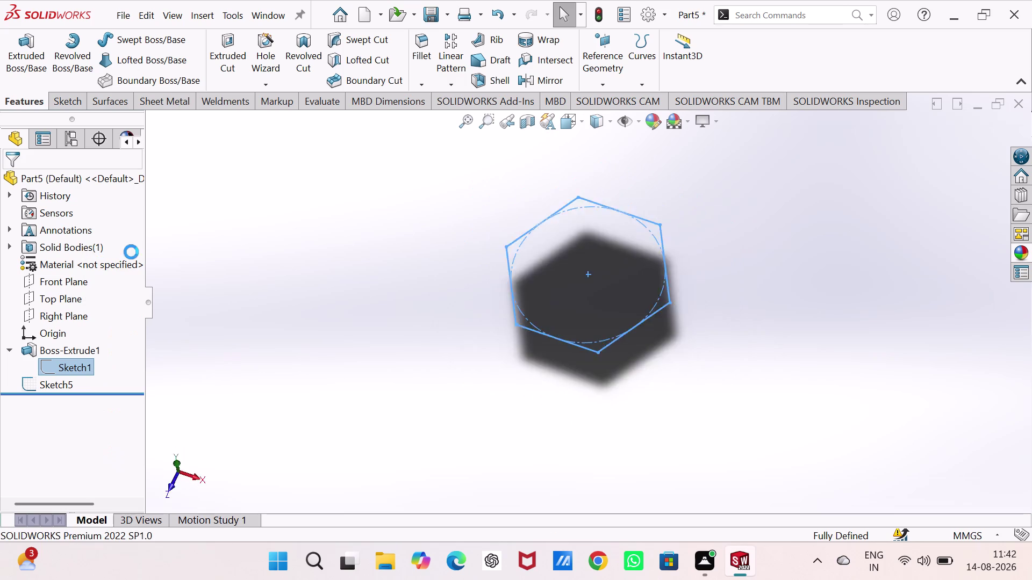
drag(684, 460, 677, 460)
scroll(down, 3)
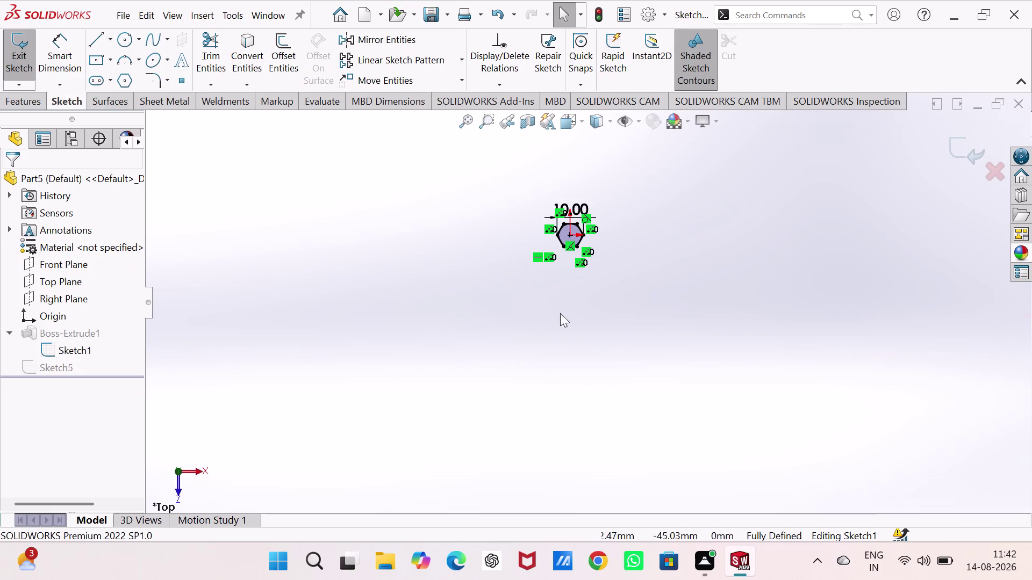
scroll(up, 3)
scroll(down, 3)
scroll(down, 3)
scroll(down, 3)
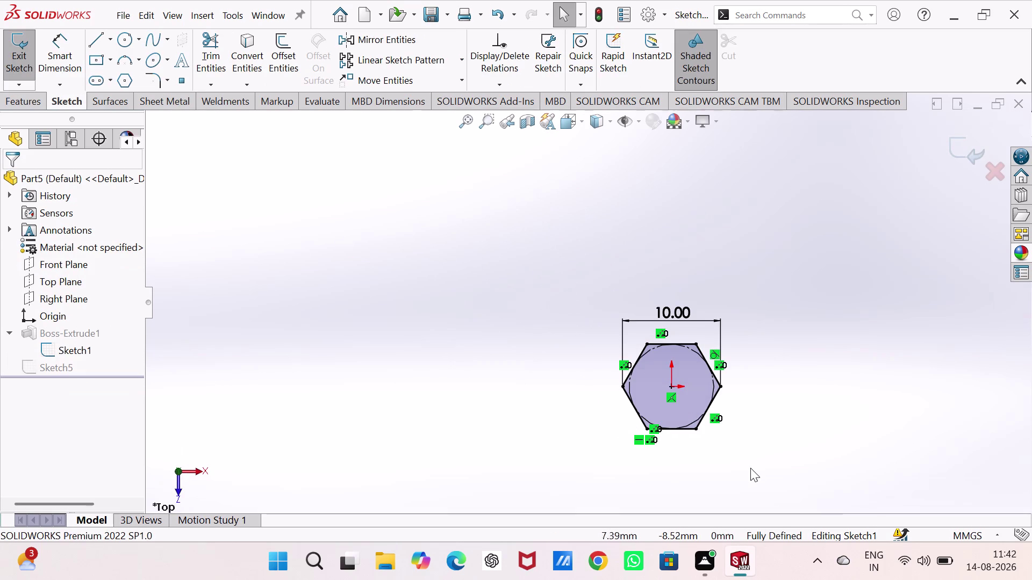
scroll(down, 3)
scroll(down, 3)
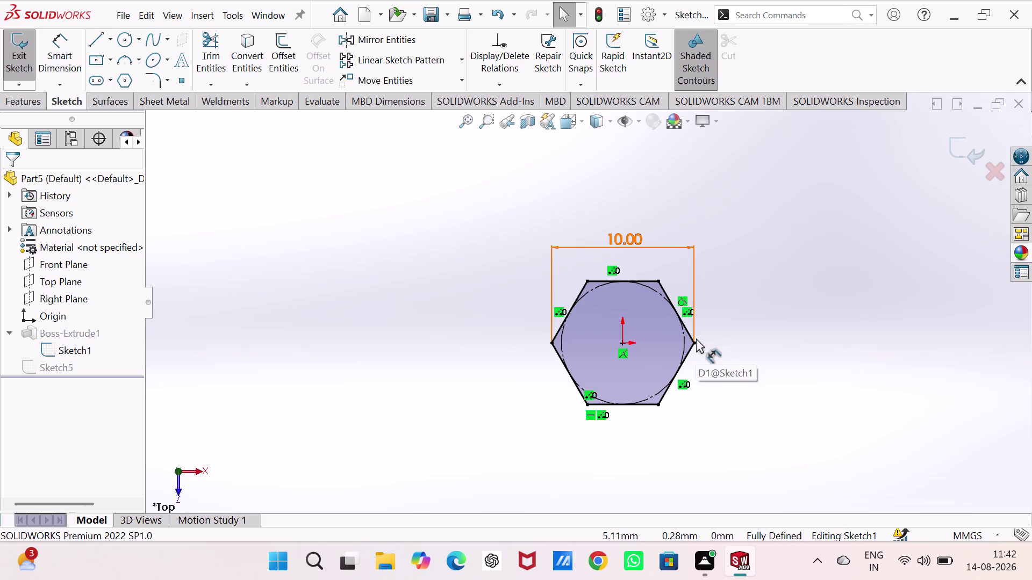
Delete the hexagon's 10.00 width dimension.
right_click(612, 241)
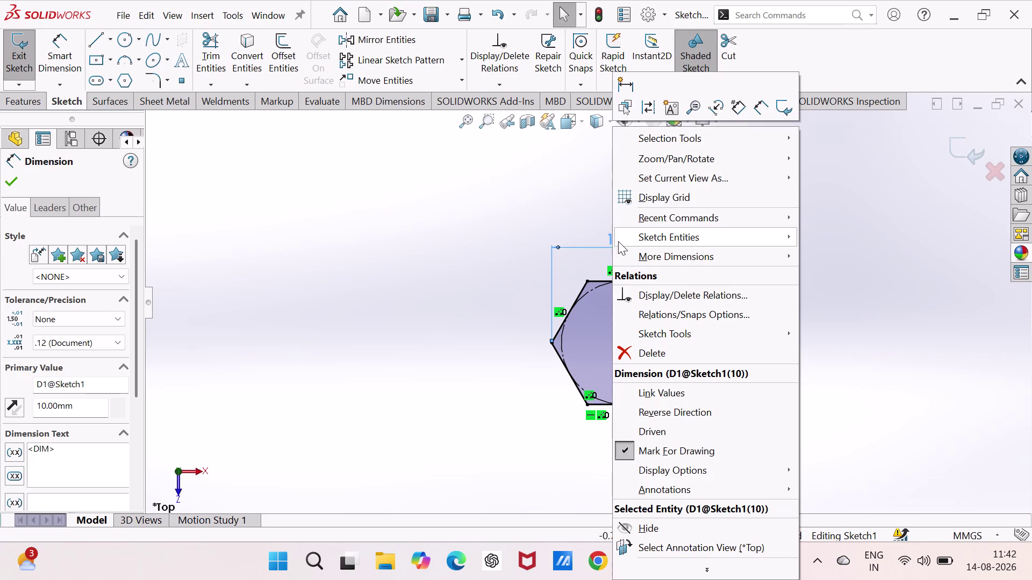
click(651, 348)
click(719, 410)
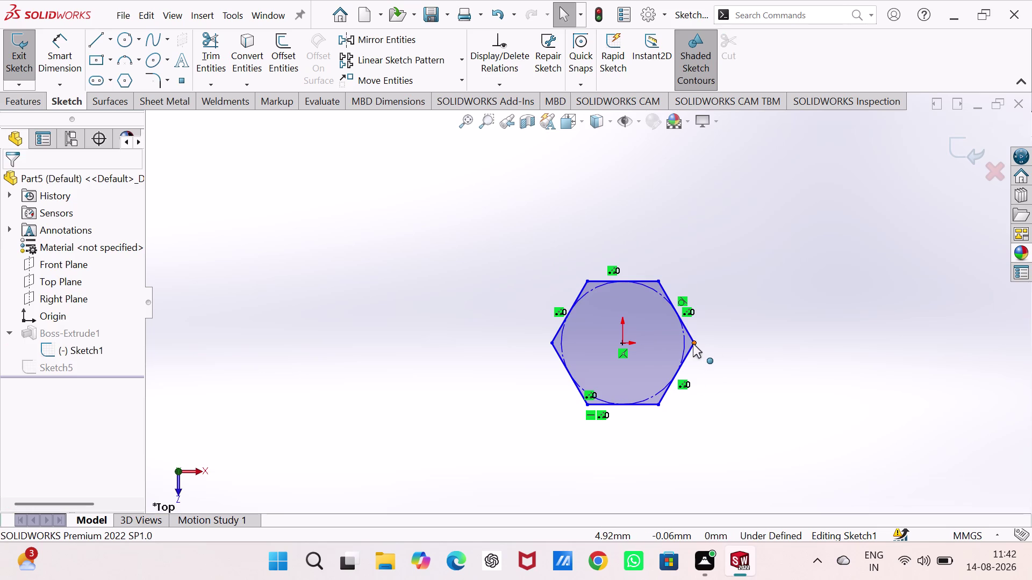
Drag the hexagon's corners inward so it sits closer around the circle.
drag(694, 345, 709, 351)
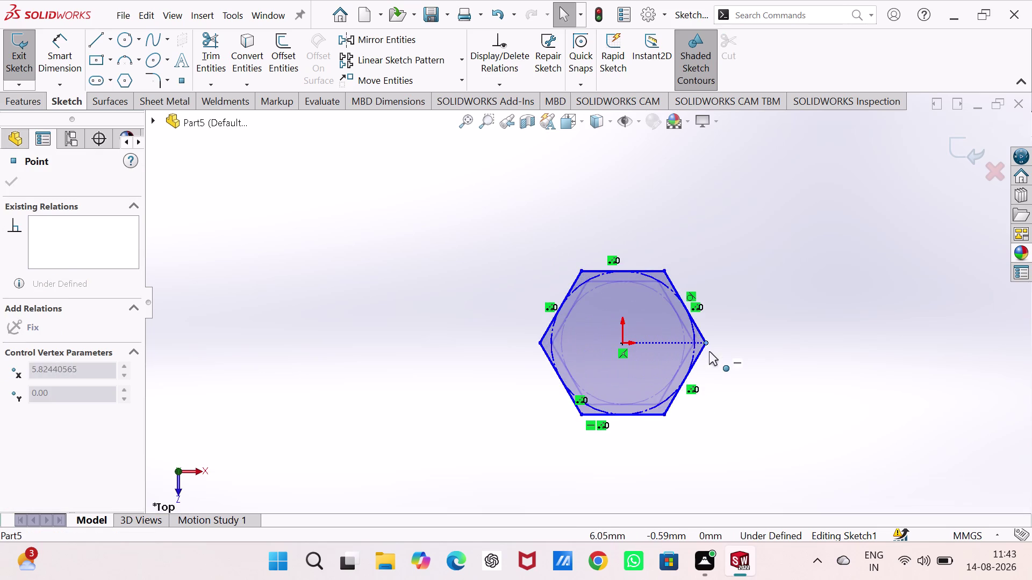
drag(708, 351, 712, 351)
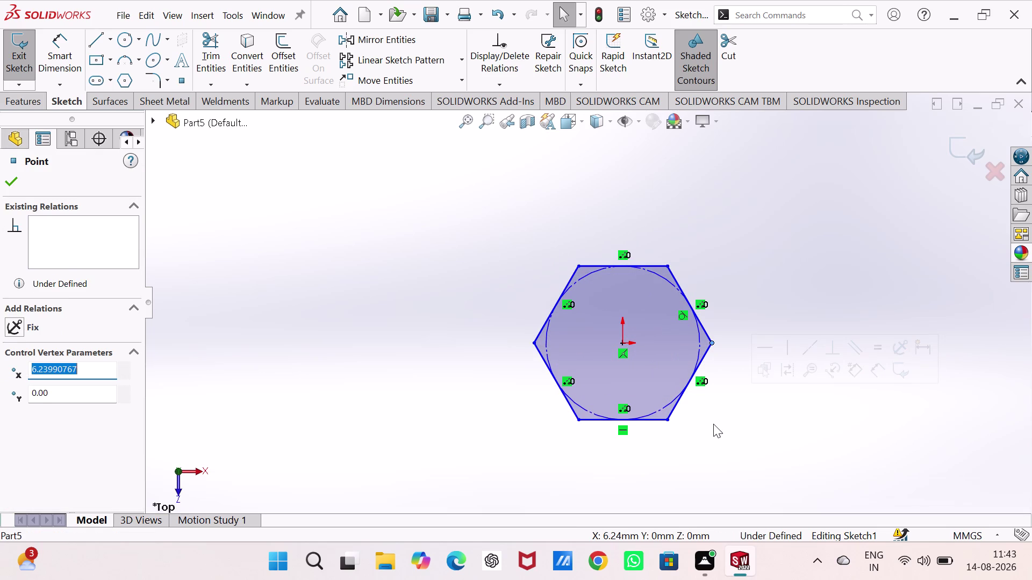
right_click(619, 432)
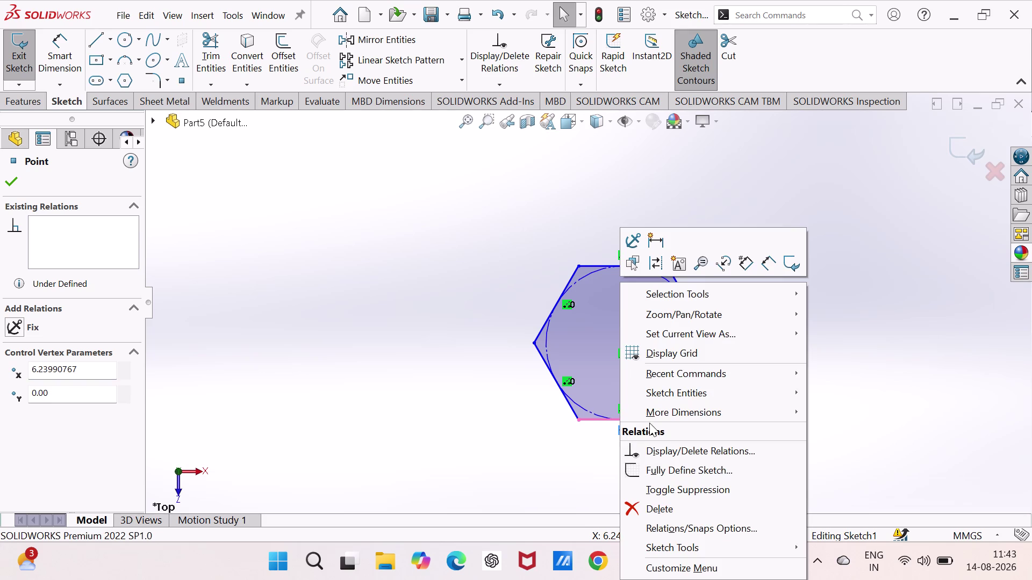
click(666, 507)
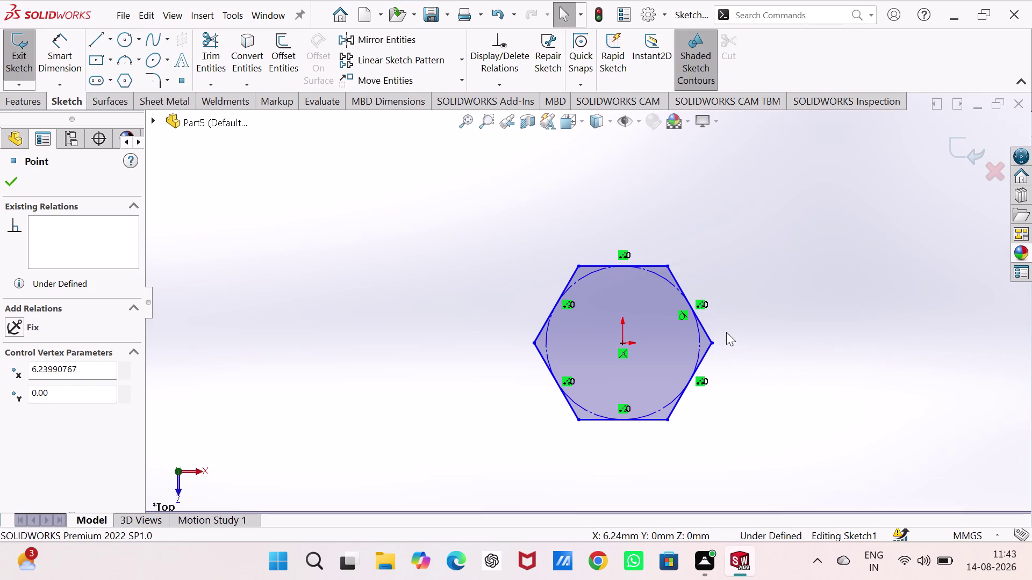
drag(710, 340, 703, 383)
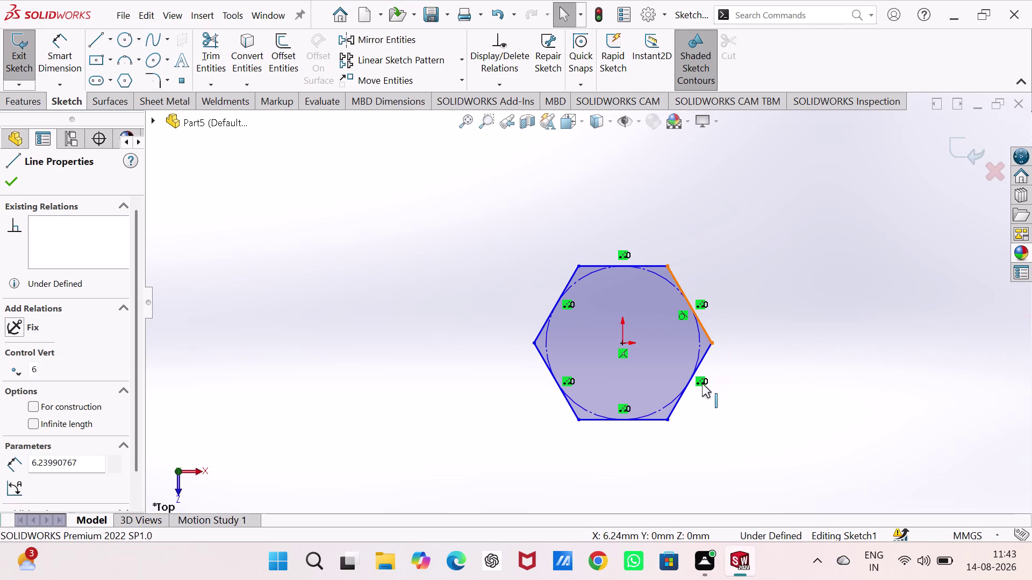
drag(702, 383, 724, 378)
click(733, 377)
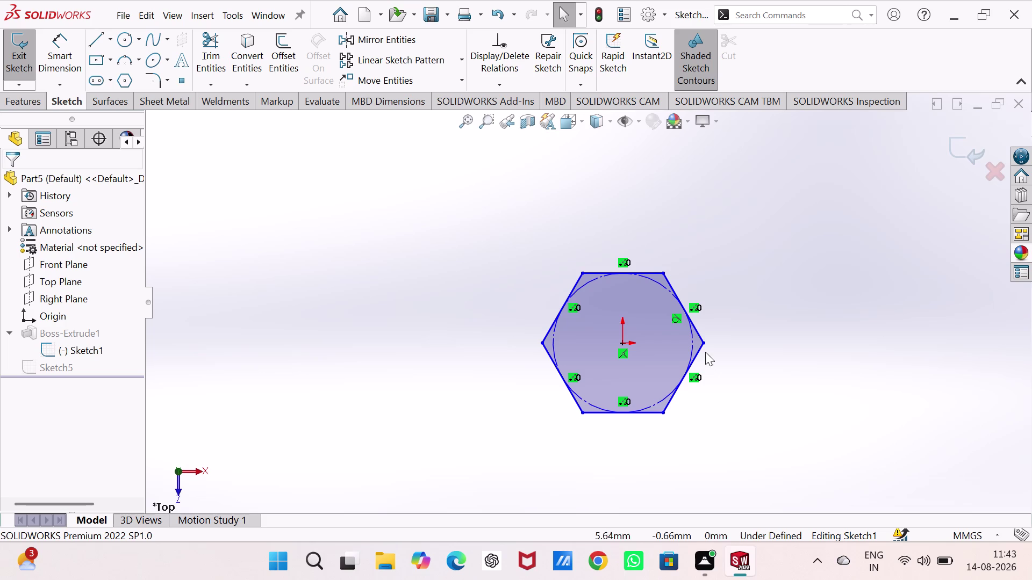
drag(705, 343, 604, 391)
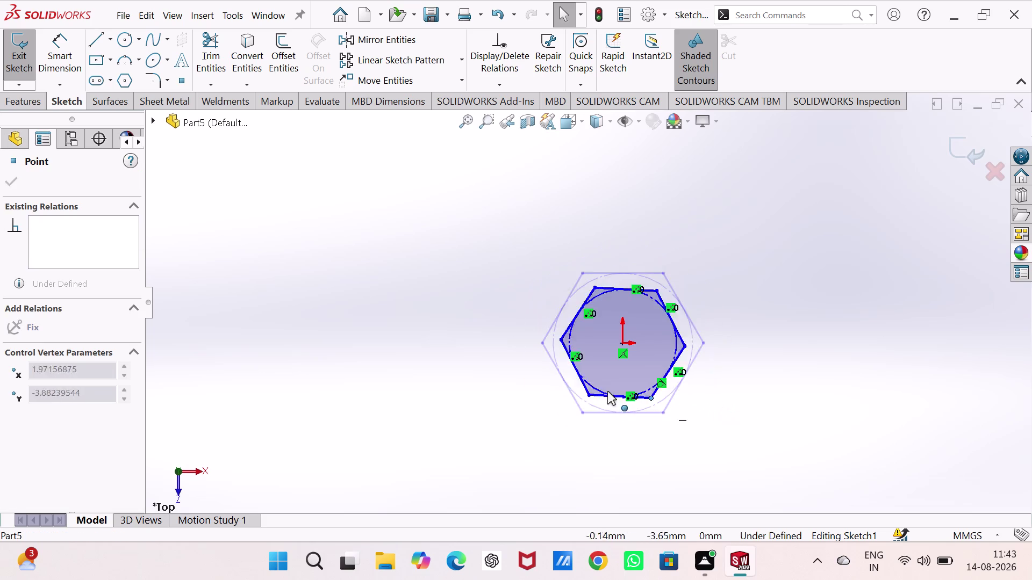
drag(604, 391, 689, 344)
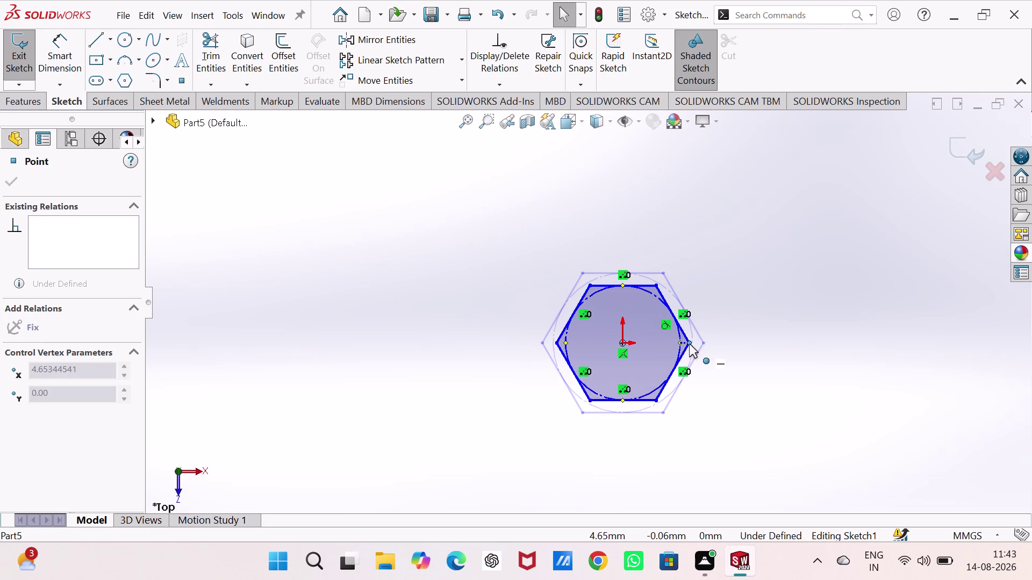
drag(689, 344, 696, 349)
click(742, 393)
Start a Smart Dimension between the hexagon's right and left corners.
right_drag(763, 458, 772, 278)
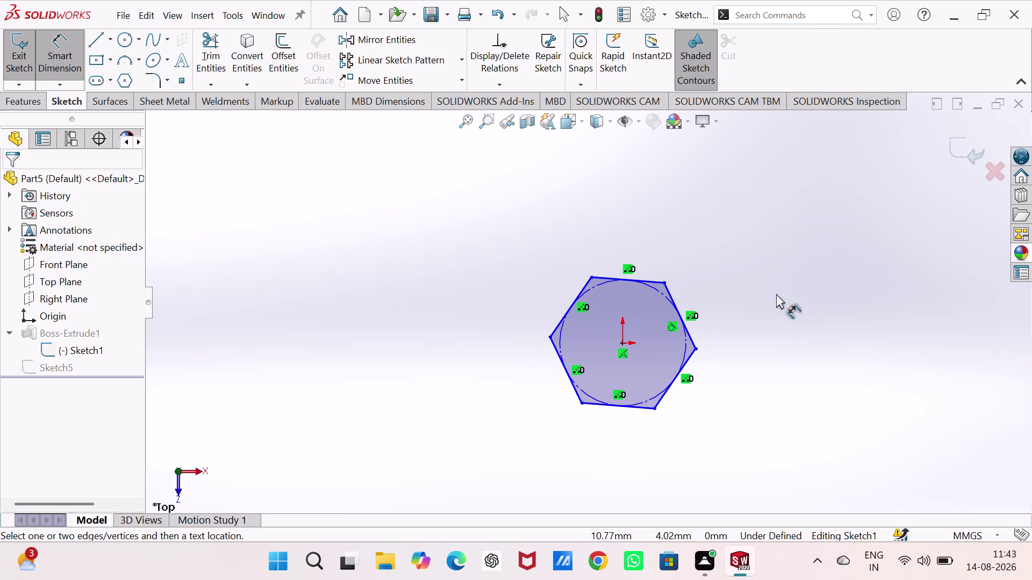
click(697, 346)
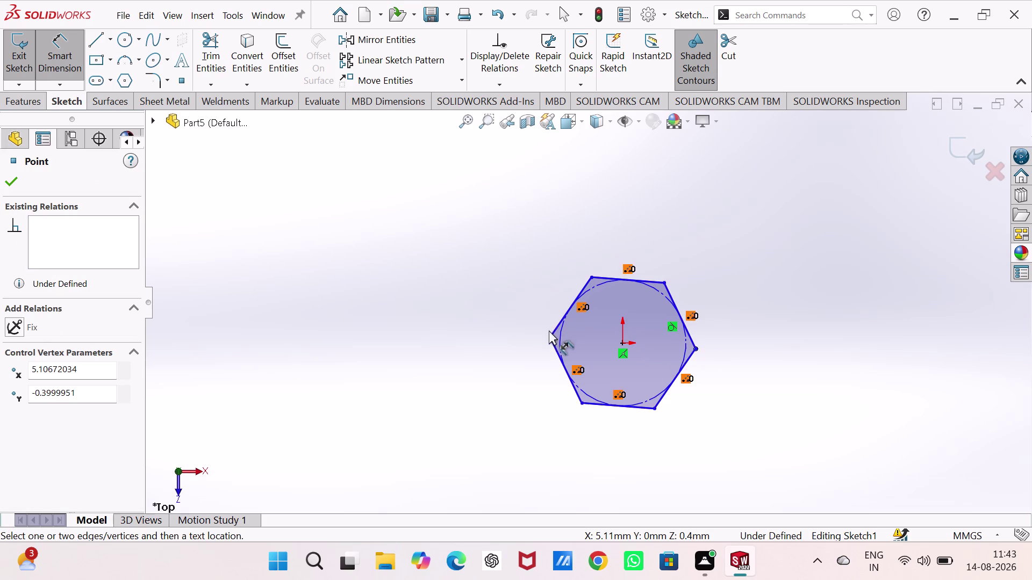
click(550, 339)
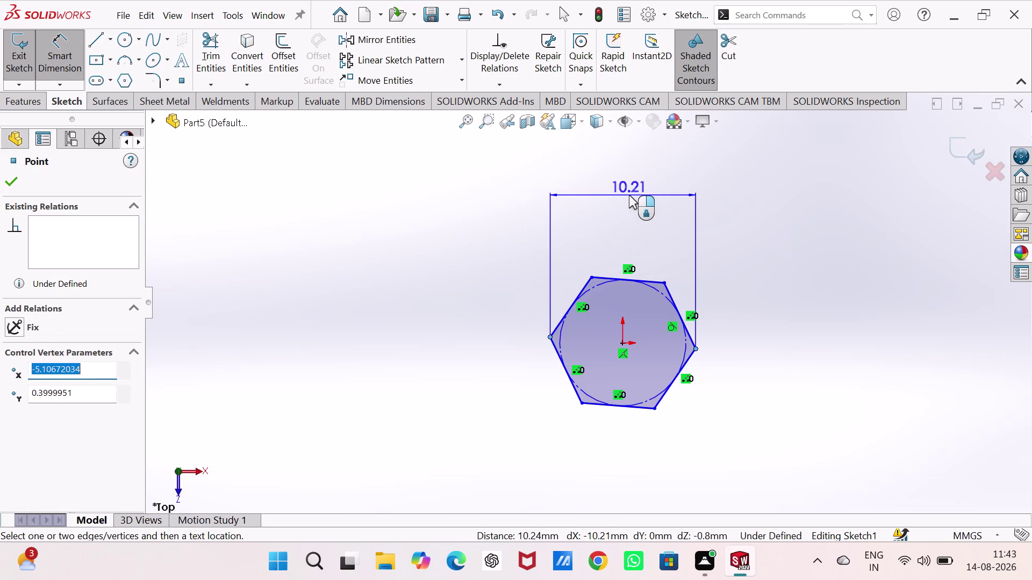
Set the hexagon's corner-to-corner dimension to 10 mm.
click(629, 195)
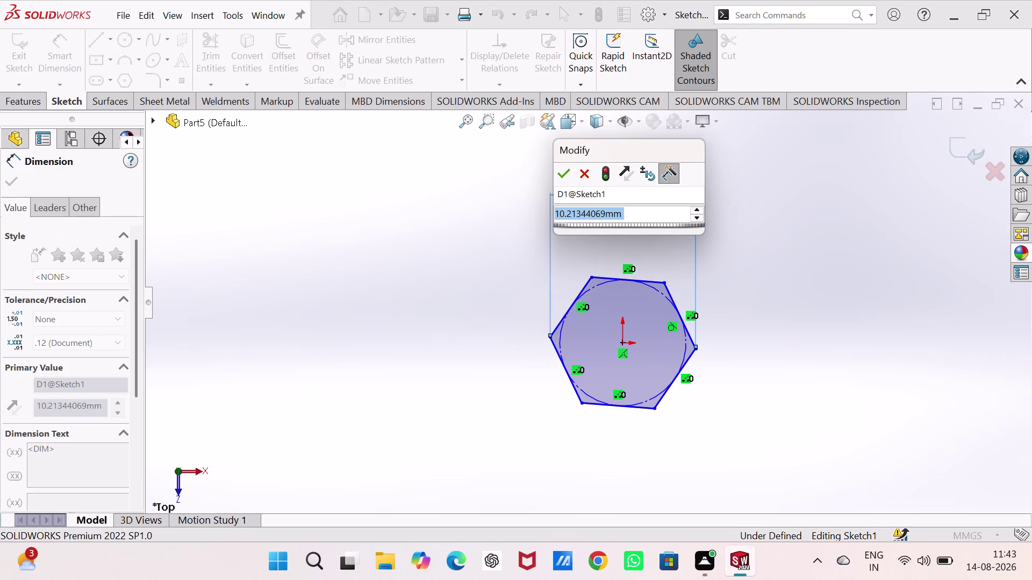
text(10)
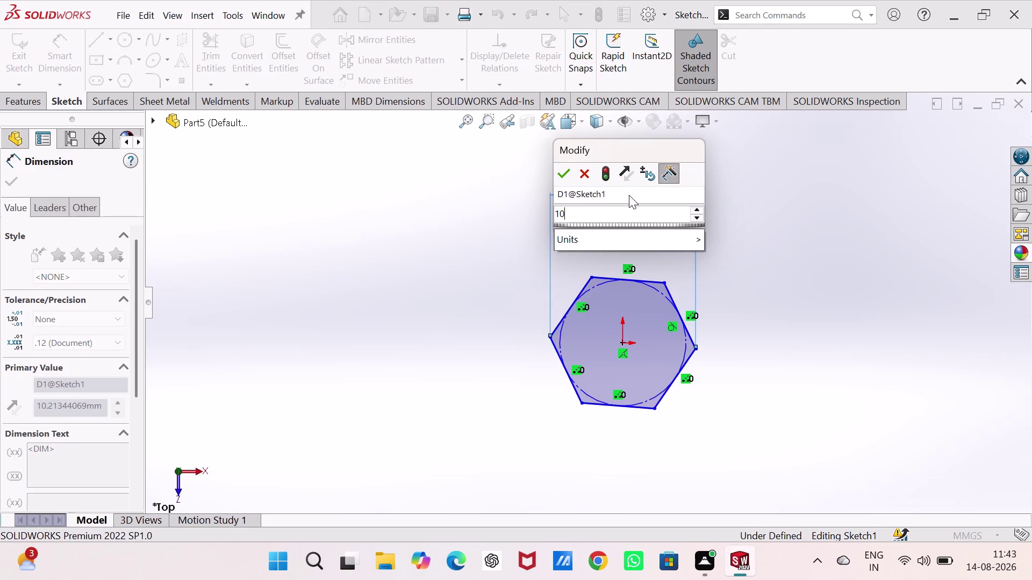
key(Return)
click(824, 316)
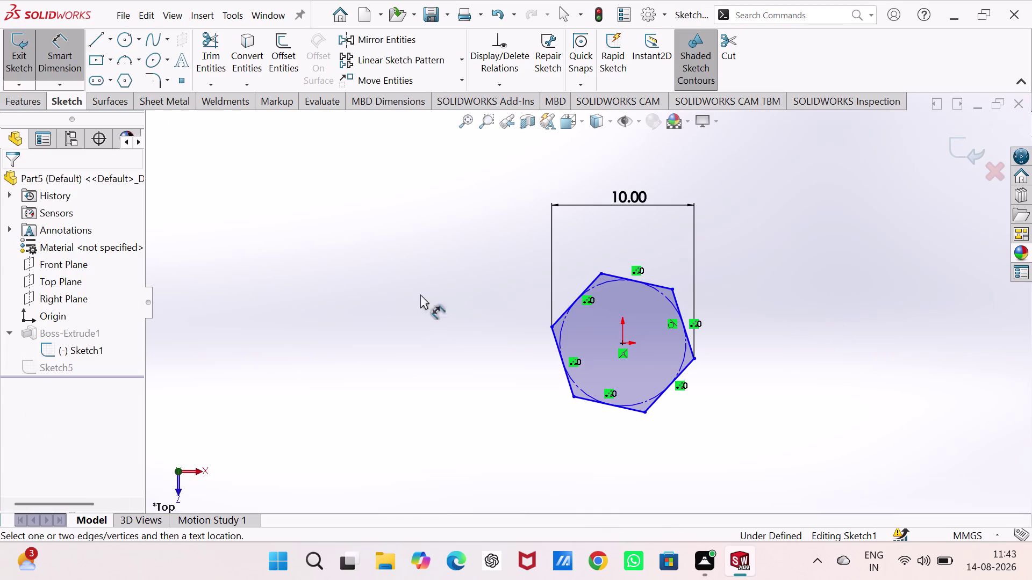
right_drag(402, 391, 413, 340)
right_drag(434, 421, 491, 154)
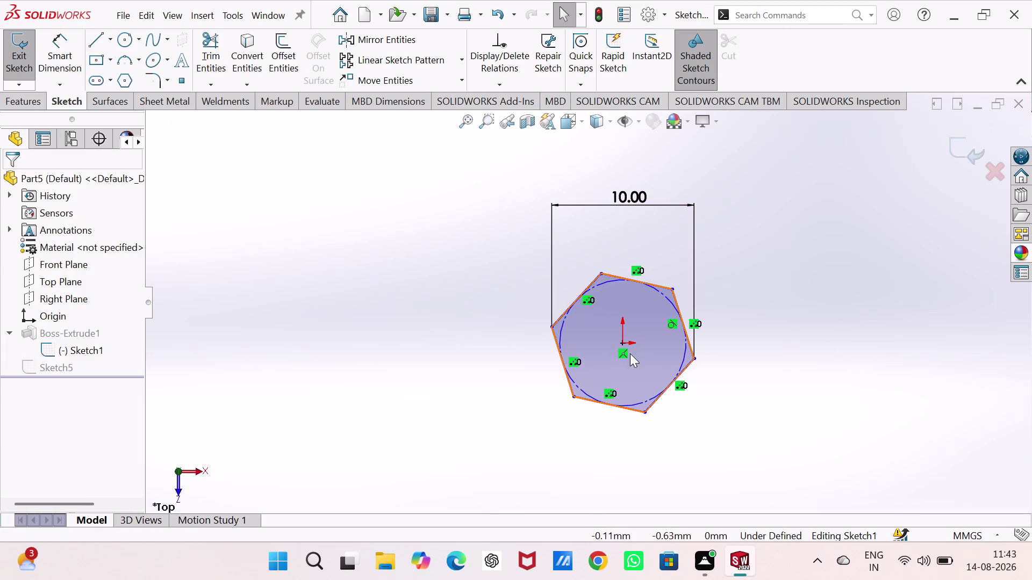
Make the right corner horizontal with the circle centre, then exit Sketch1.
click(697, 359)
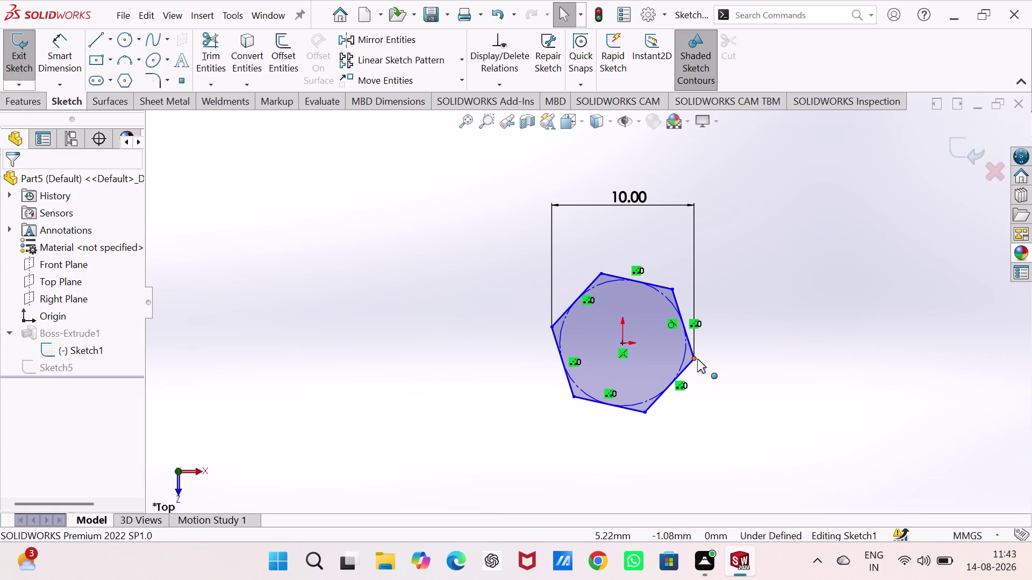
click(623, 342)
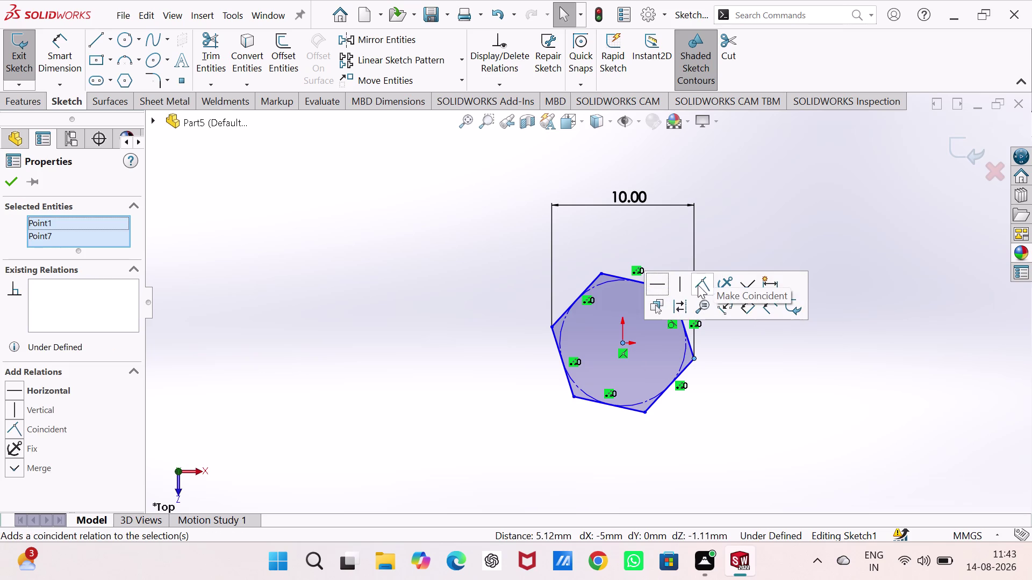
click(660, 281)
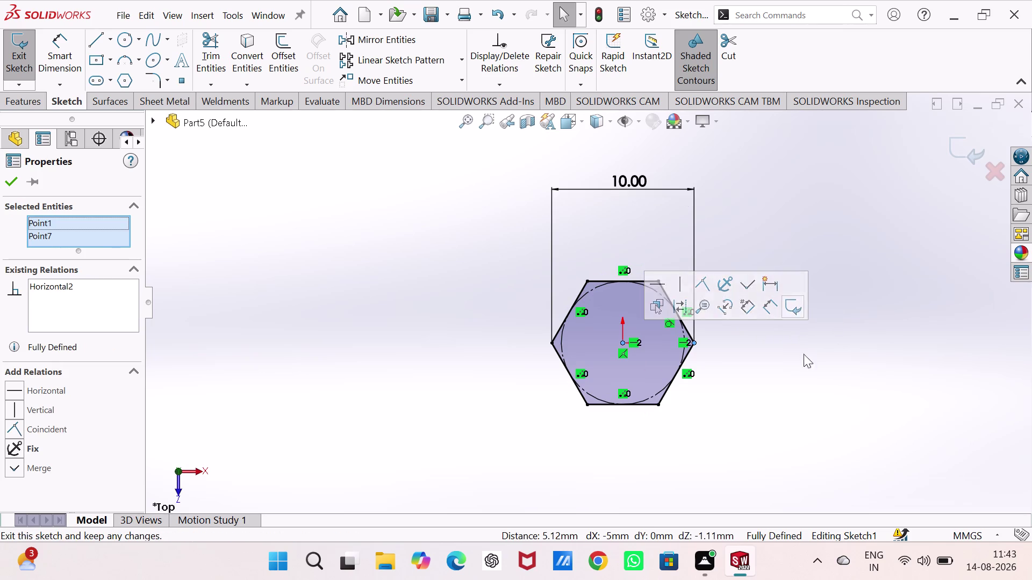
click(794, 375)
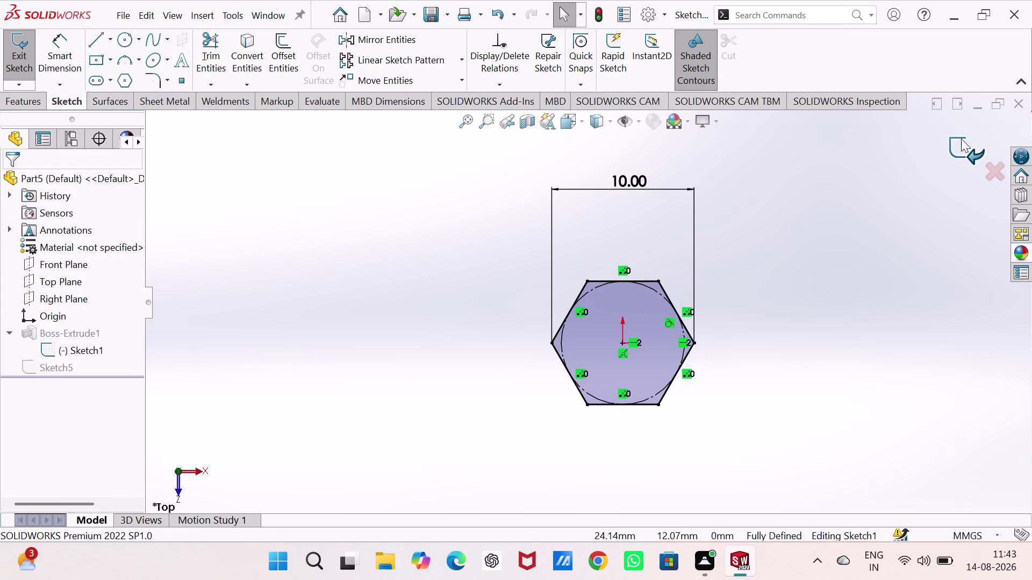
click(959, 144)
click(751, 278)
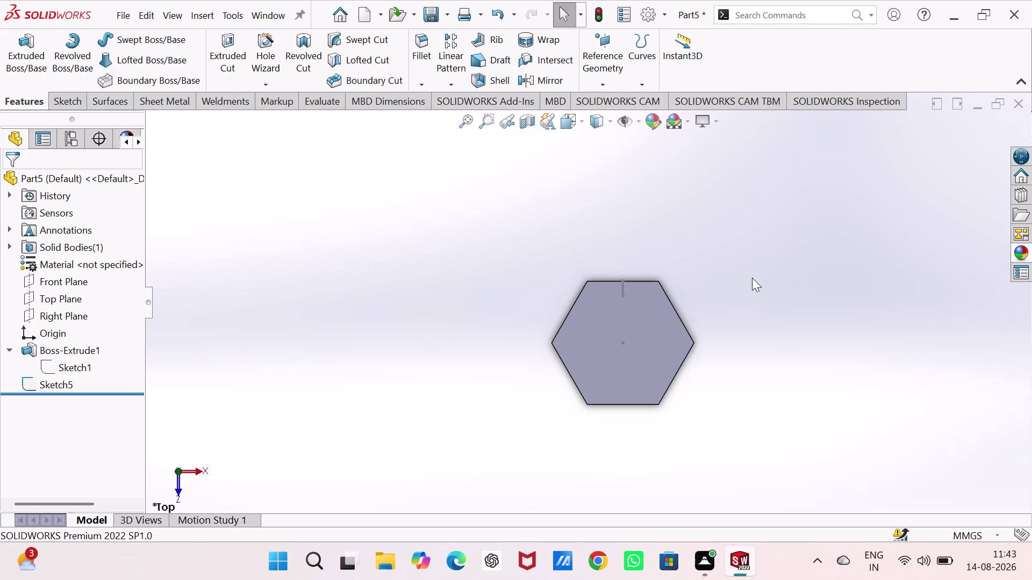
Orbit the rebuilt prism into the isometric view and clear the face selection.
middle_drag(676, 438, 654, 293)
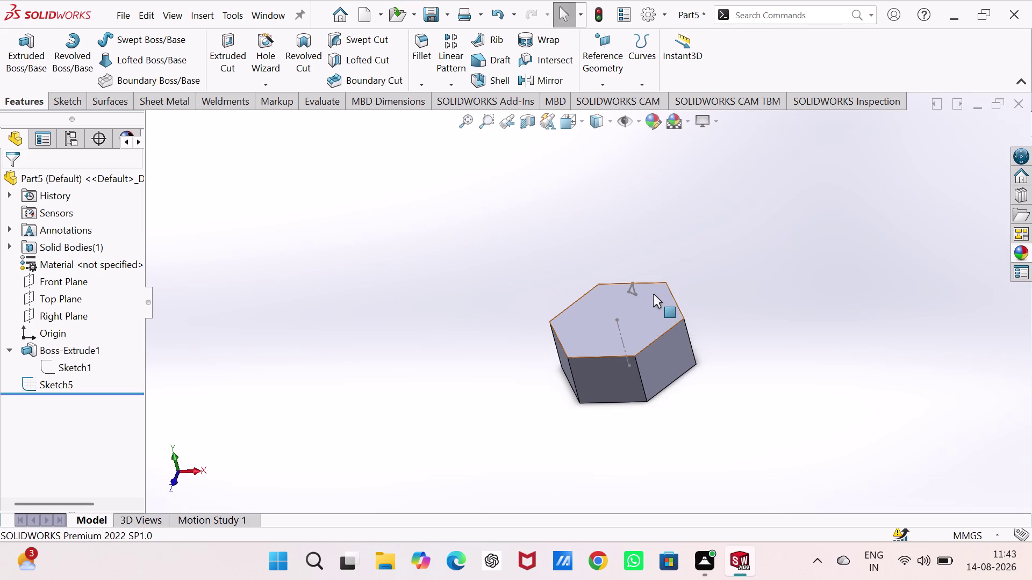
key(ctrl+7)
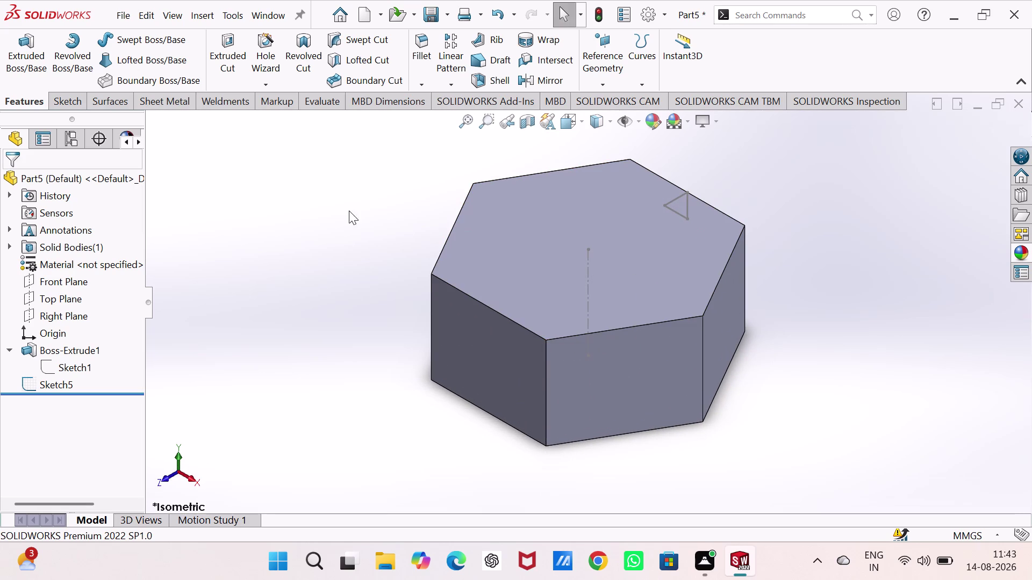
click(201, 333)
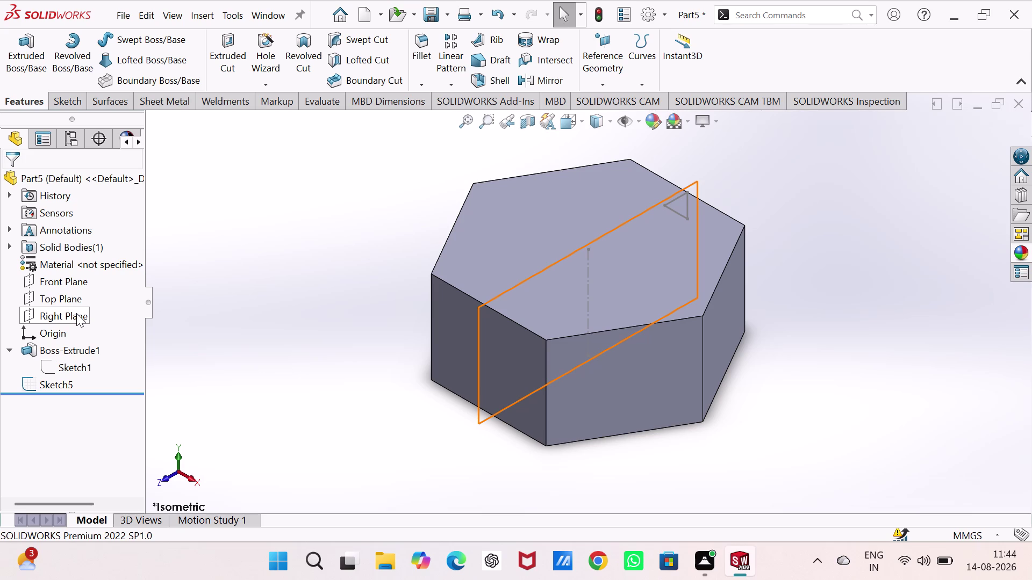
Open and exit an empty Front Plane sketch, then dismiss Sketch1's context menu.
click(75, 282)
click(88, 266)
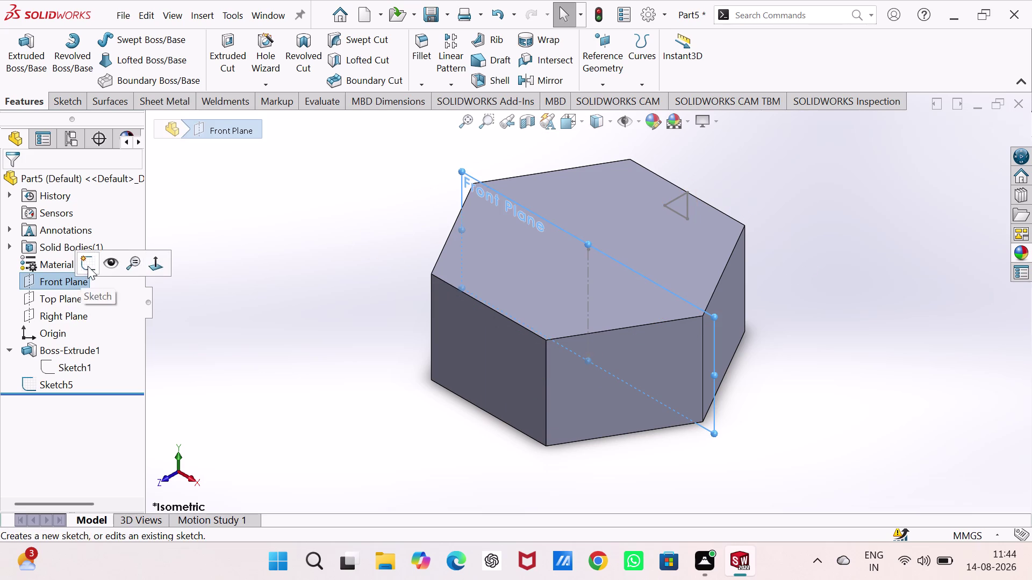
scroll(up, 3)
scroll(up, 3)
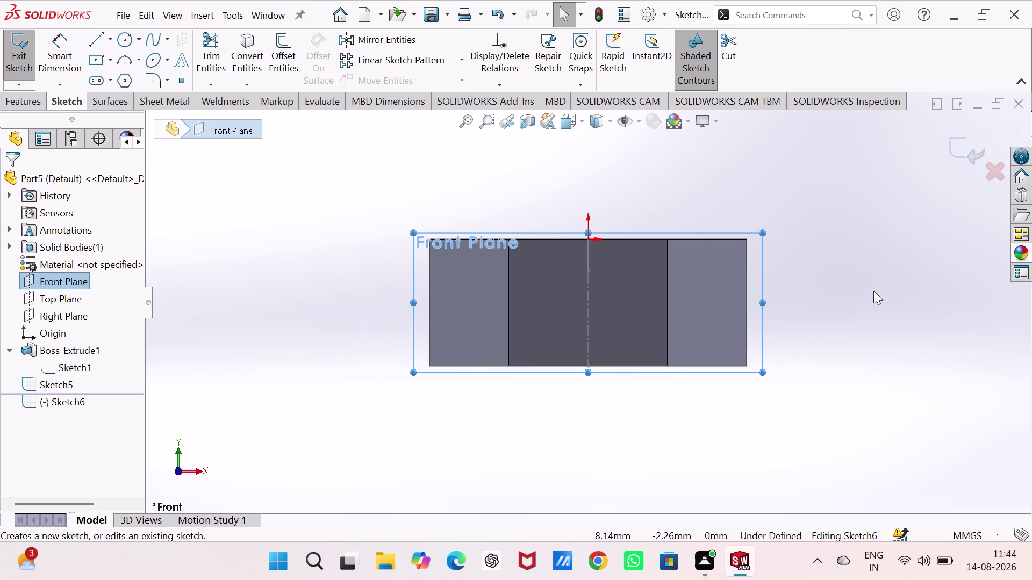
click(970, 153)
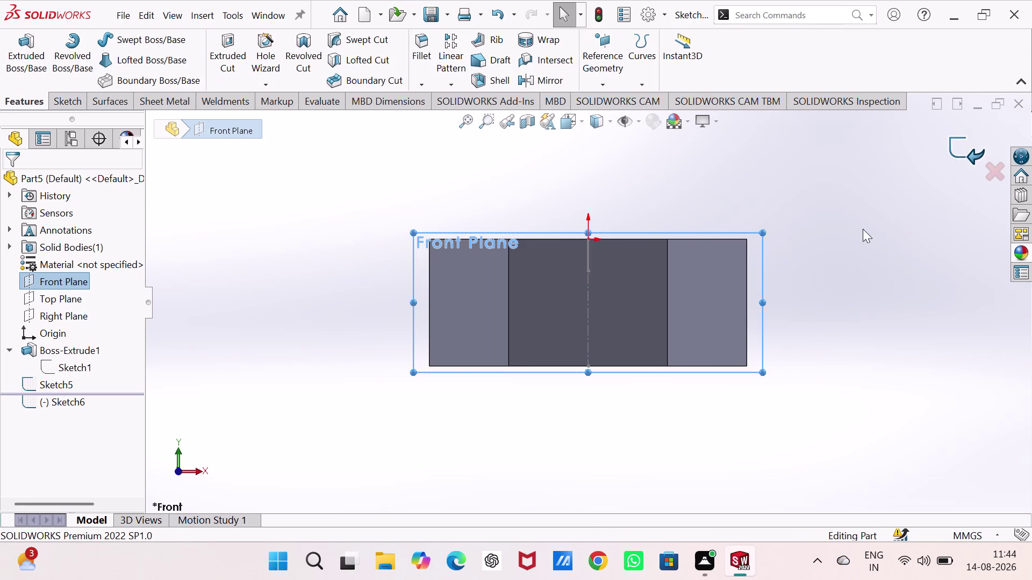
middle_drag(449, 202, 385, 291)
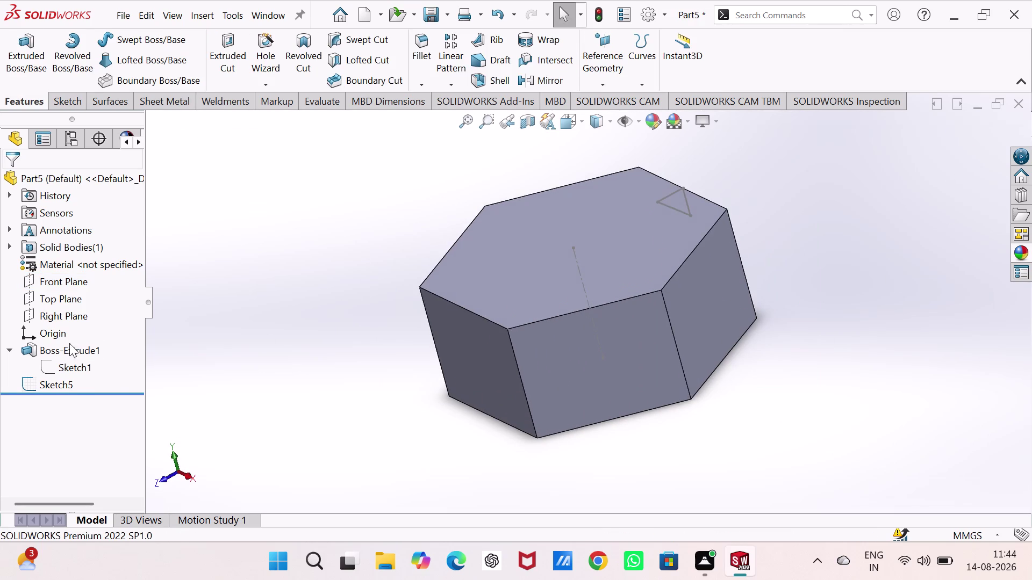
right_click(78, 363)
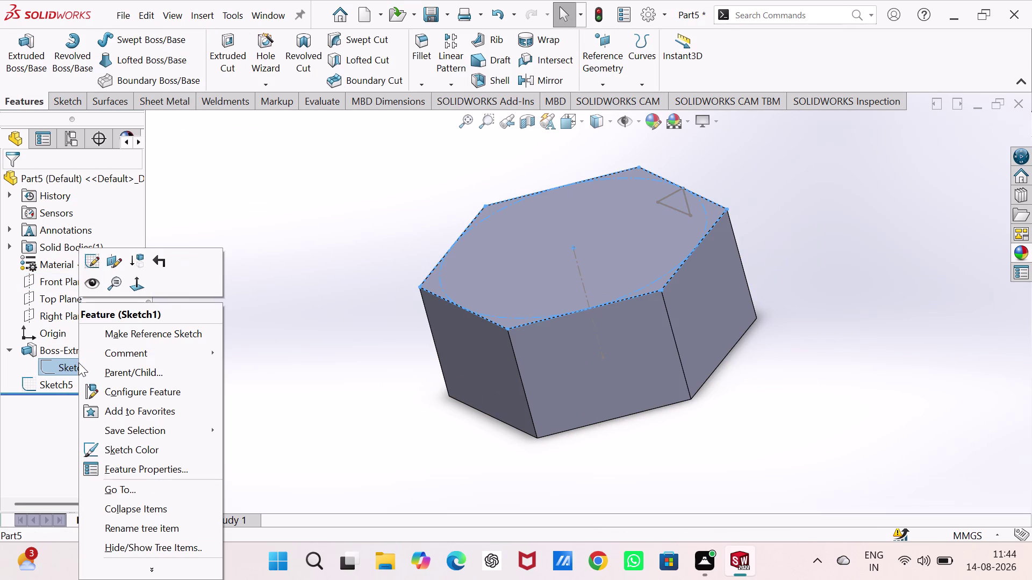
click(302, 419)
Delete Sketch5 from the tree, then start a new sketch on the Front Plane.
key(Escape)
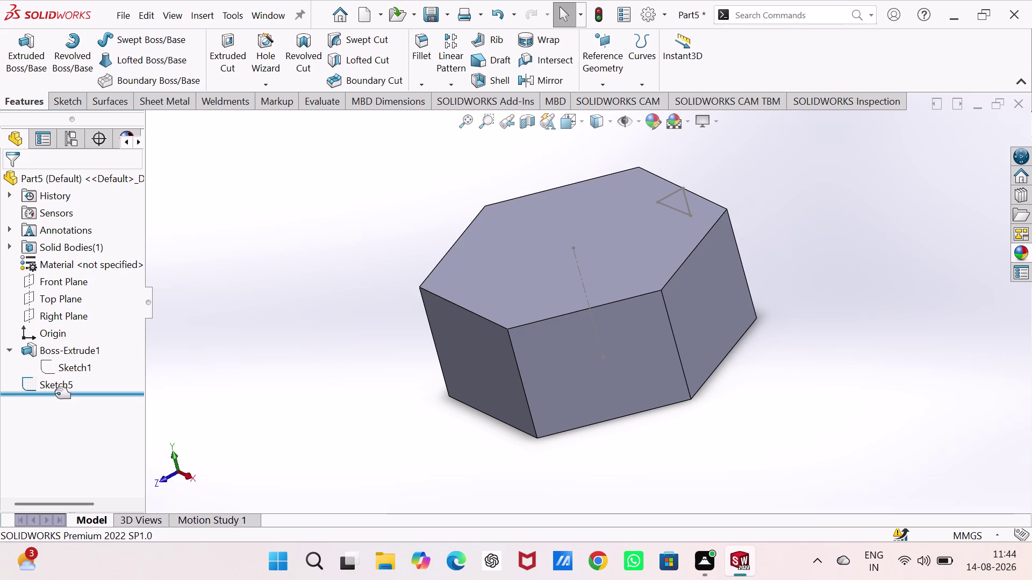
right_click(56, 389)
click(103, 348)
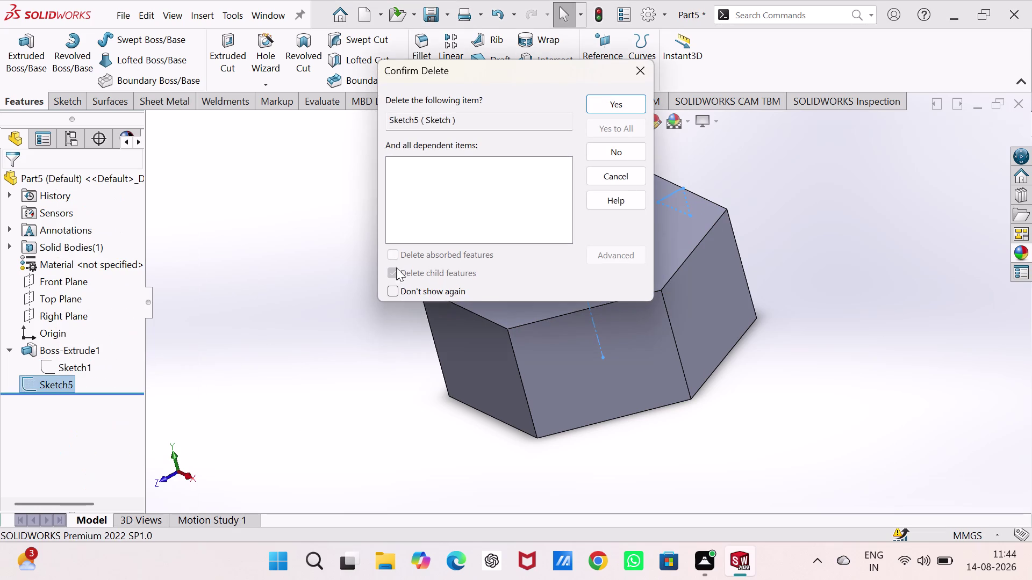
click(612, 107)
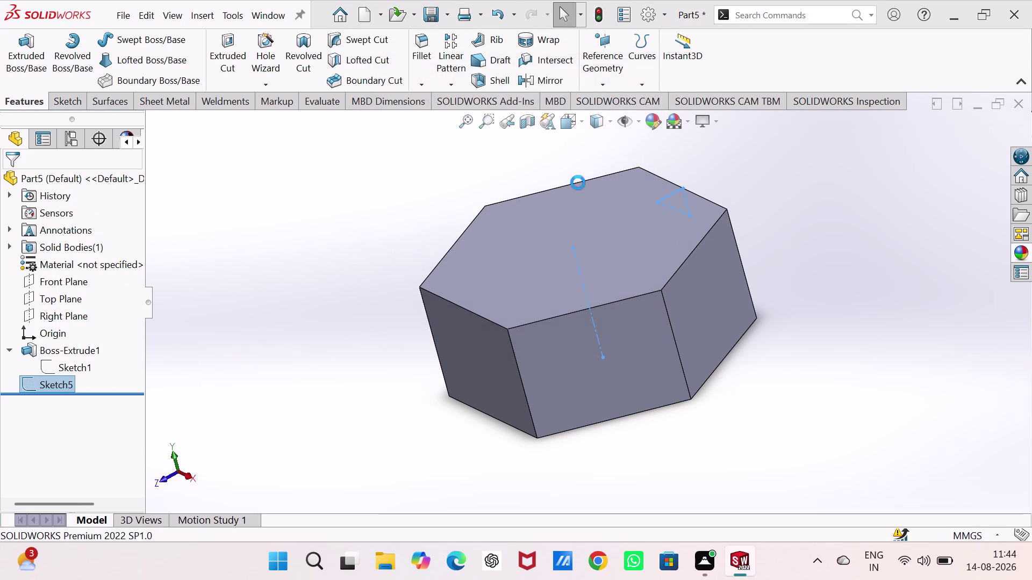
click(356, 265)
click(56, 279)
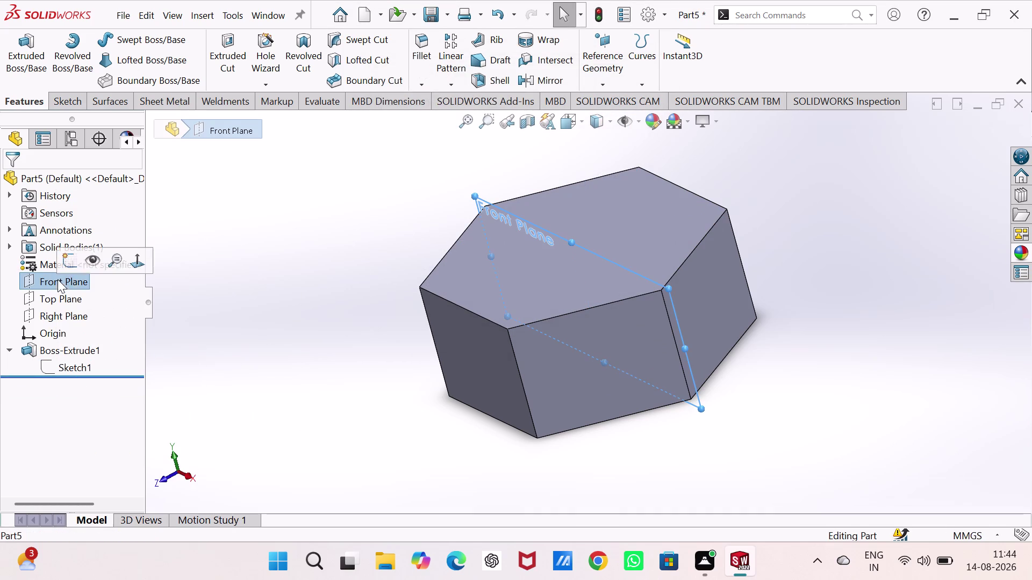
click(79, 260)
Draw a three-line triangle at the top-right corner of the hex body's profile.
scroll(up, 3)
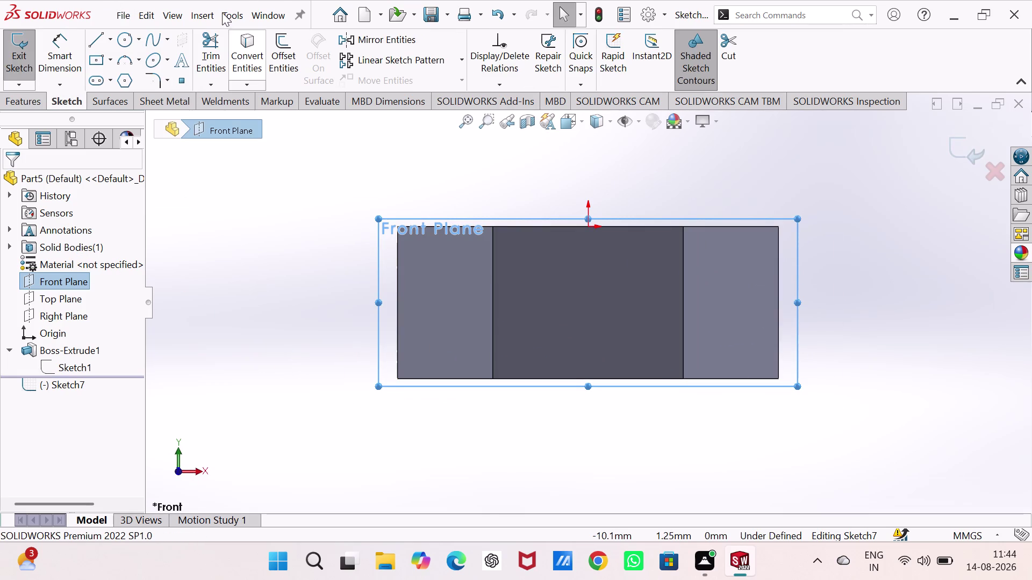
click(93, 44)
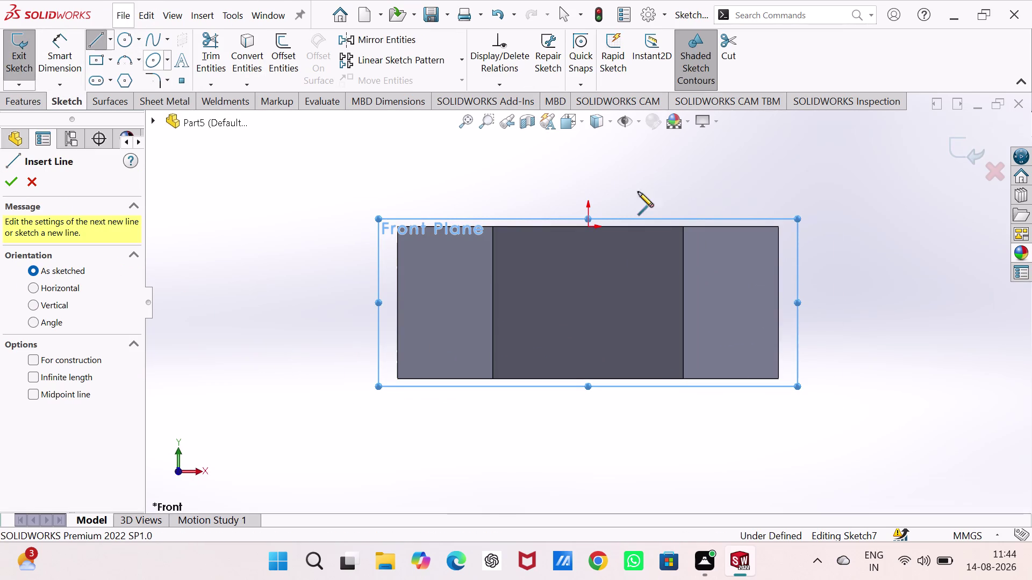
click(736, 226)
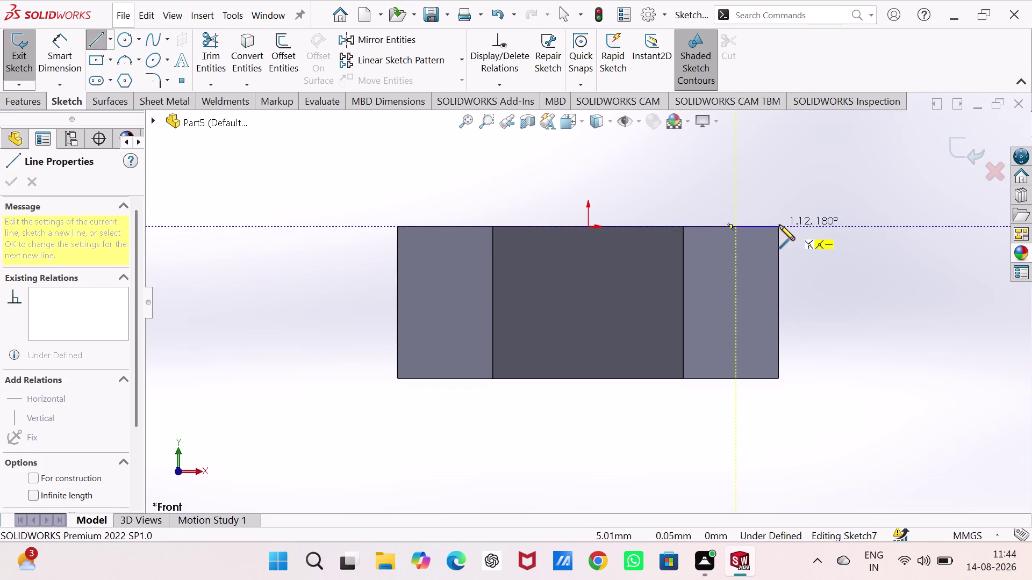
click(779, 225)
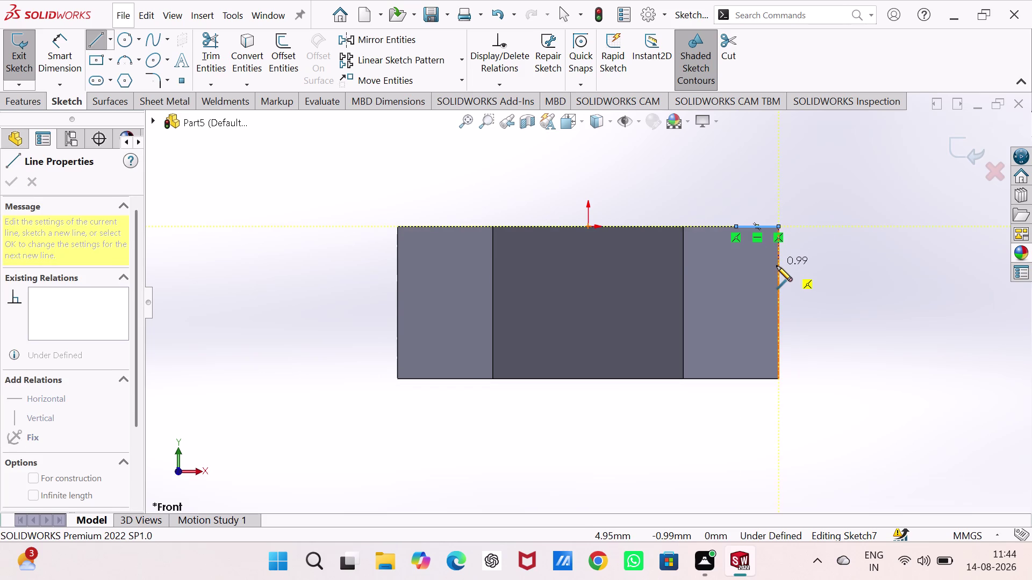
click(776, 266)
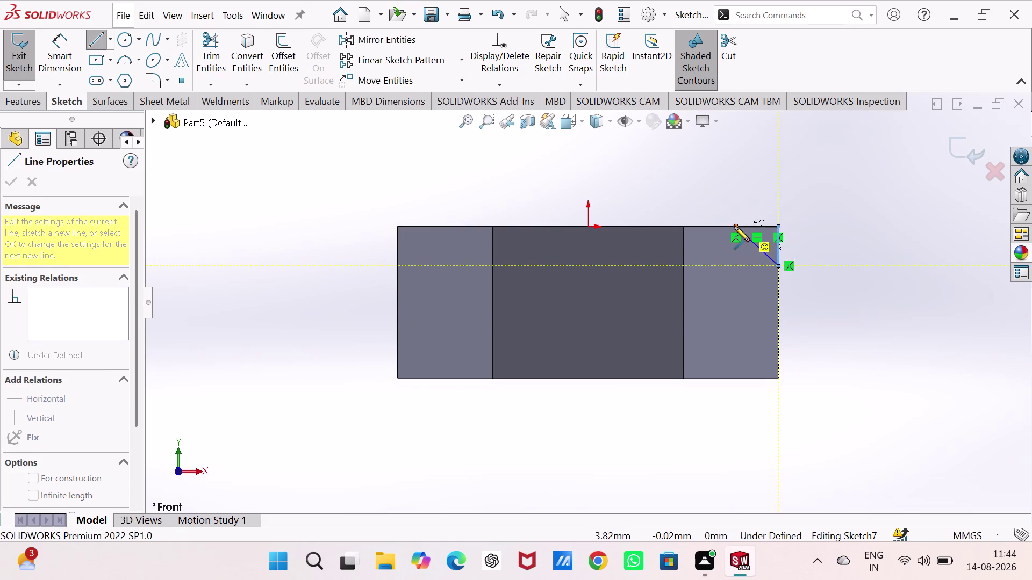
click(736, 225)
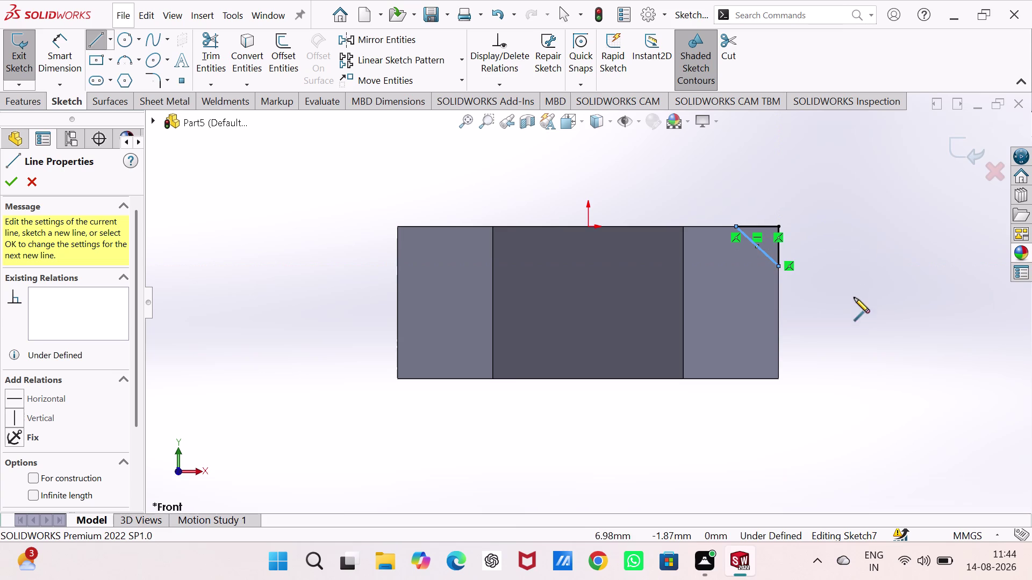
Dimension both triangle legs to 1 mm and exit Sketch7.
right_drag(856, 279, 891, 130)
drag(779, 250, 787, 250)
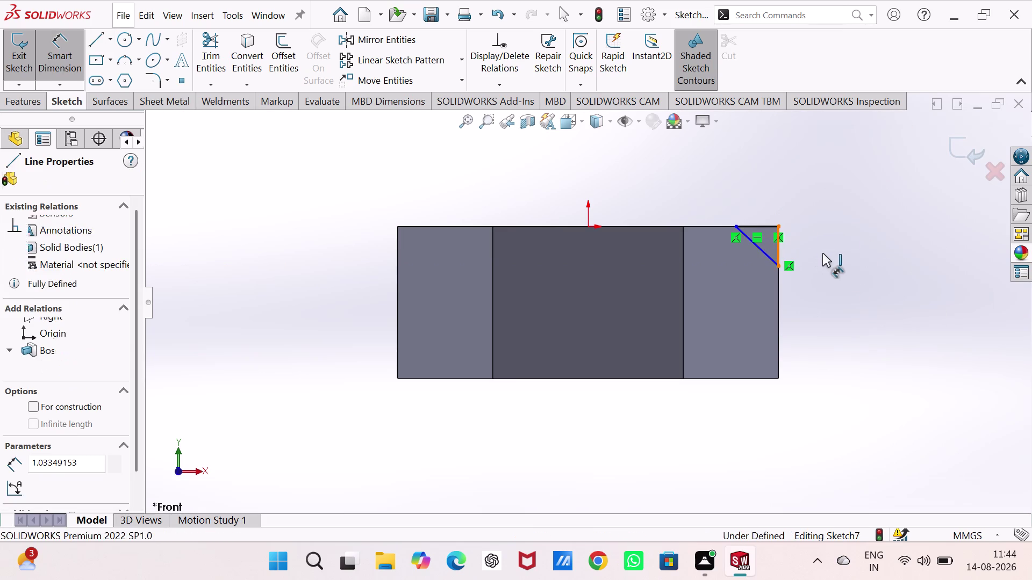
click(824, 246)
key(1)
key(Return)
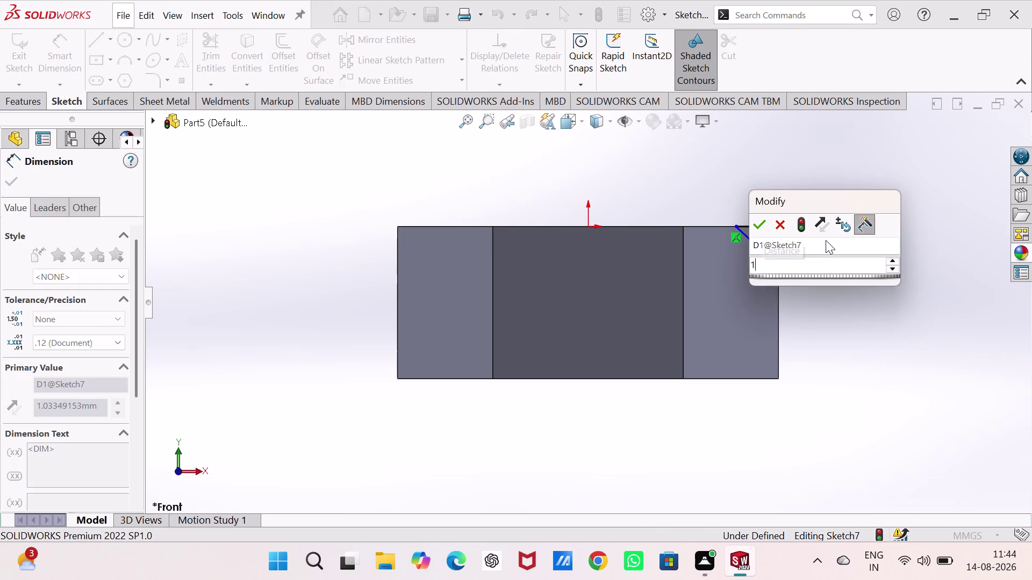
click(765, 228)
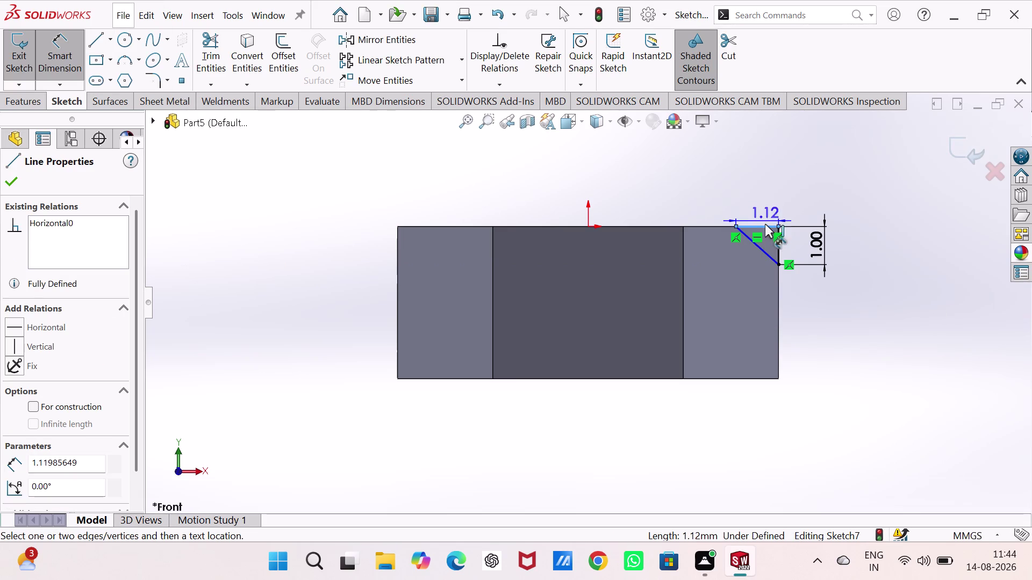
click(765, 212)
key(1)
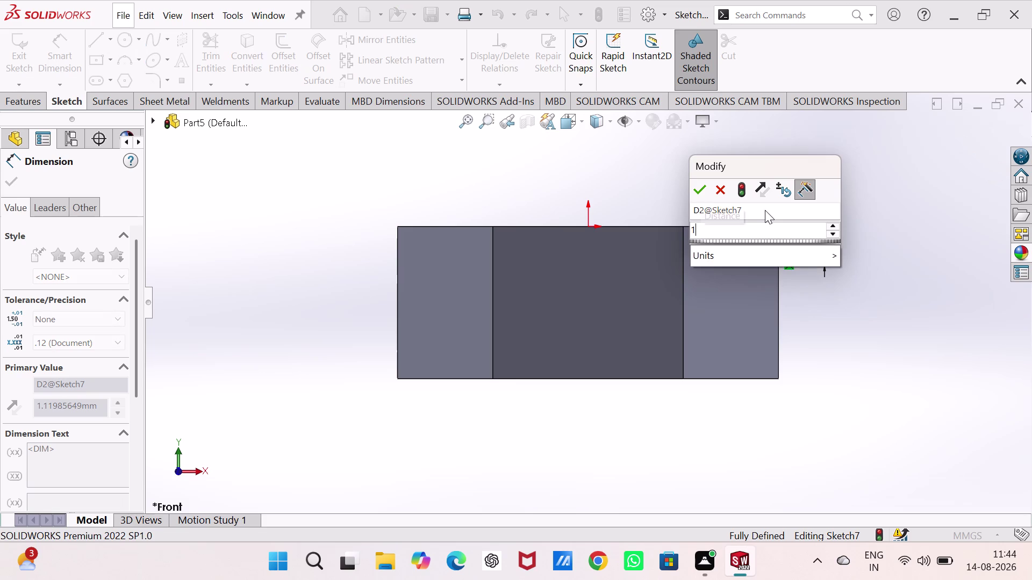
key(Return)
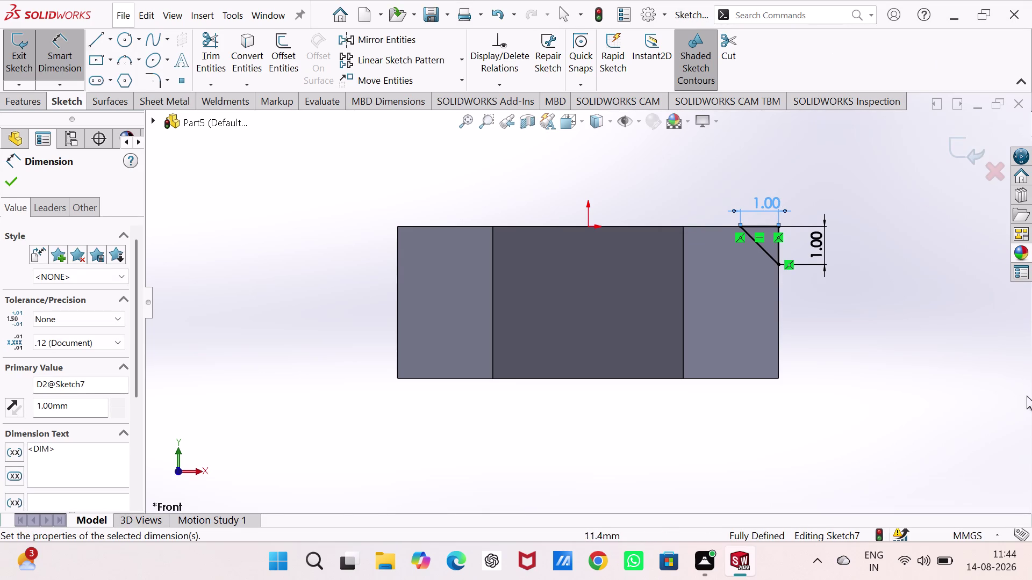
click(952, 136)
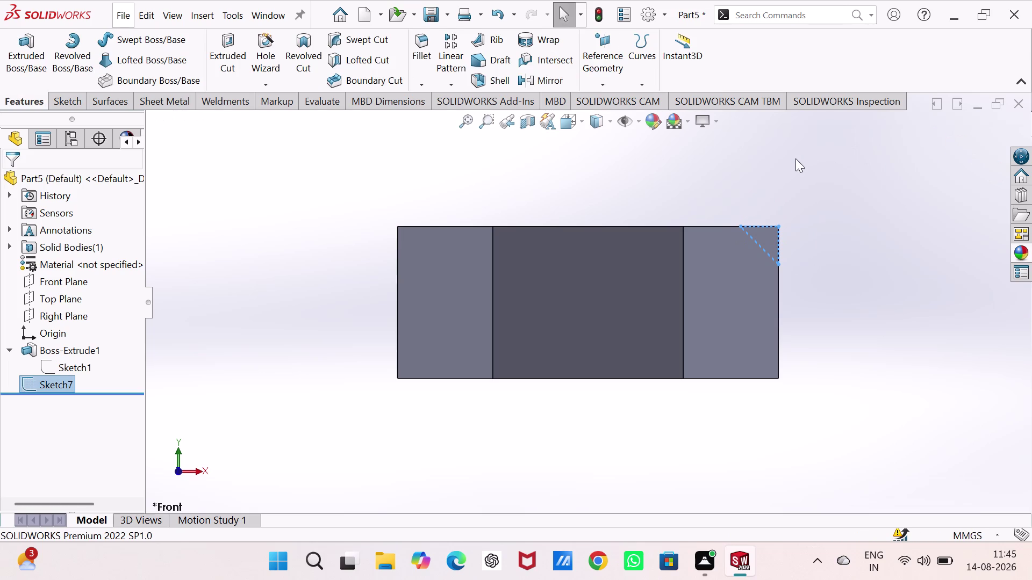
Orbit the hex body to an isometric view and toggle the Hide/Show Items dropdown to inspect Sketch7's triangle.
middle_click(554, 176)
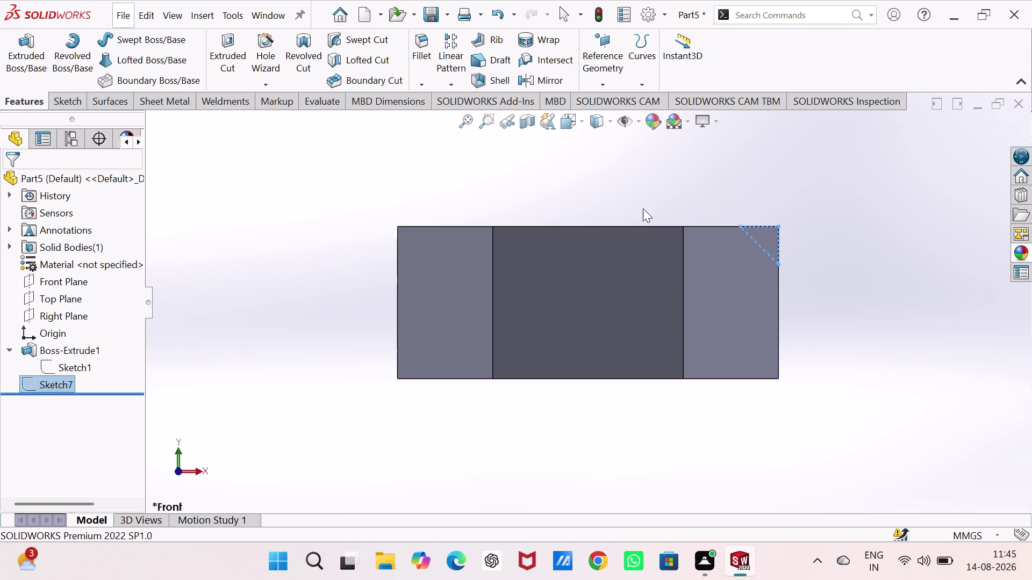
middle_drag(643, 208, 630, 291)
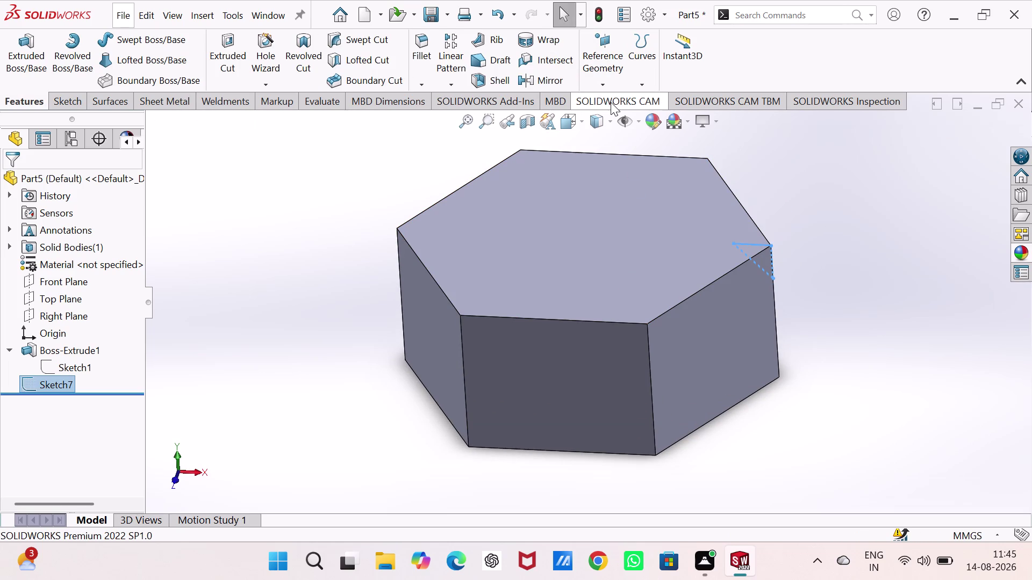
click(639, 119)
click(648, 161)
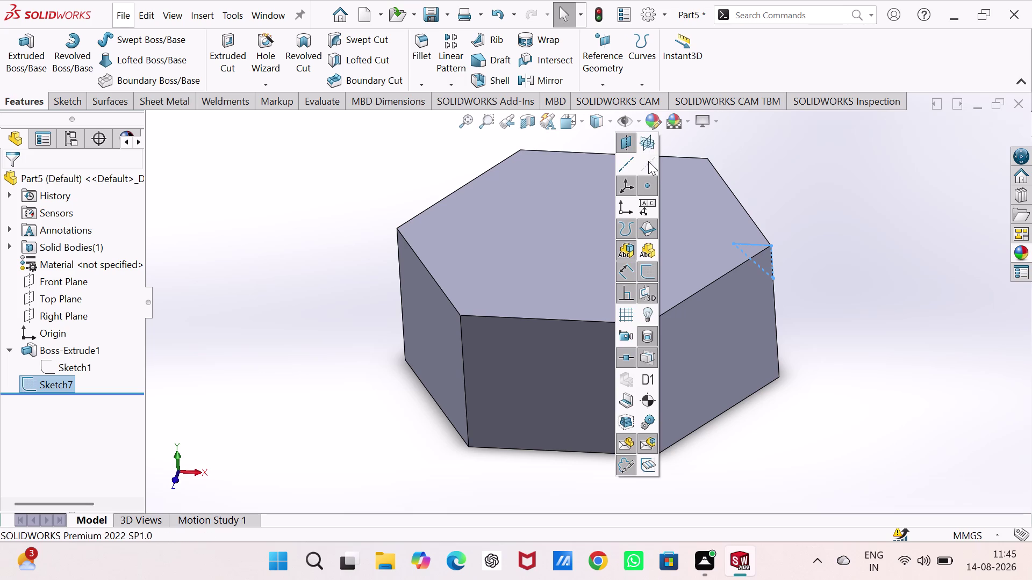
click(653, 161)
click(353, 172)
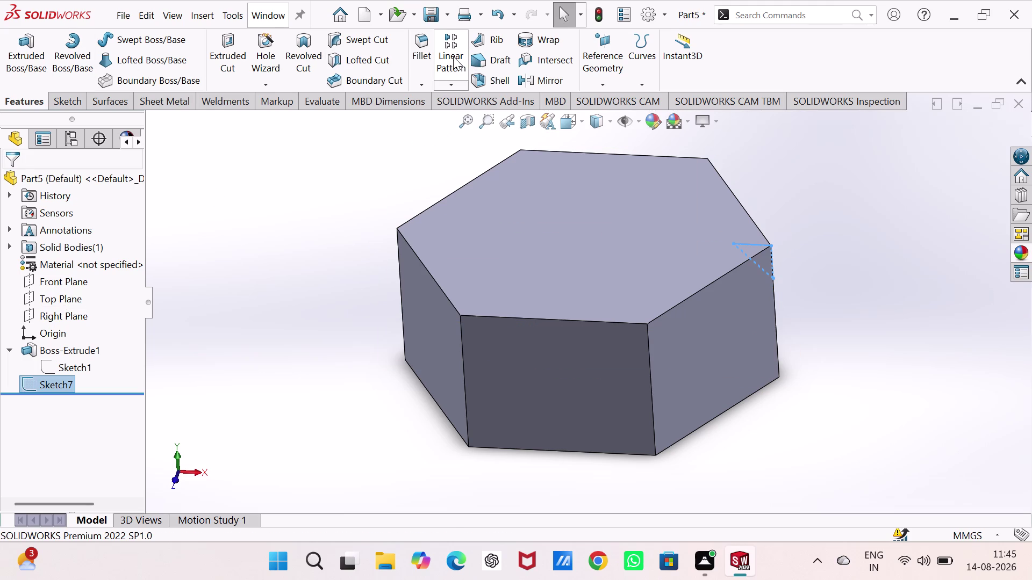
click(313, 42)
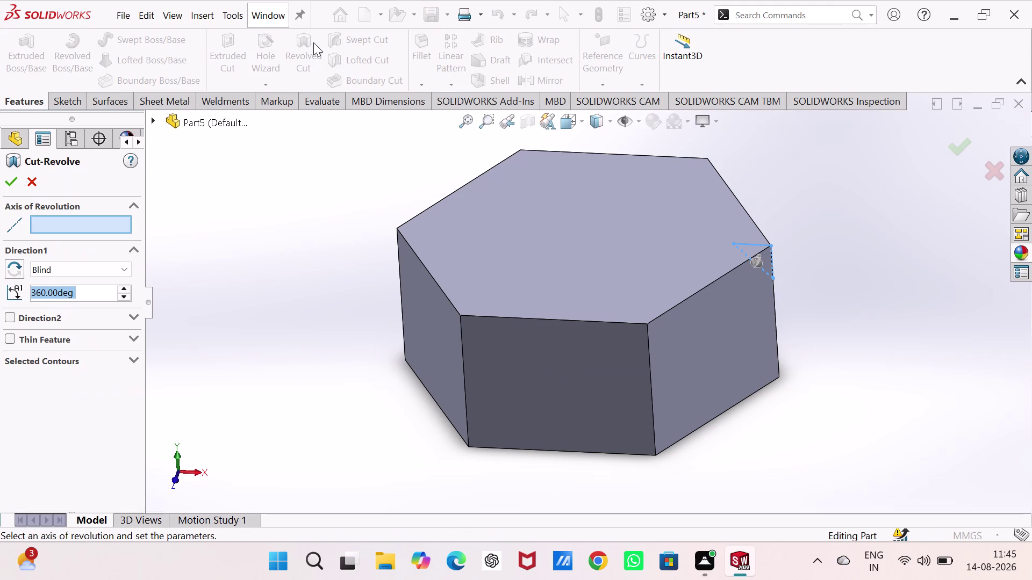
Cancel the revolved cut that lacks an axis and select Sketch7 in the feature tree.
click(10, 224)
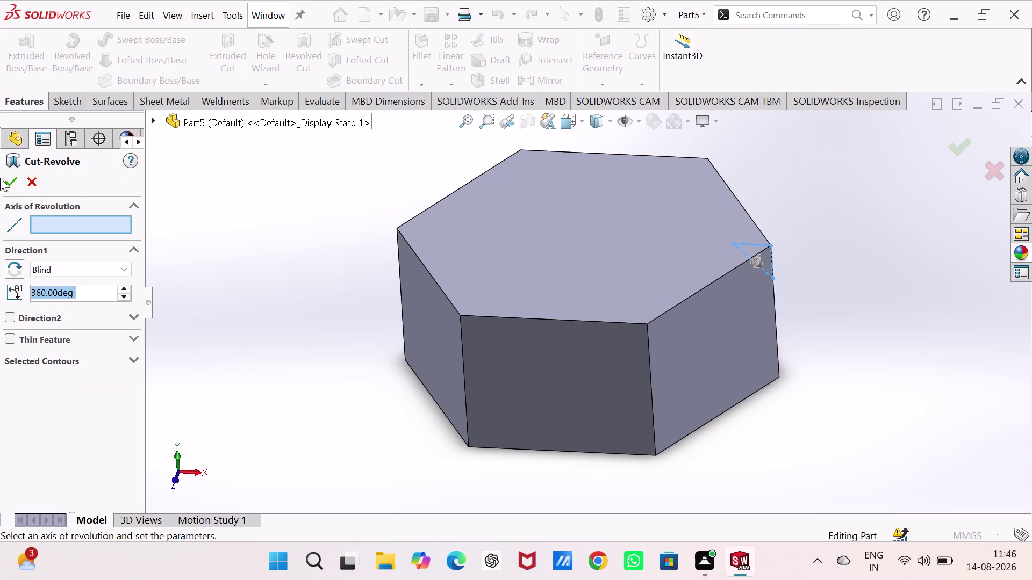
click(37, 178)
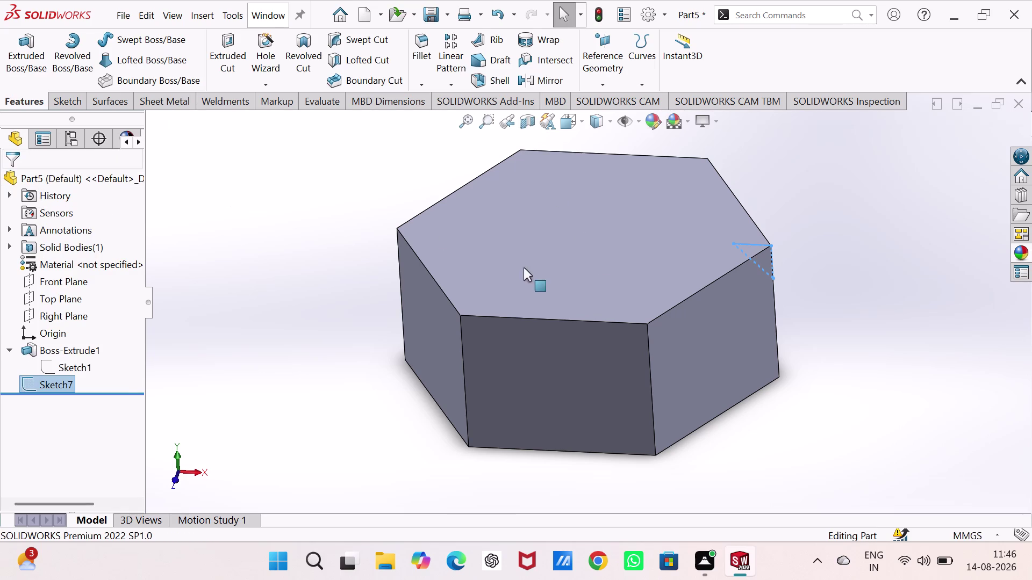
double_click(60, 385)
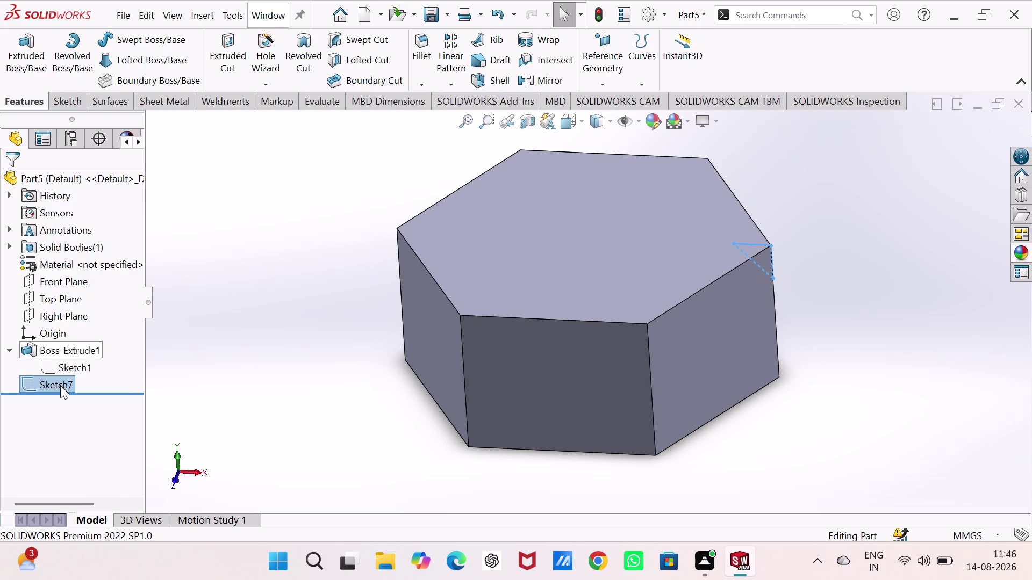
click(60, 385)
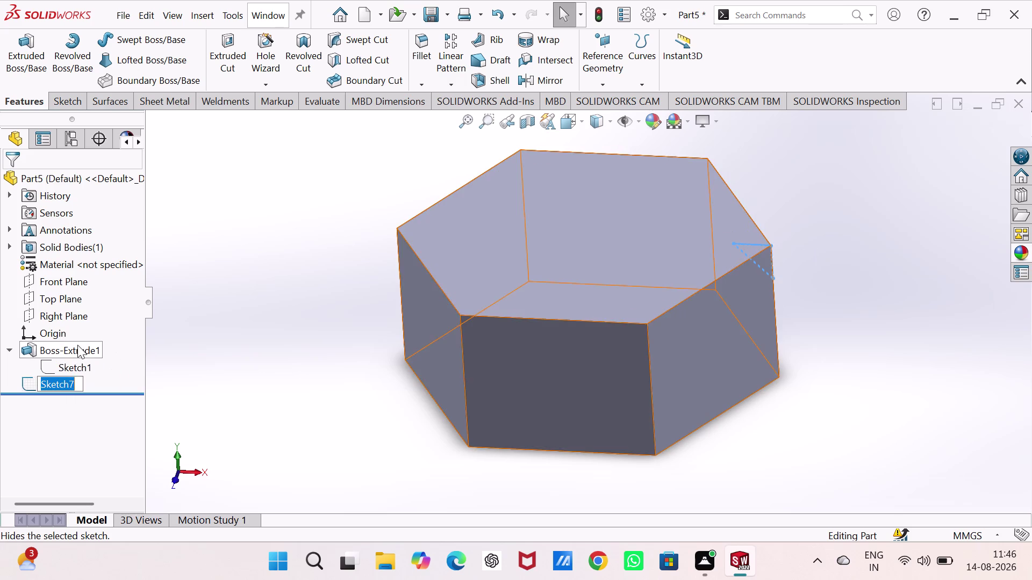
Reopen Sketch7's 1 × 1 mm corner triangle with Edit Sketch.
drag(46, 467, 45, 449)
click(60, 383)
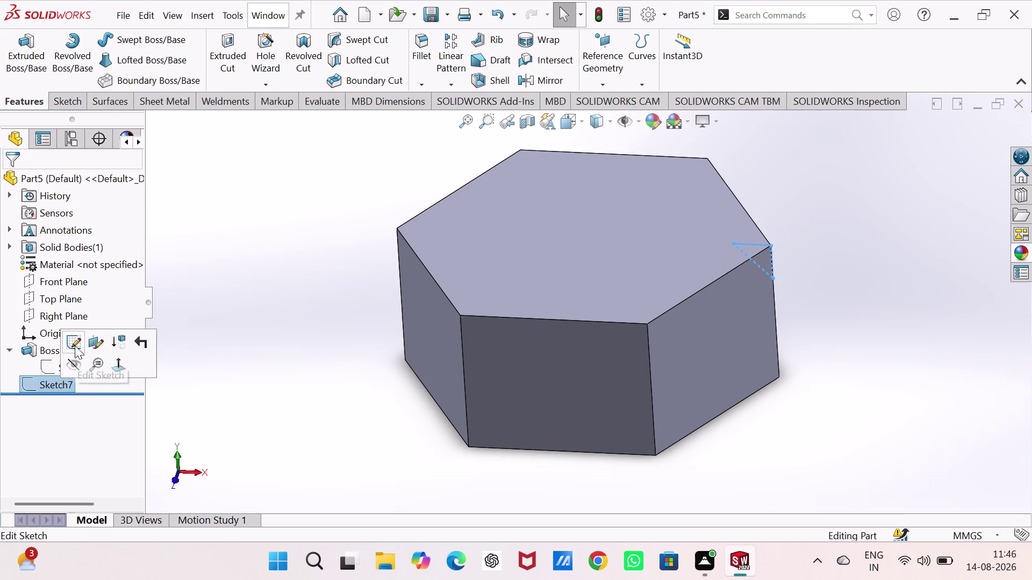
click(75, 342)
click(257, 371)
drag(256, 370, 246, 370)
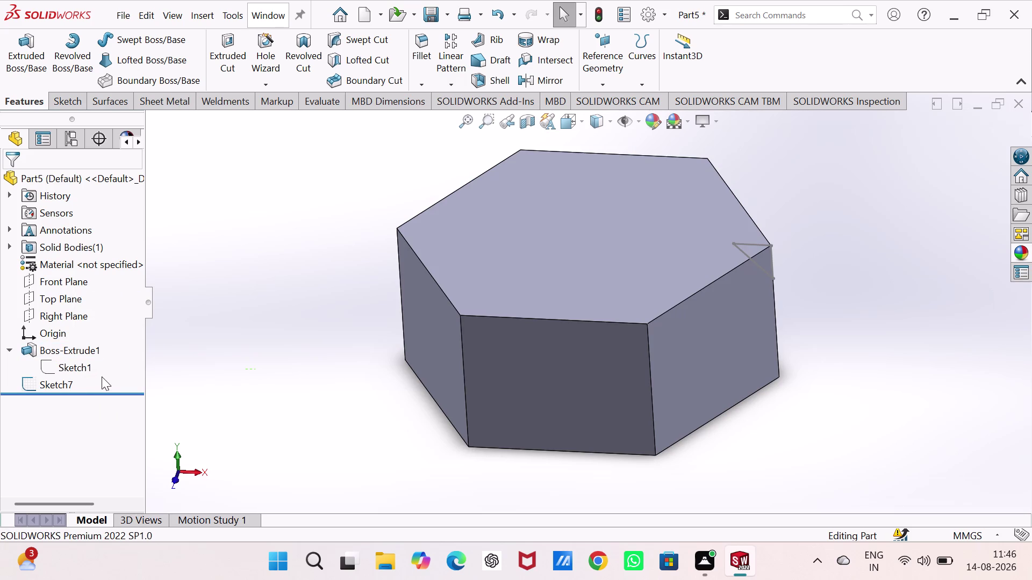
click(66, 386)
click(82, 348)
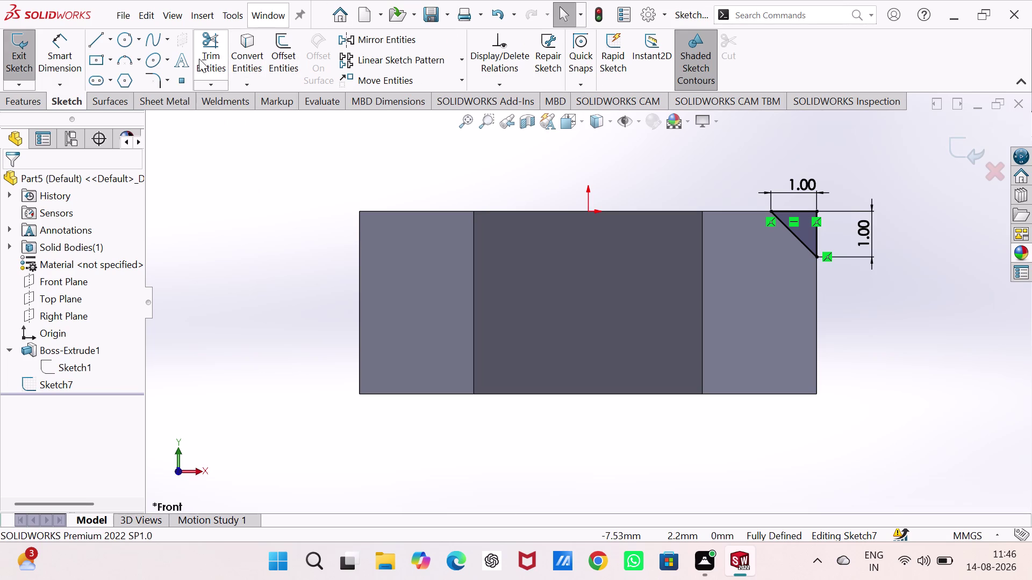
Draw a vertical centerline from the origin up to the prism's top edge in Sketch7.
click(112, 37)
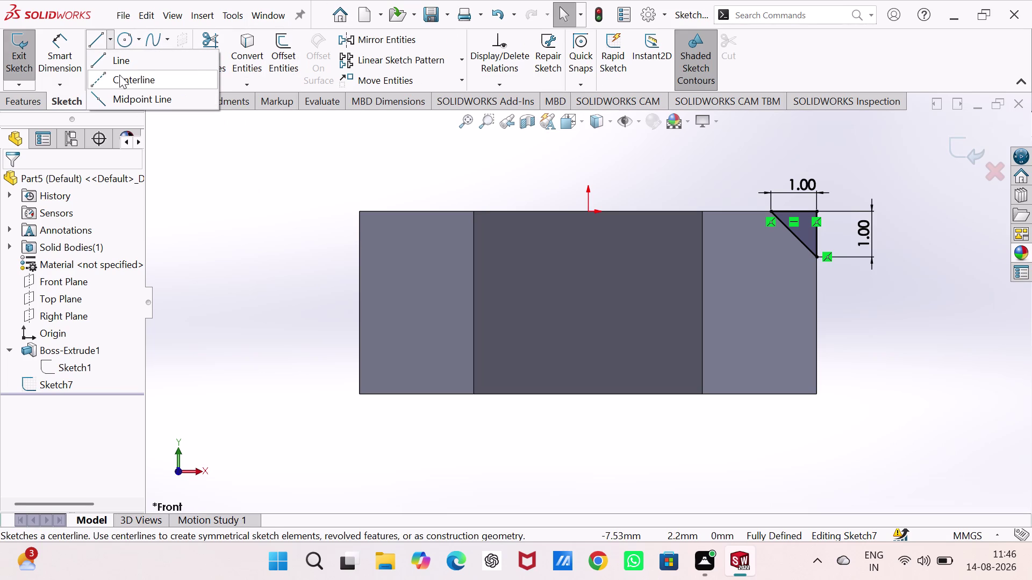
click(119, 75)
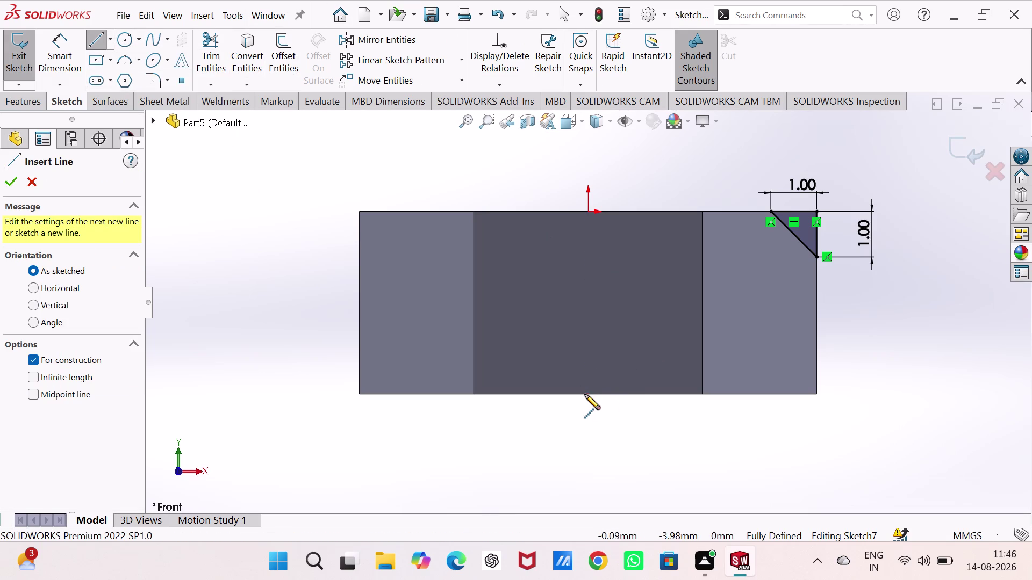
drag(587, 395, 587, 382)
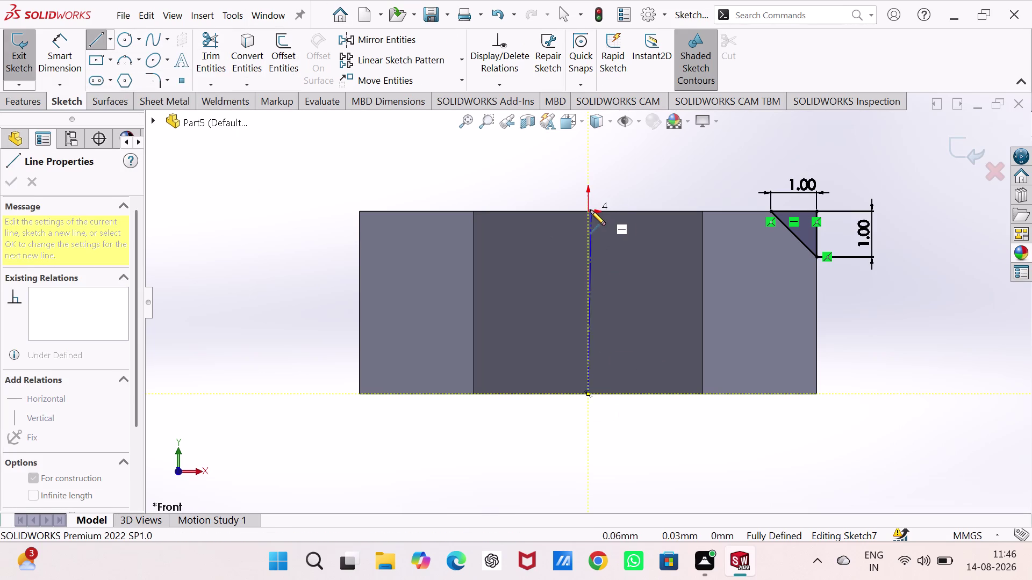
click(587, 210)
right_click(606, 157)
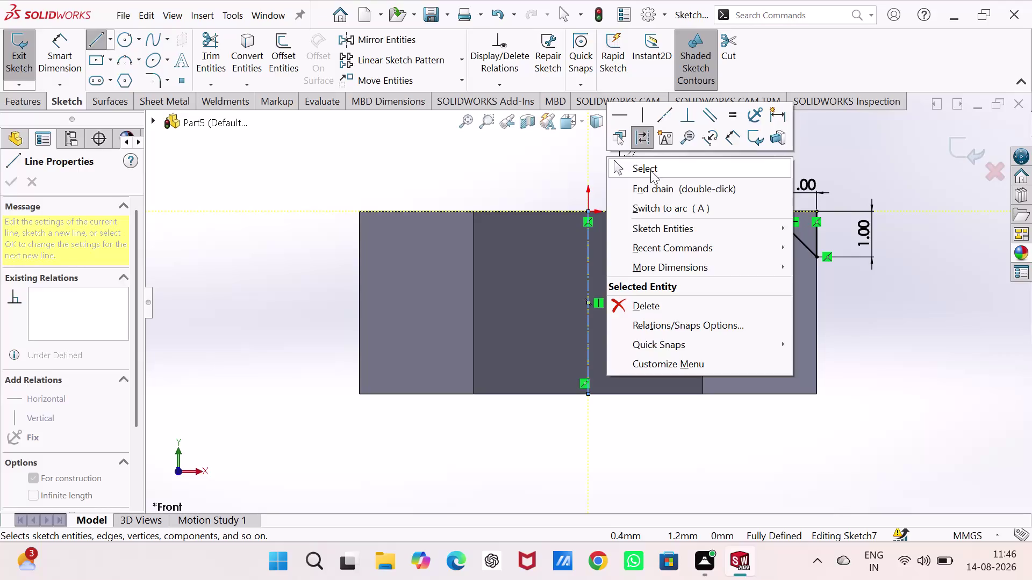
click(651, 169)
Exit Sketch7 and orbit the prism to an angled 3D view.
click(952, 151)
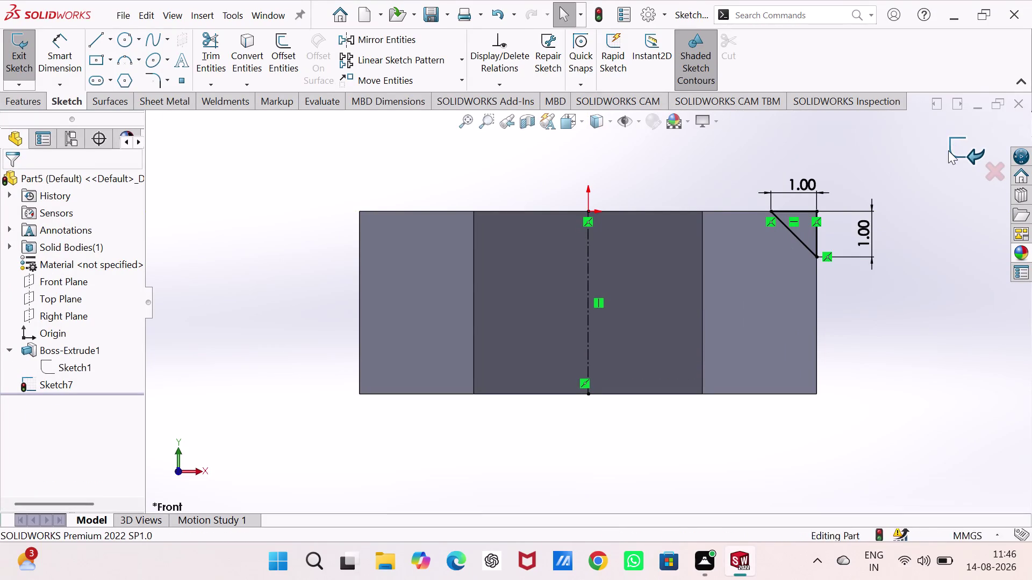
middle_drag(738, 137, 742, 226)
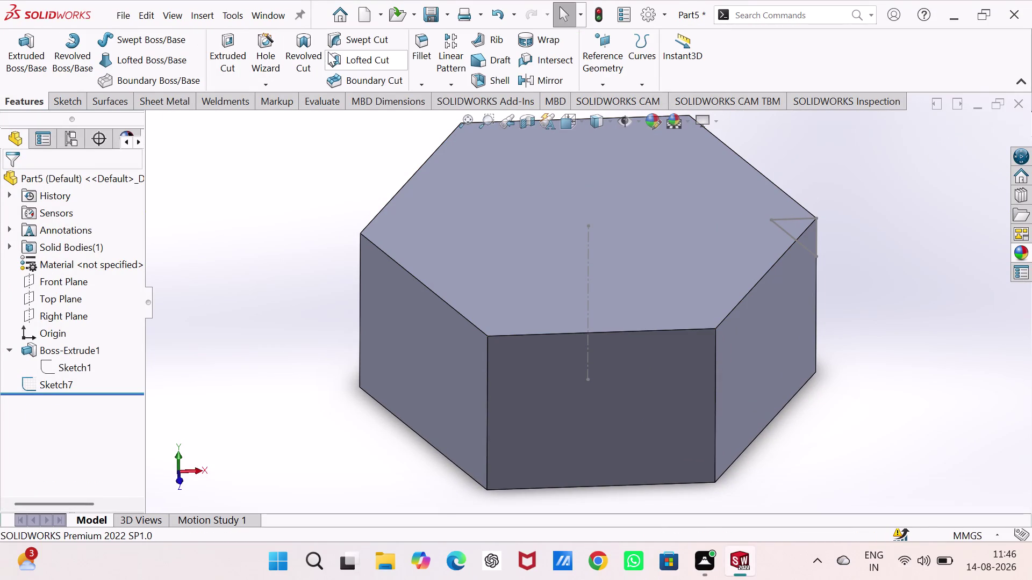
click(313, 42)
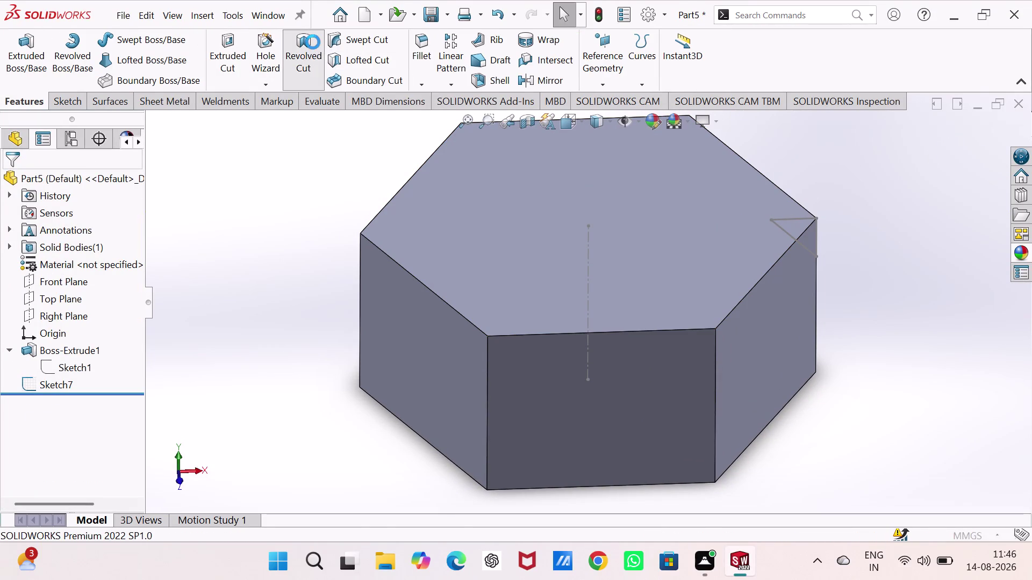
Revolve-cut Sketch7's triangle 360° around centerline Line6, creating Cut-Revolve3.
click(587, 249)
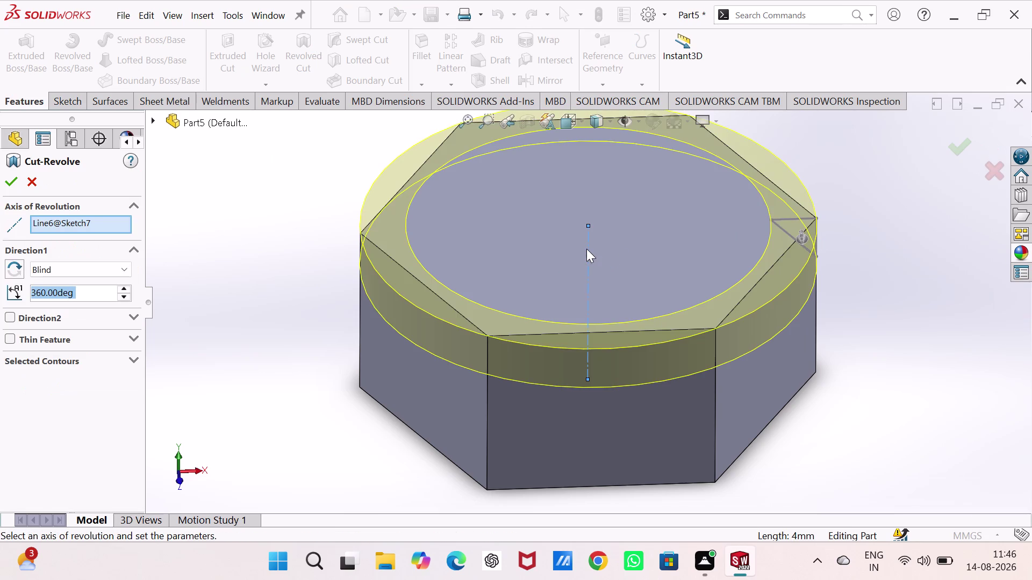
click(8, 179)
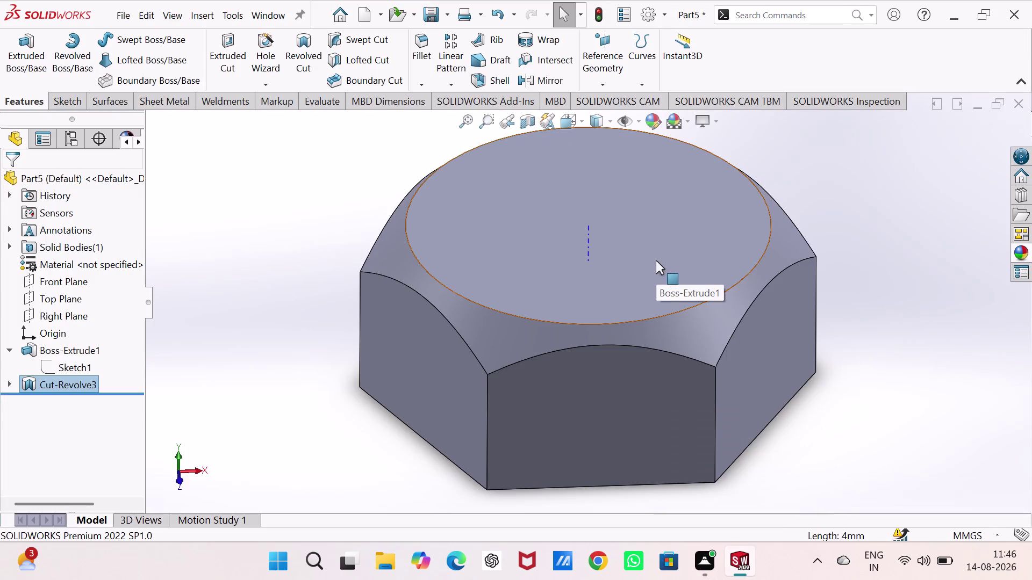
click(115, 264)
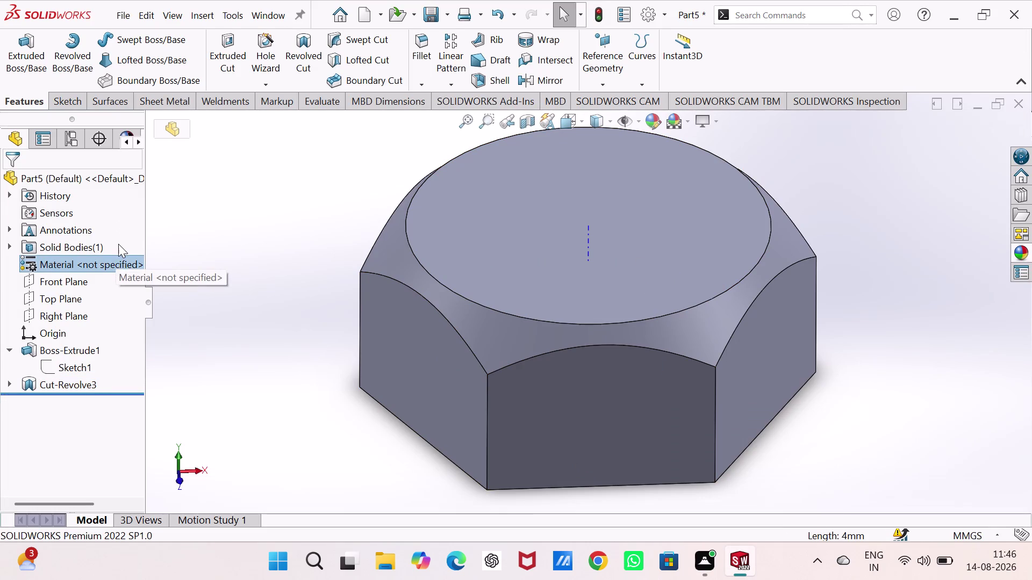
Apply A286 Iron Base Superalloy from the Steel library to the part, then close the Material dialog.
right_click(129, 257)
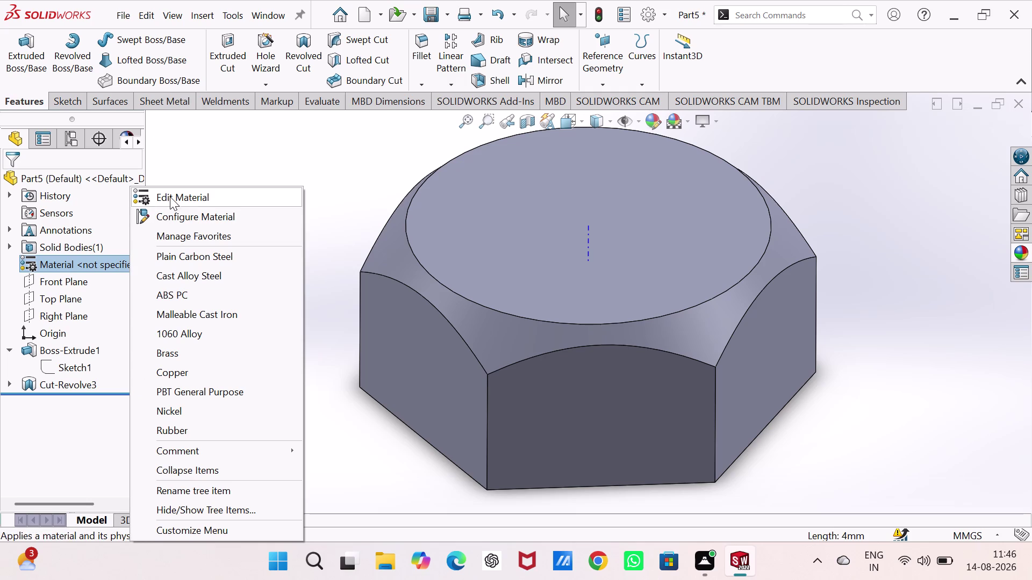
click(170, 197)
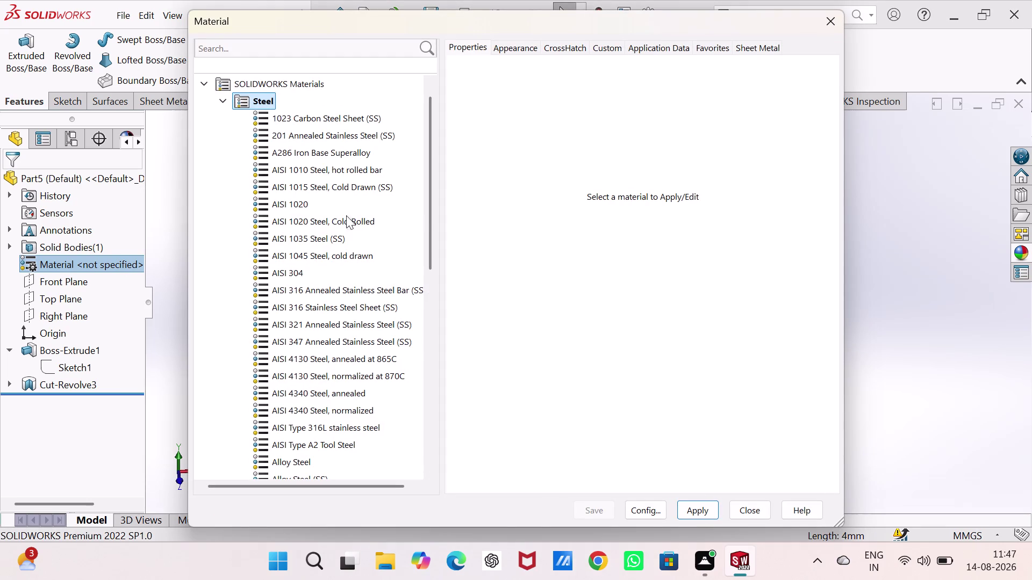
click(346, 150)
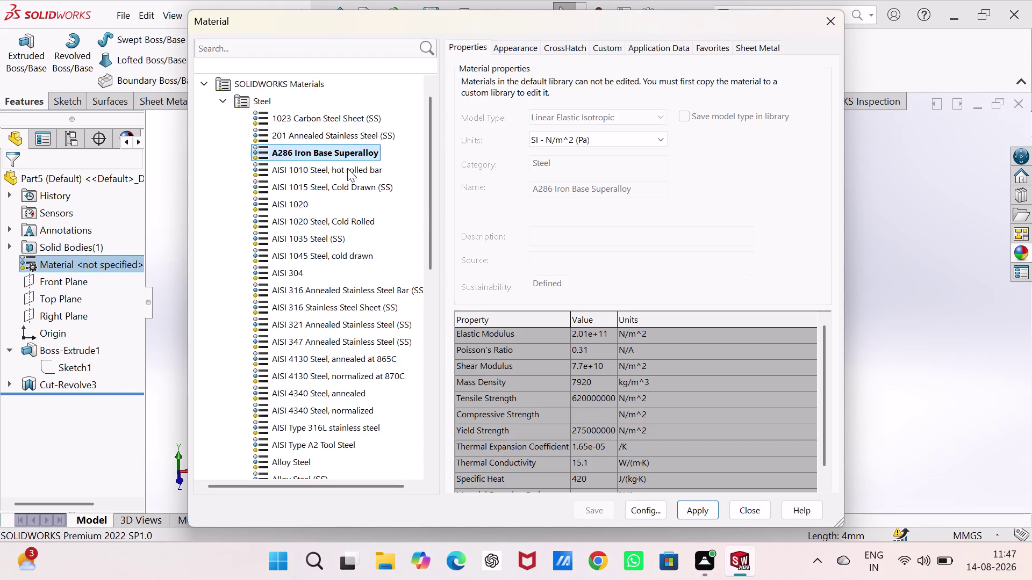
click(704, 507)
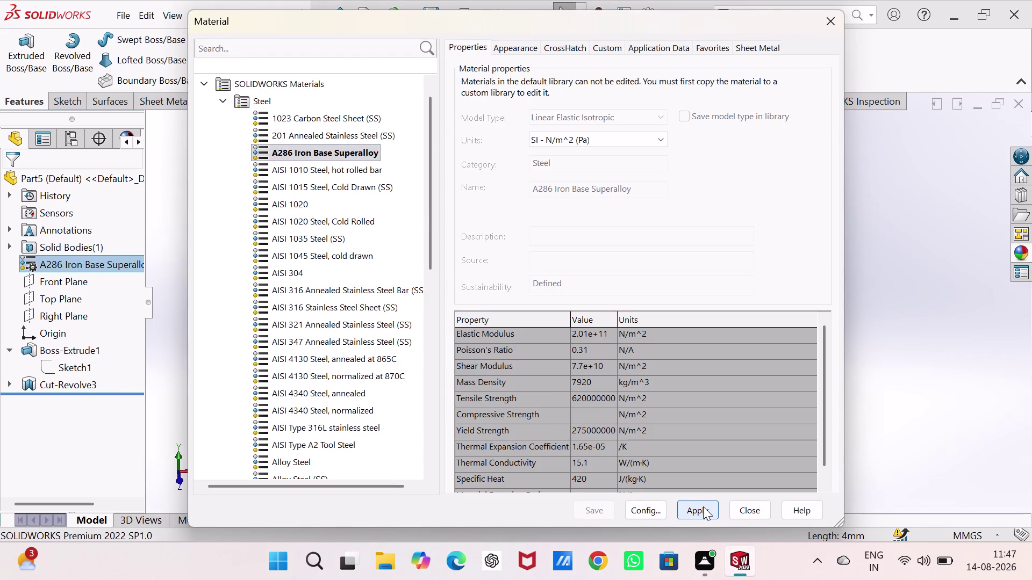
click(698, 507)
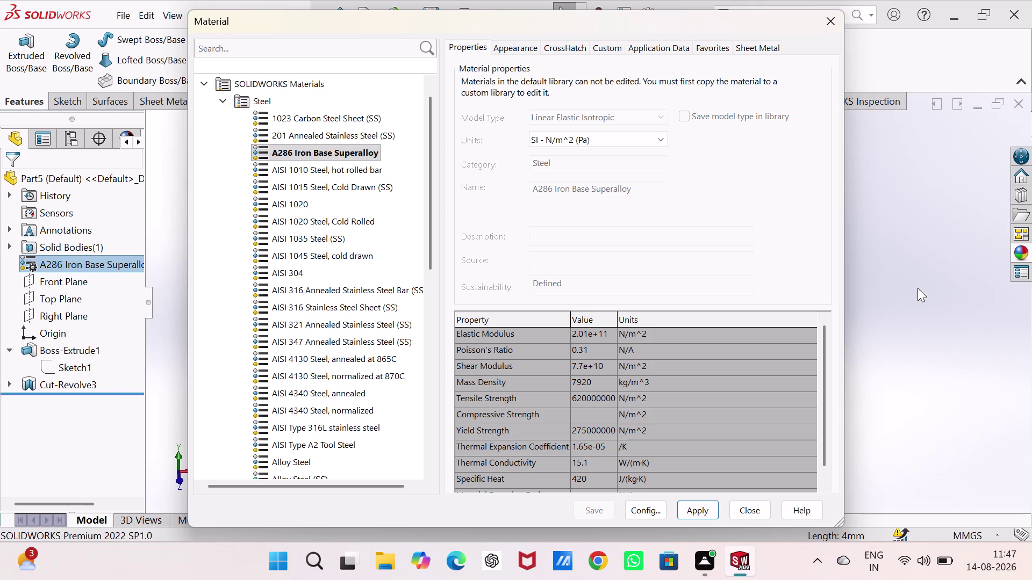
click(917, 288)
click(911, 289)
click(693, 510)
click(743, 510)
click(857, 351)
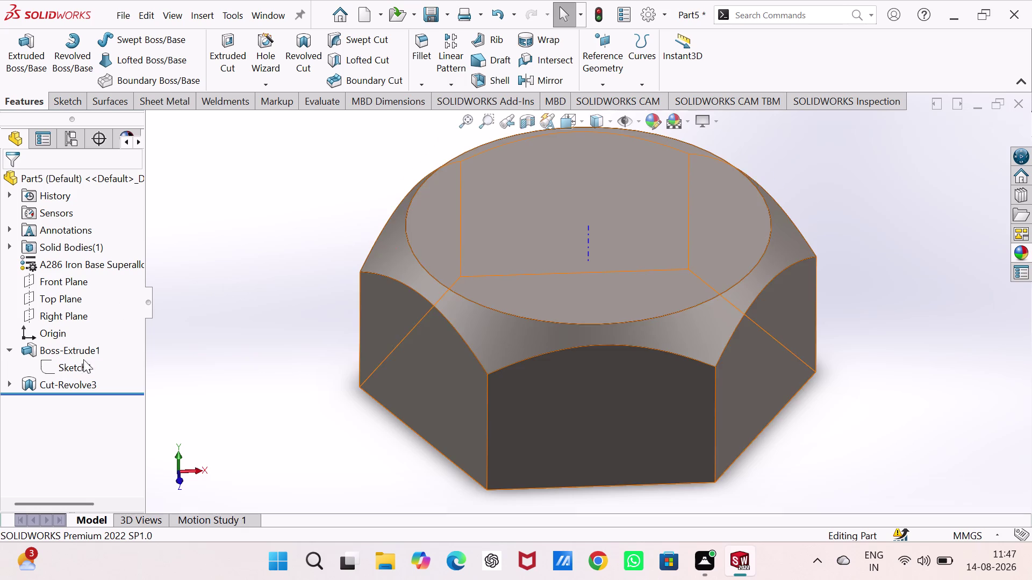
scroll(up, 3)
click(333, 285)
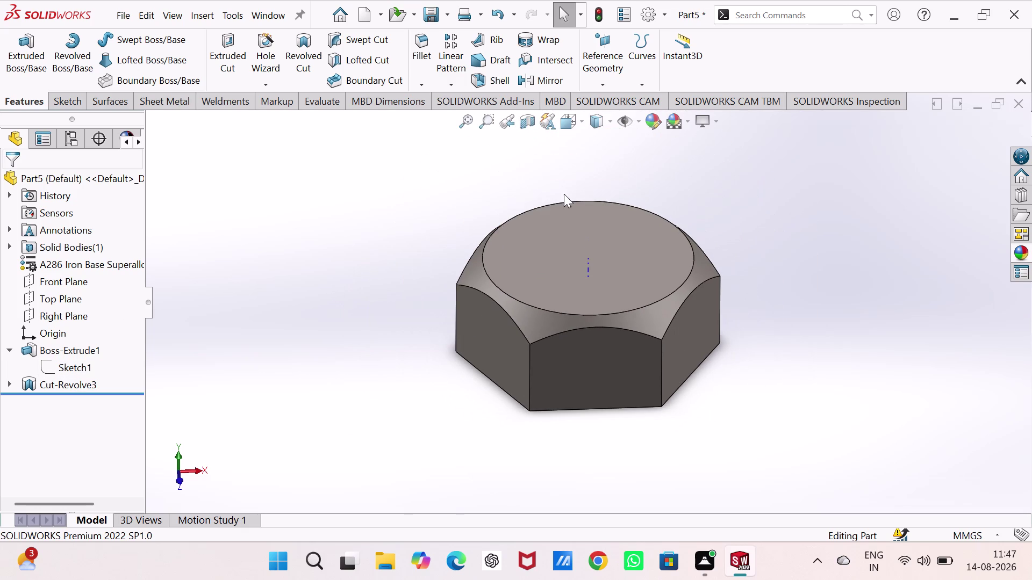
click(639, 124)
click(645, 160)
click(405, 217)
key(ctrl+s)
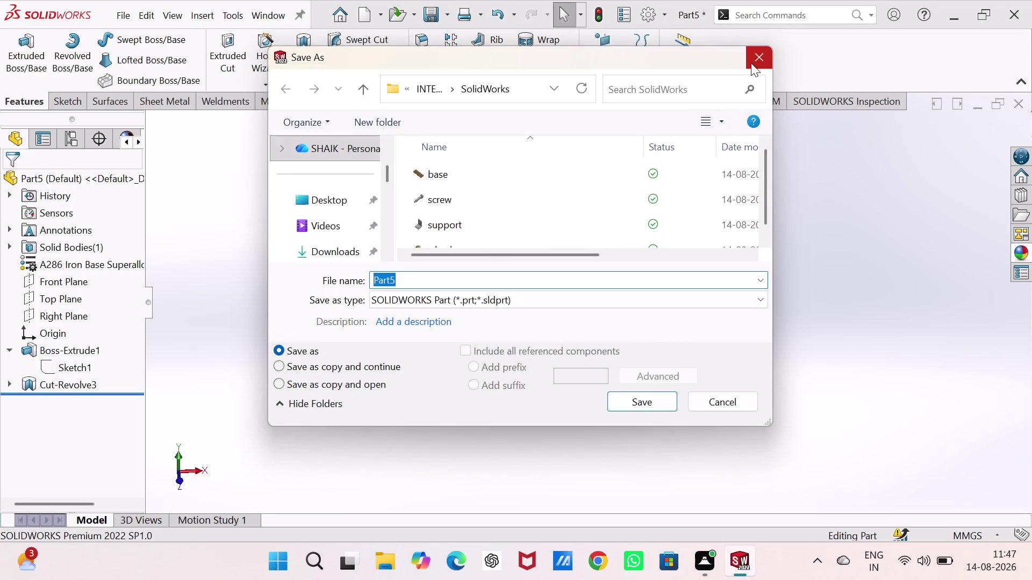
click(751, 62)
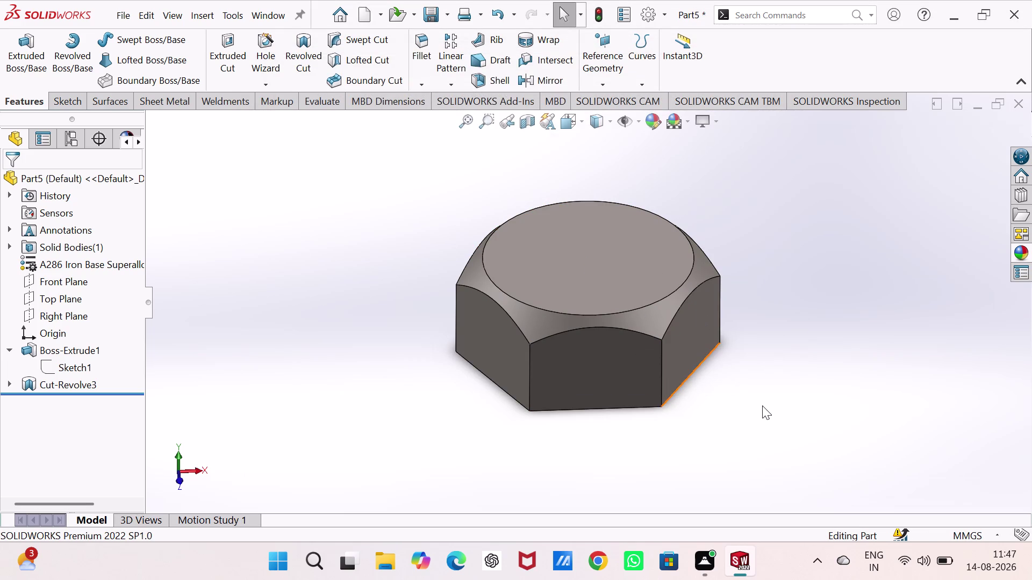
Start a sketch on the nut's bottom face and draw a circle centred at the origin.
middle_drag(762, 405, 687, 219)
click(615, 304)
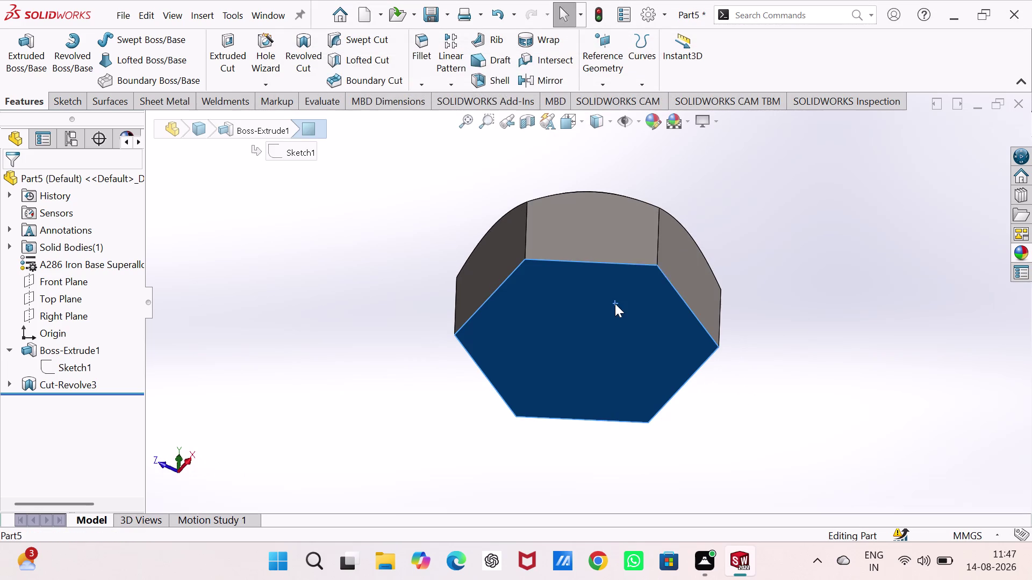
click(671, 267)
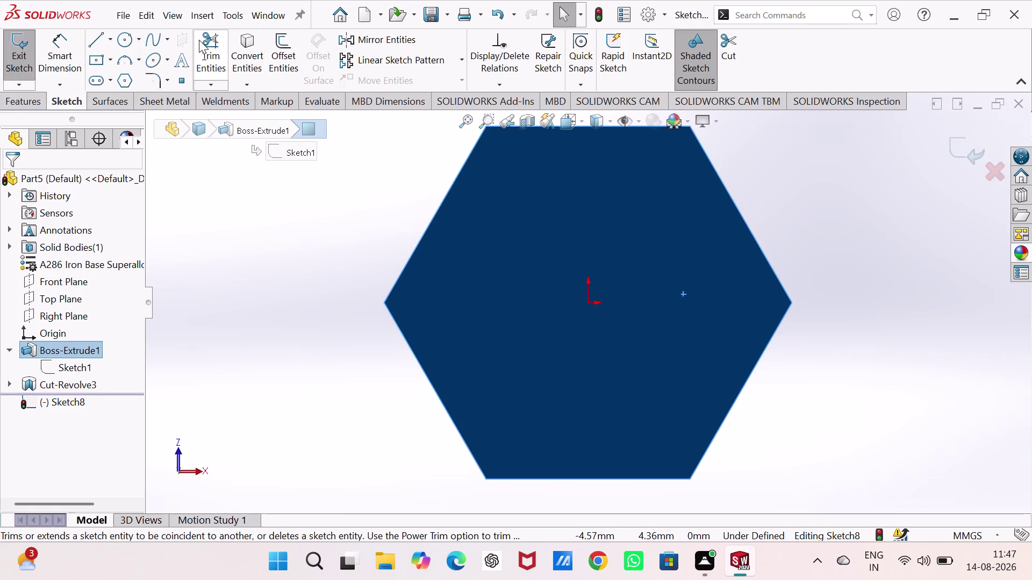
click(122, 32)
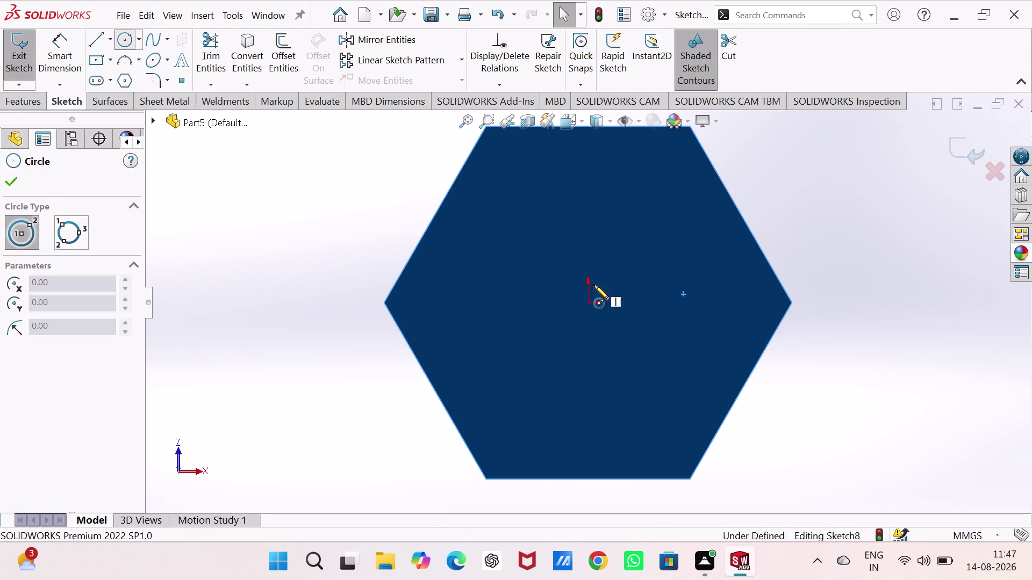
click(588, 304)
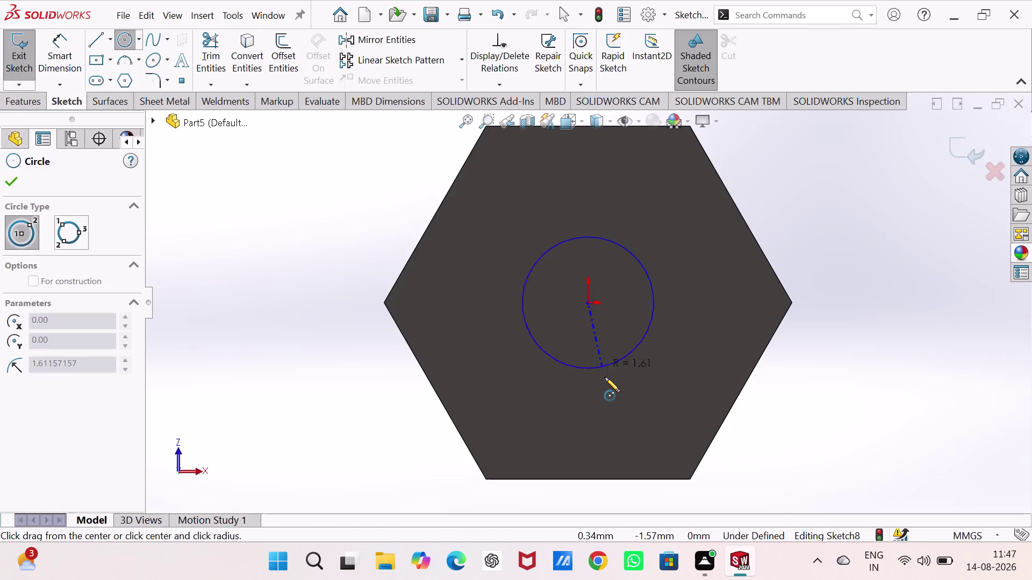
drag(604, 377, 604, 371)
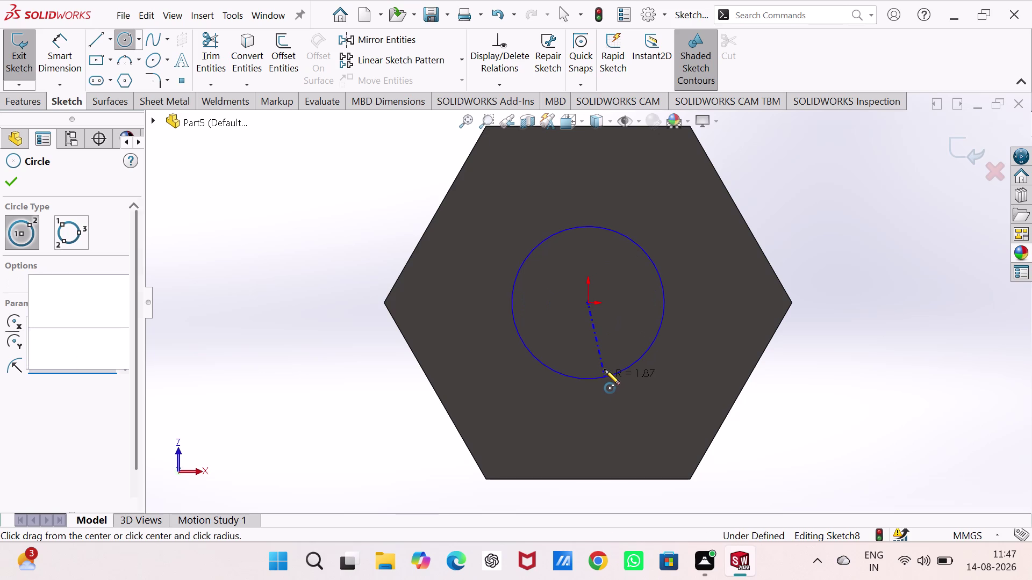
Dimension the circle to 5 mm diameter and exit Sketch8.
right_drag(891, 427, 908, 250)
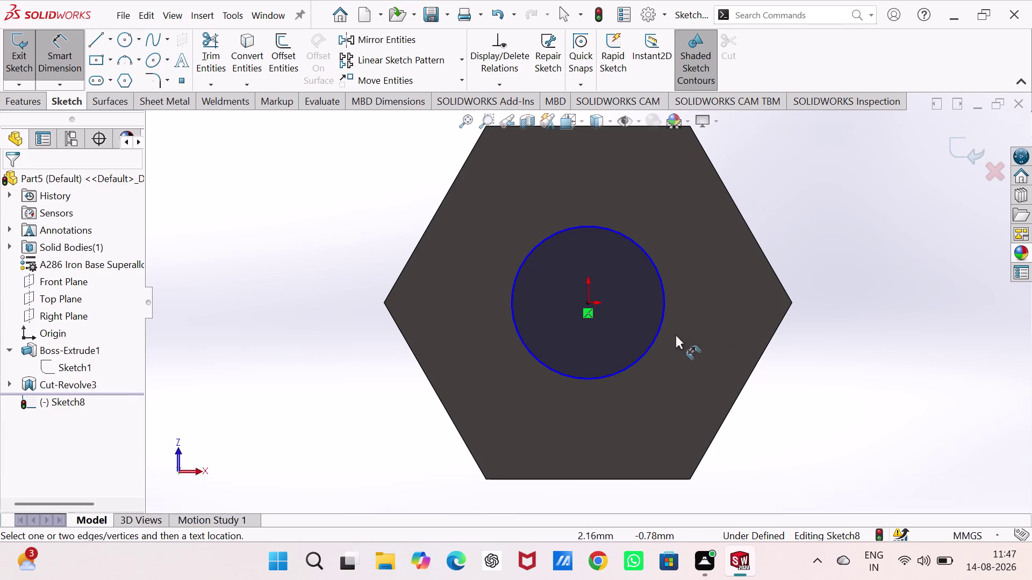
click(665, 302)
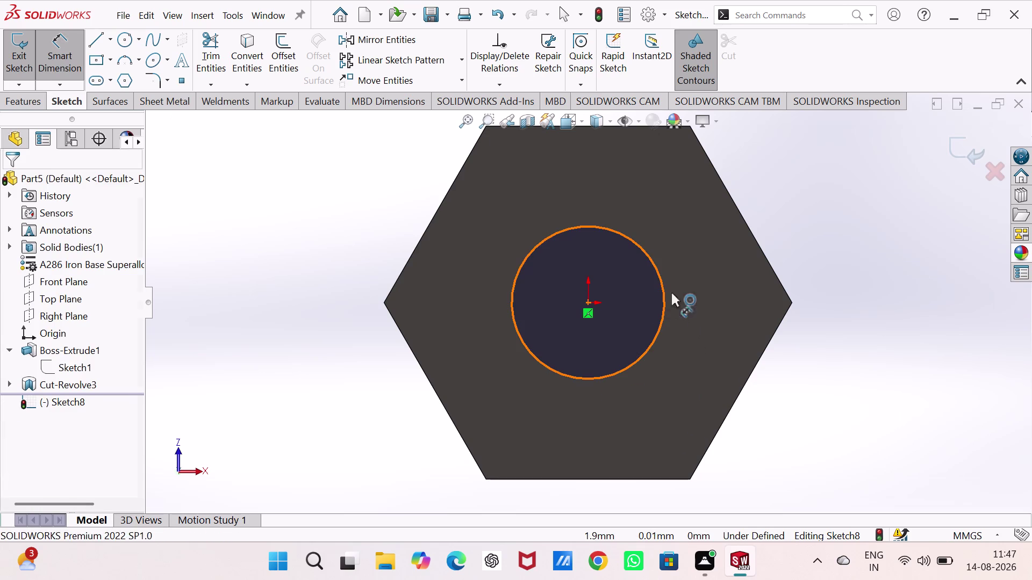
click(819, 189)
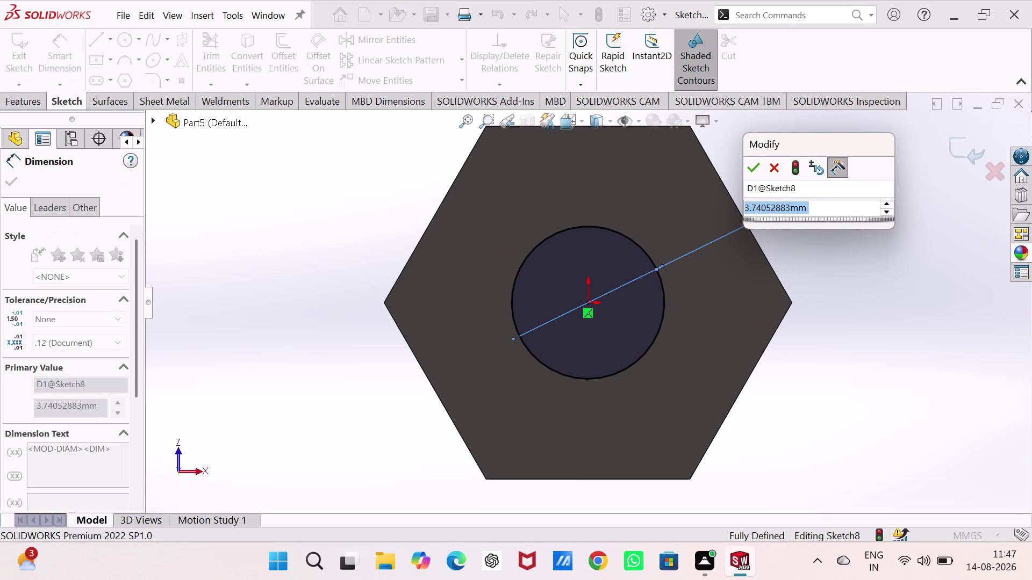
key(5)
key(Return)
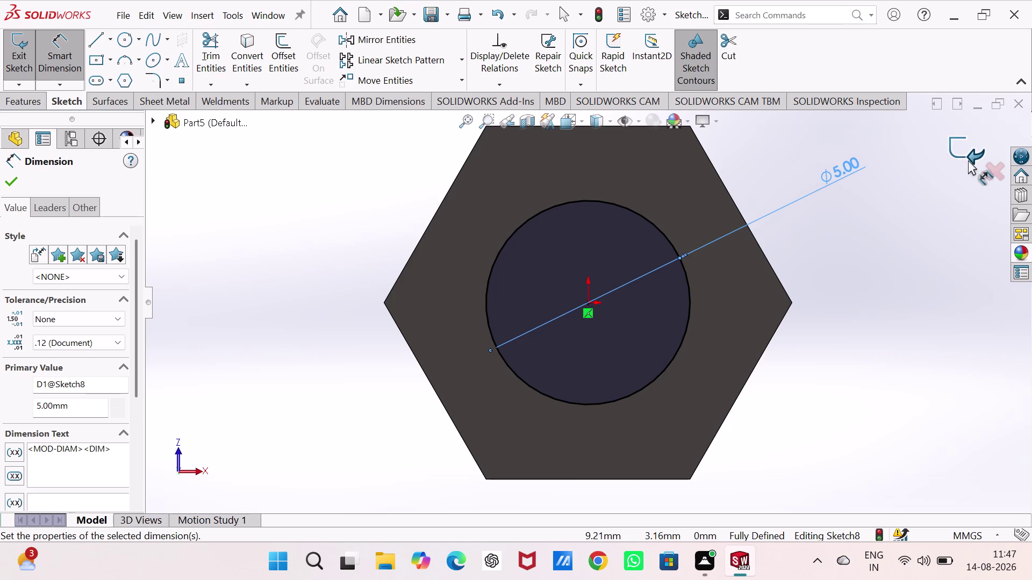
click(967, 157)
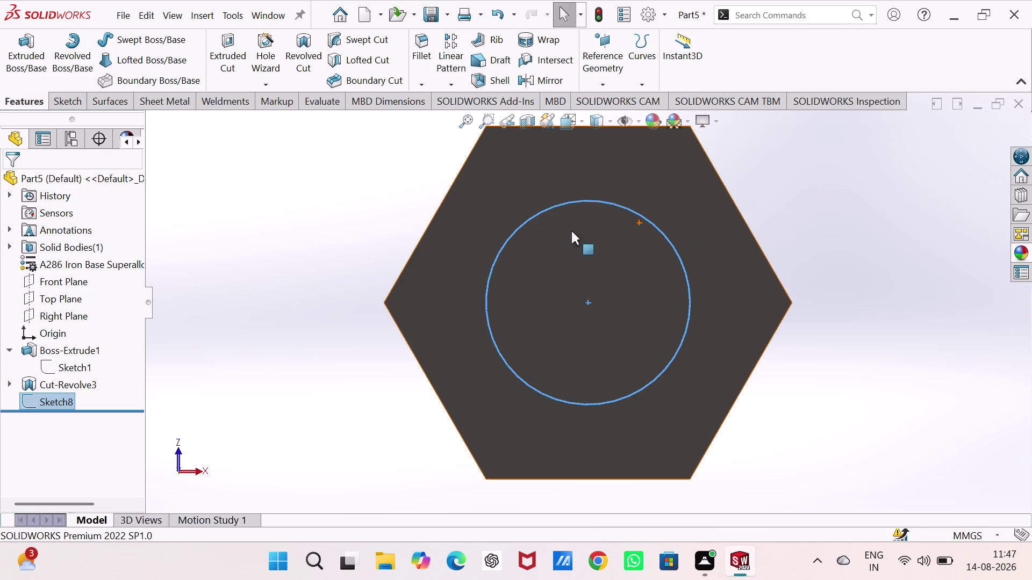
Extrude Sketch8's circle 9 mm into the Boss-Extrude2 shaft and orbit to inspect it.
middle_drag(570, 231, 511, 429)
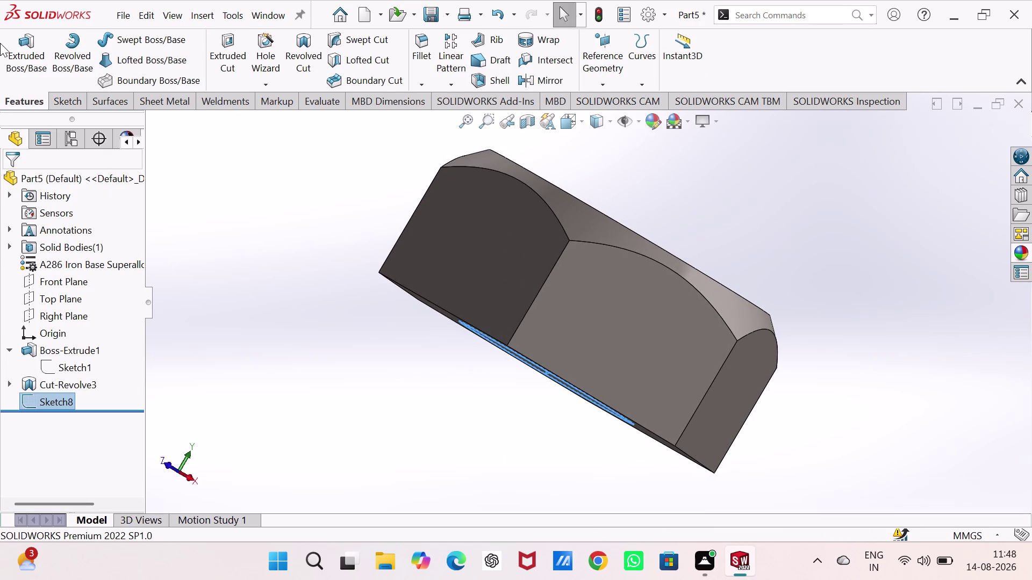
click(15, 39)
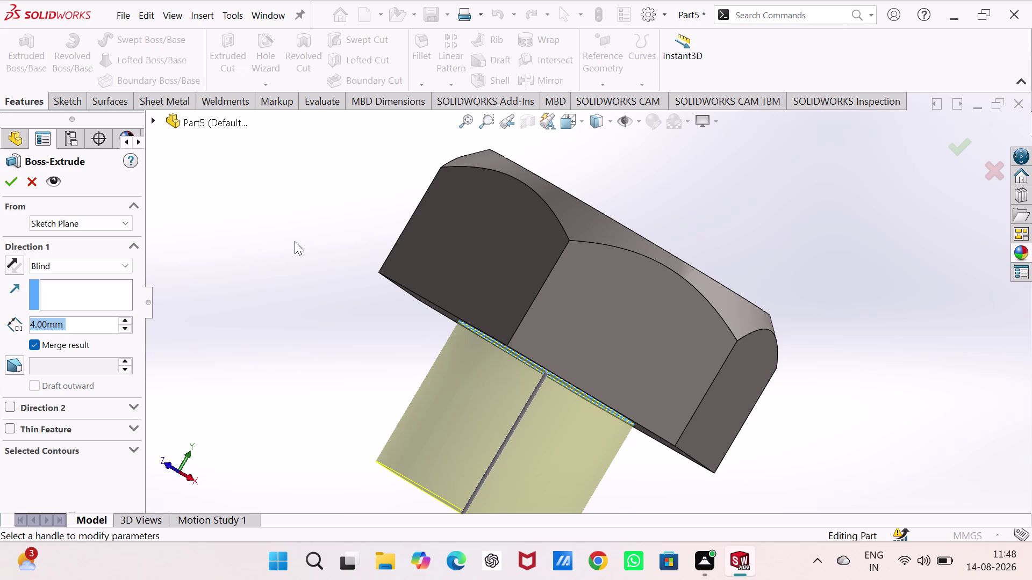
key(9)
key(Return)
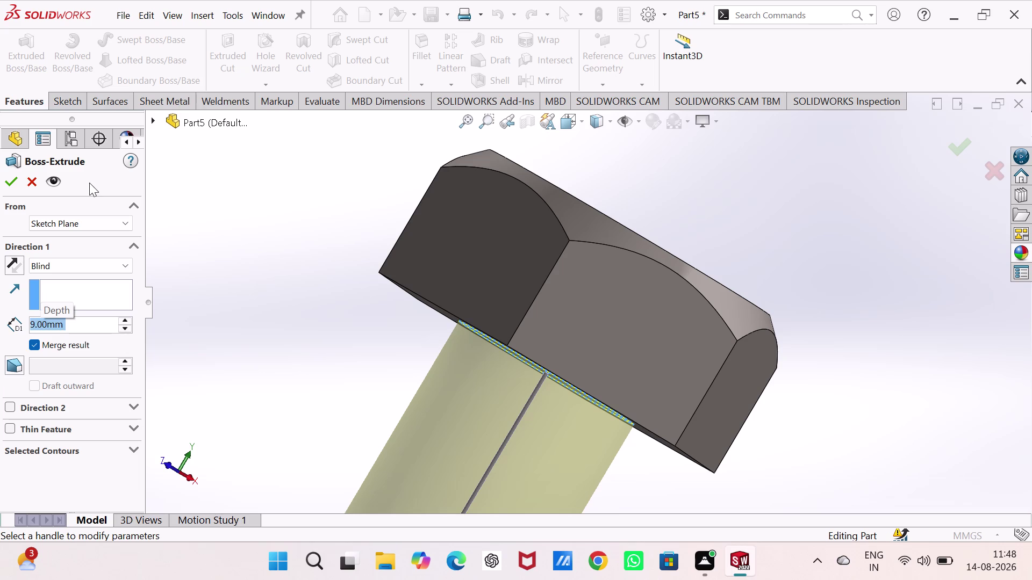
click(8, 182)
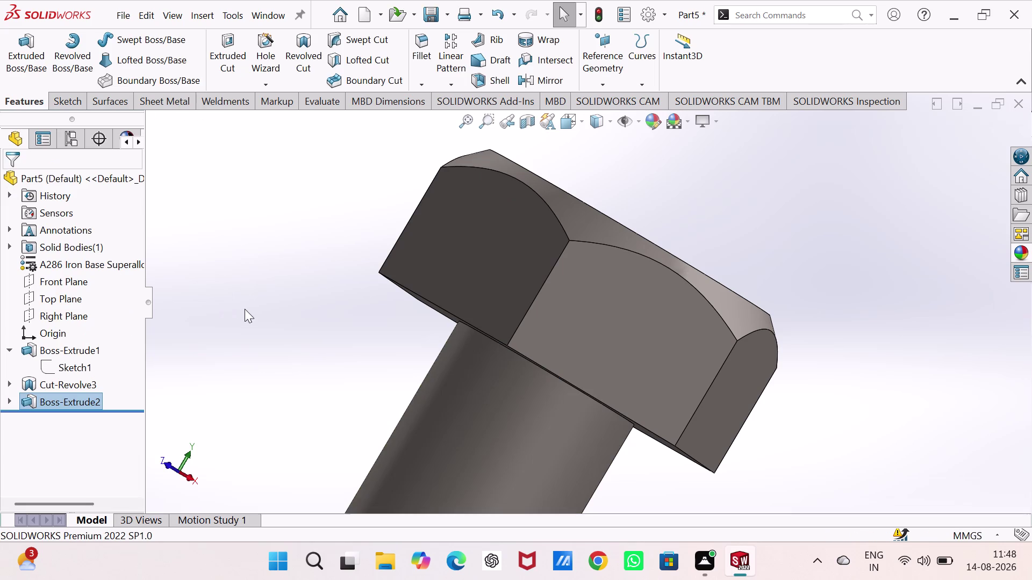
middle_drag(246, 303, 545, 325)
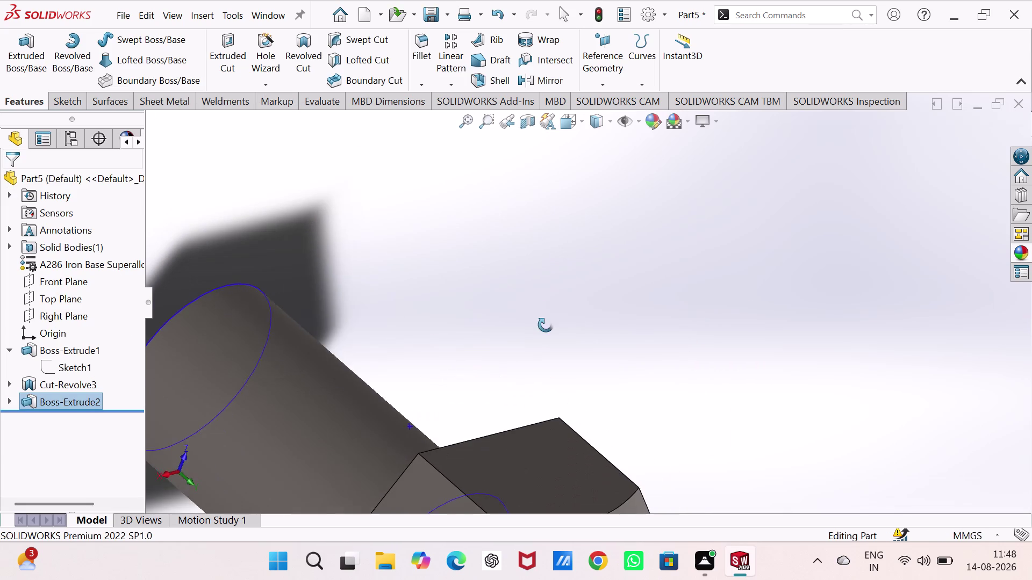
middle_drag(545, 325, 542, 326)
Save the part as 'bolt'.
key(ctrl+s)
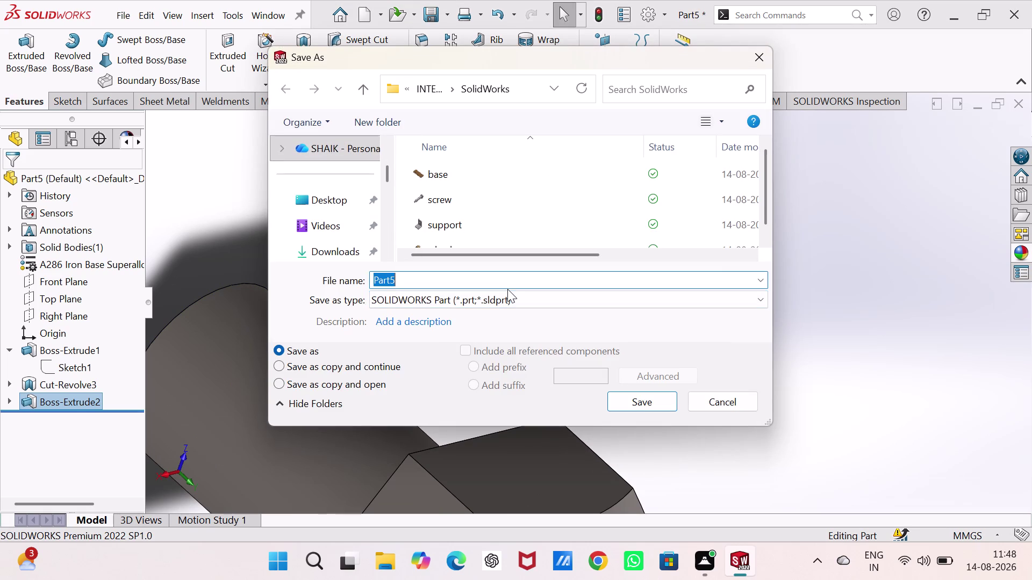
key(b)
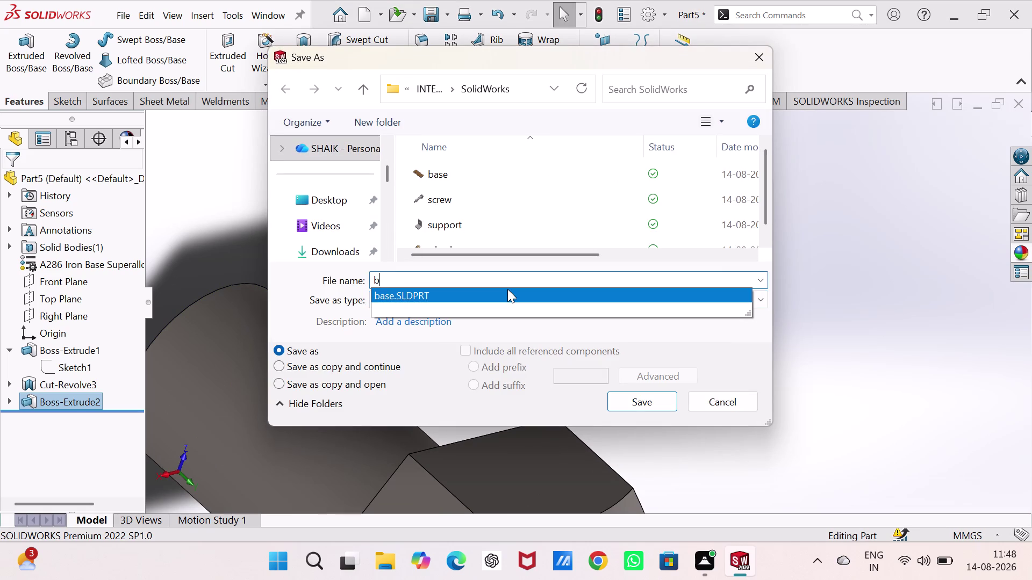
text(olt)
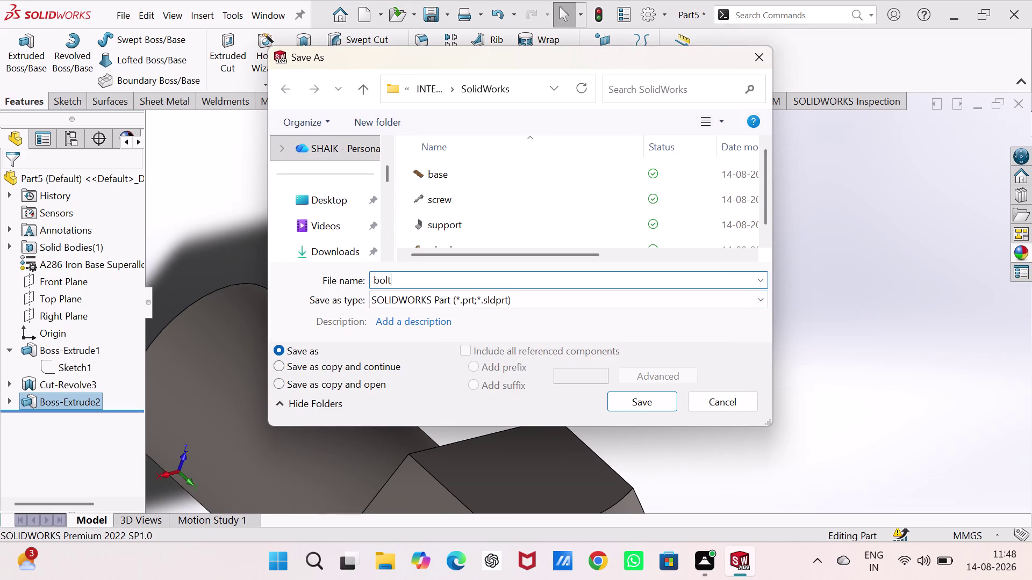
key(Return)
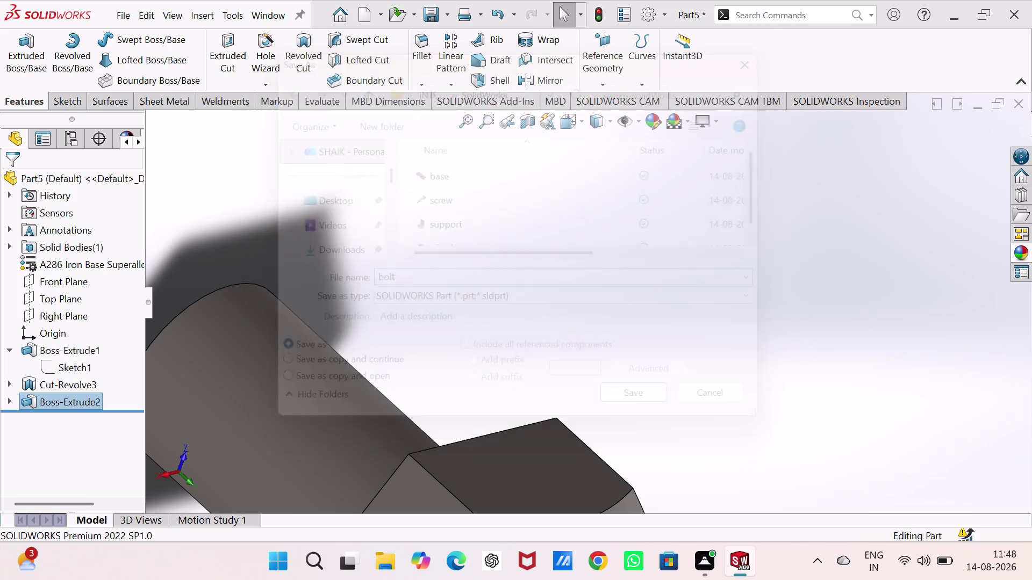
Create a new part document, Part6, and select its Top Plane.
key(ctrl+n)
key(Return)
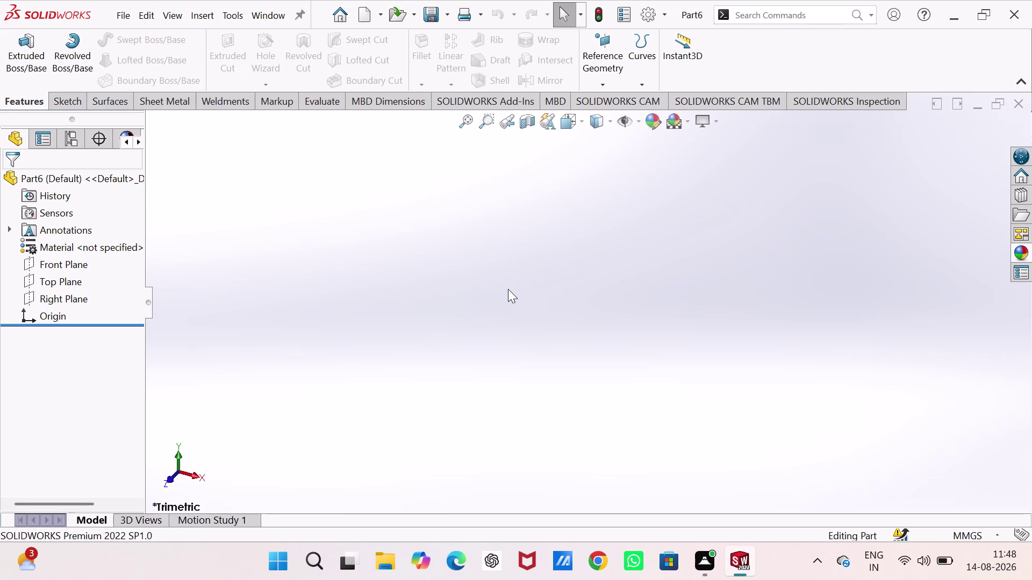
click(72, 278)
Sketch a six-sided polygon on the Top Plane centred on the origin.
click(85, 259)
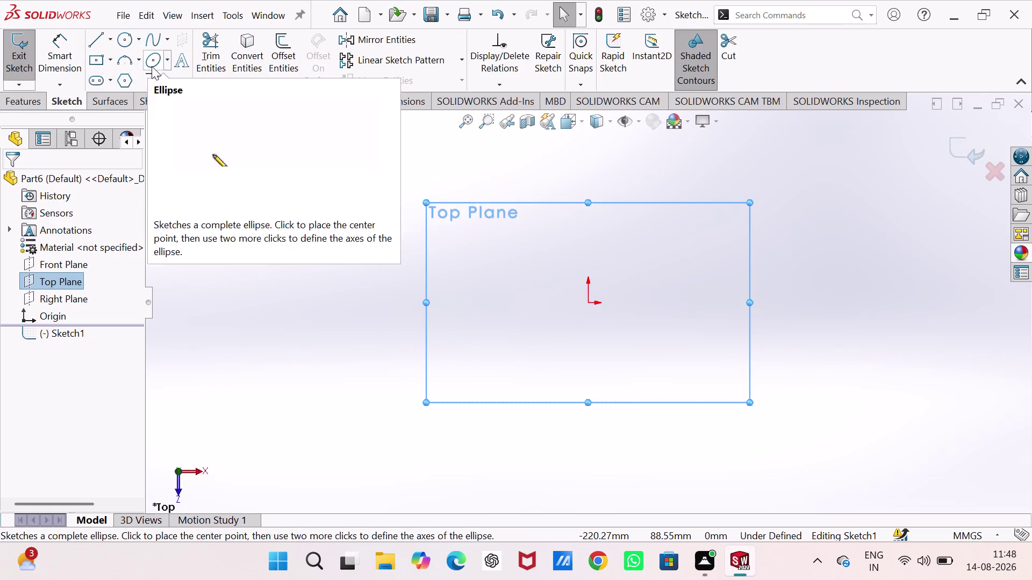
click(124, 80)
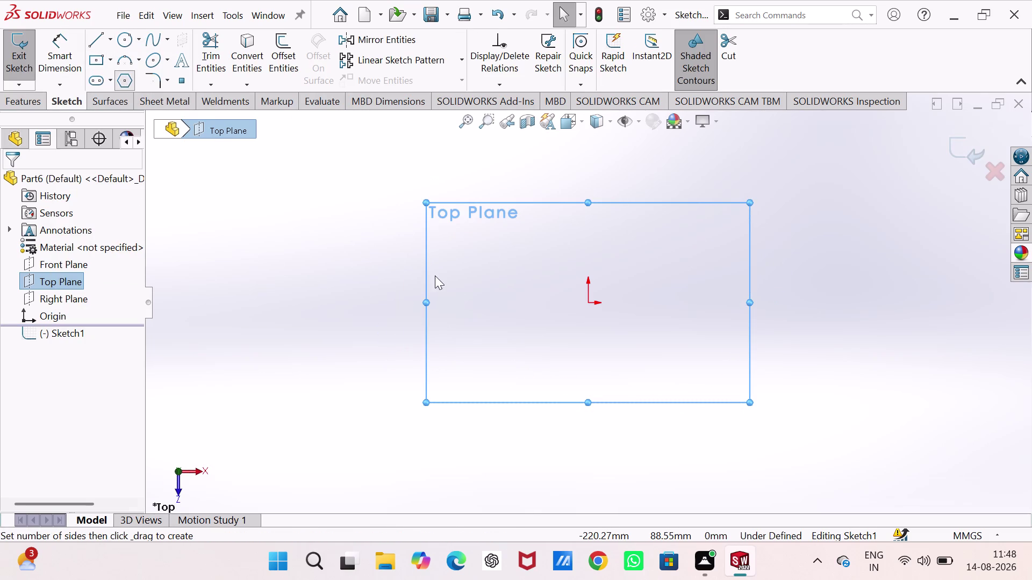
click(586, 302)
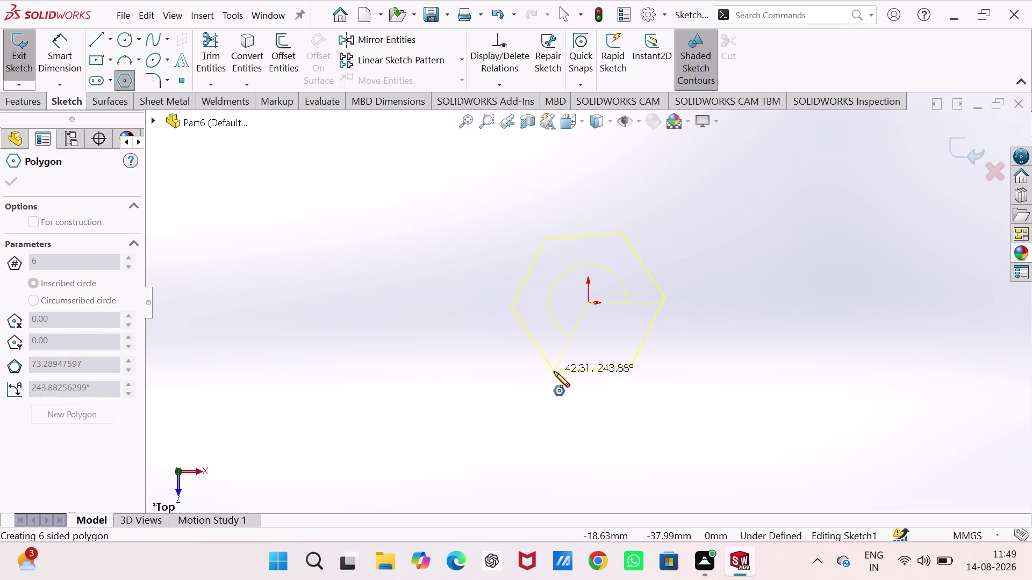
click(554, 372)
right_drag(404, 406, 337, 29)
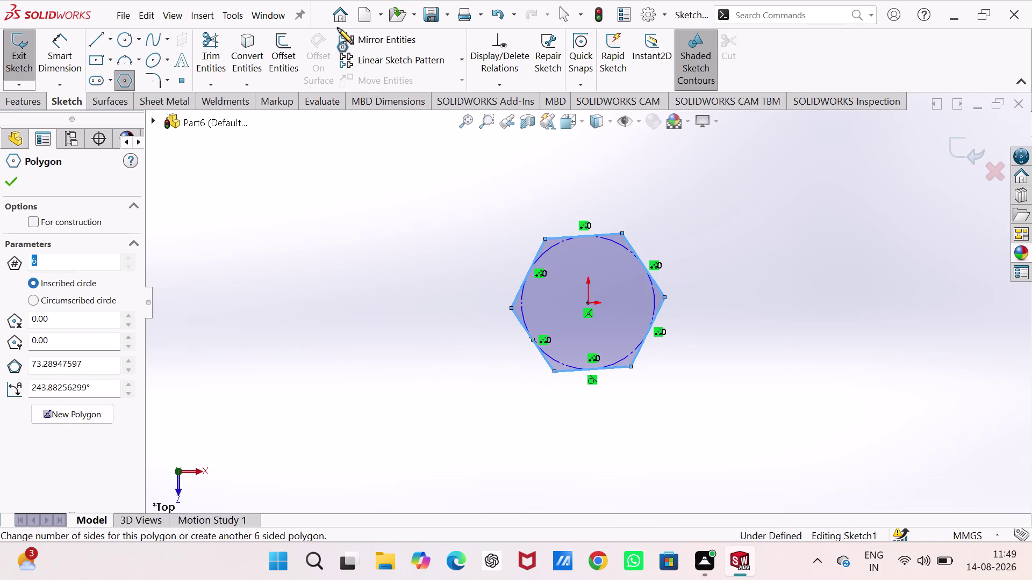
right_drag(337, 29, 338, 28)
Dimension the hexagon 10 mm across corners, make its bottom edge horizontal, and exit the sketch.
click(508, 304)
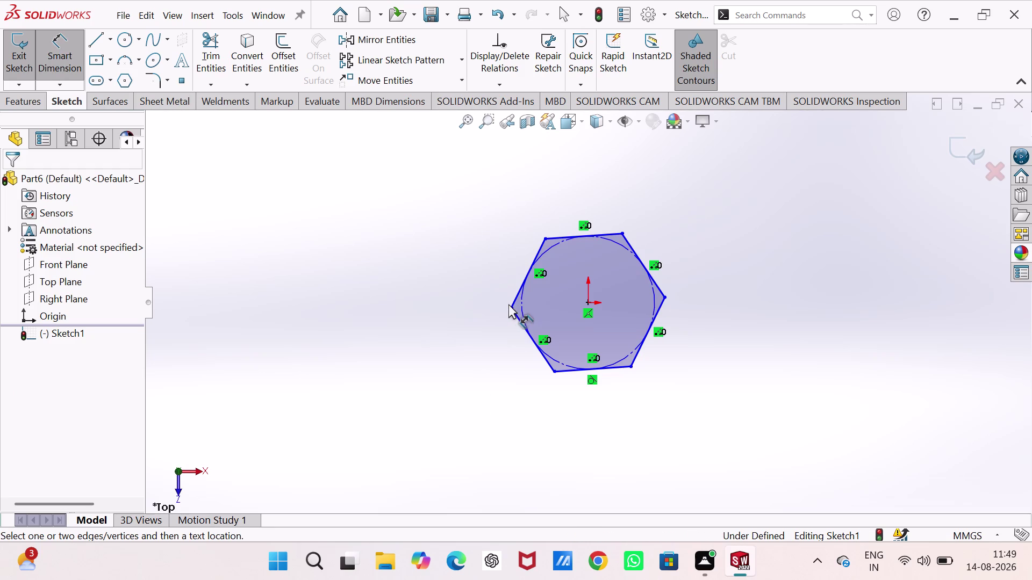
click(512, 306)
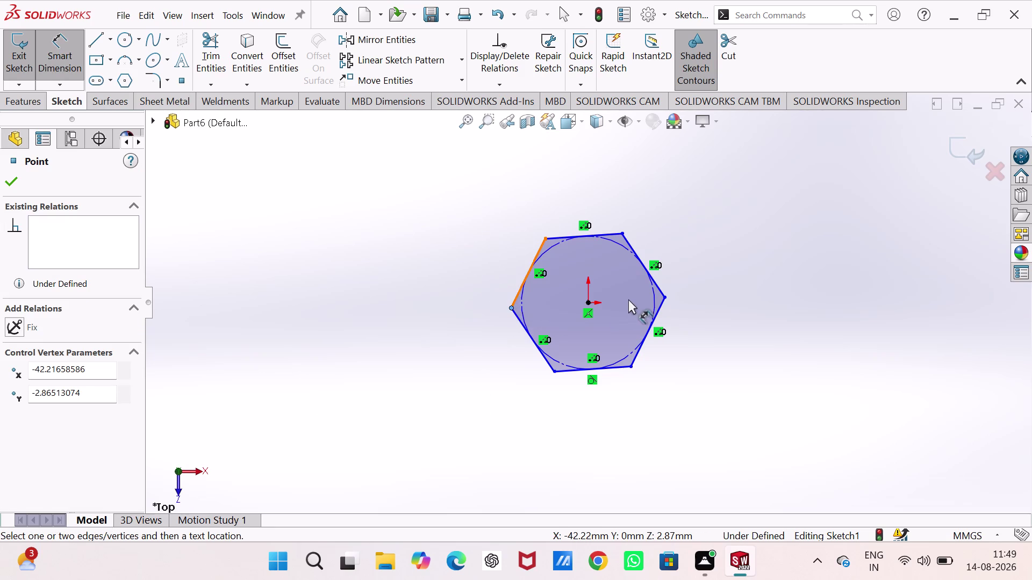
click(663, 298)
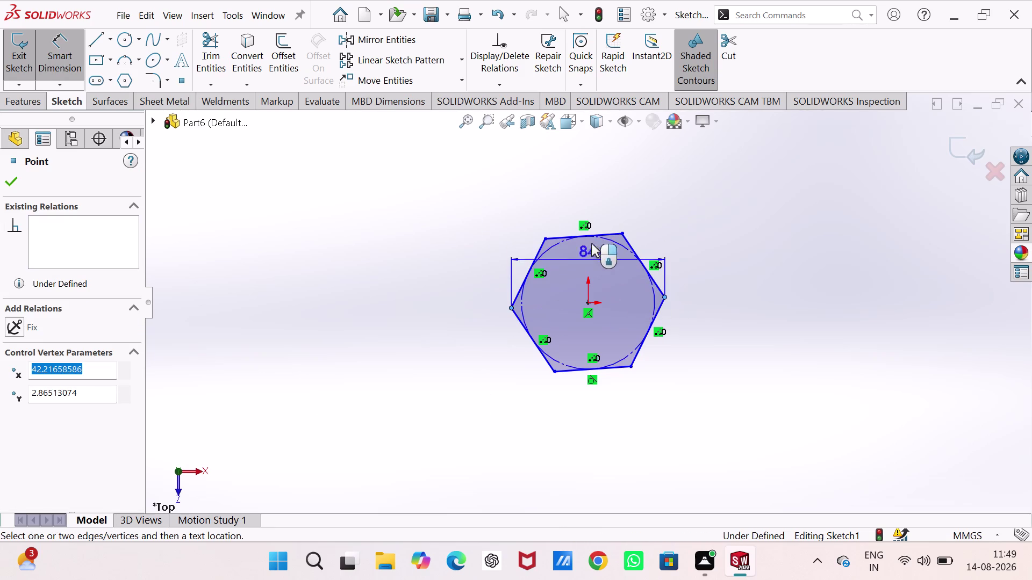
click(580, 180)
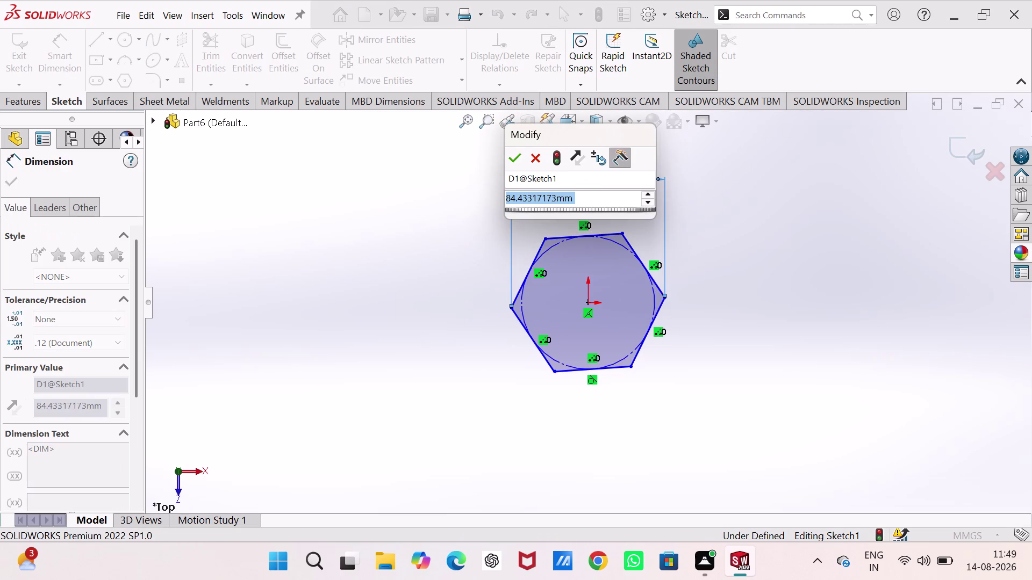
text(10)
key(Return)
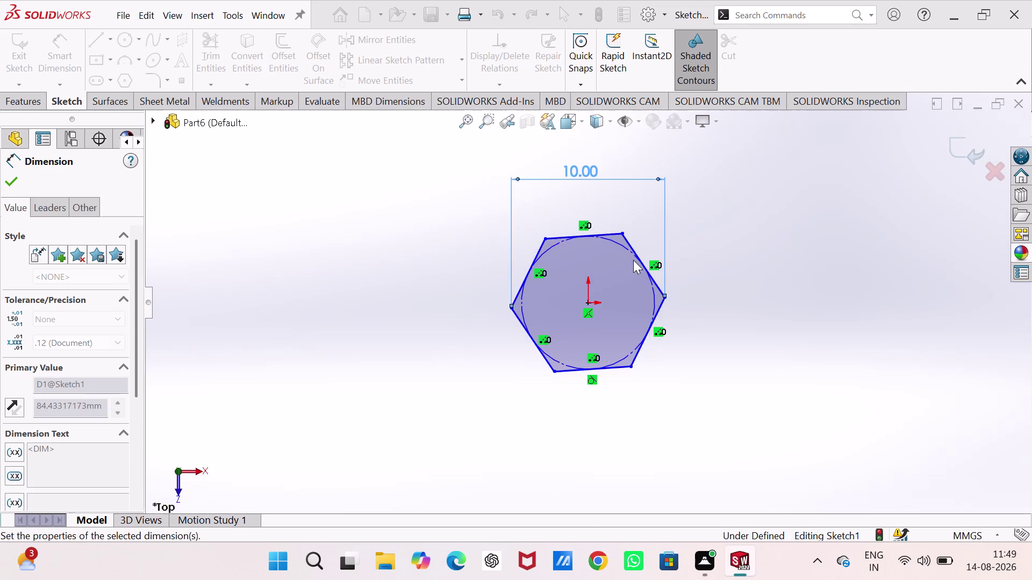
key(Escape)
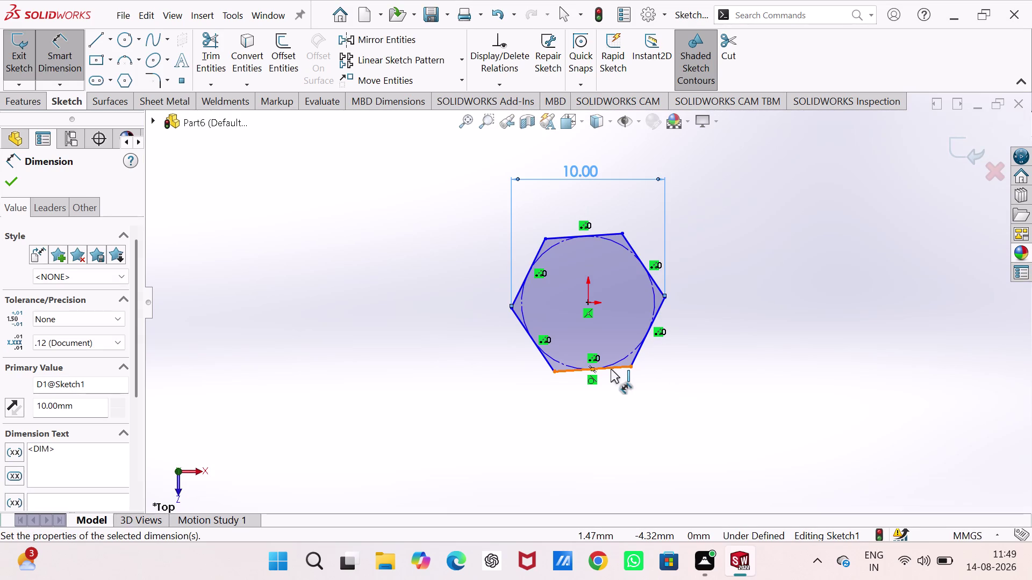
click(610, 364)
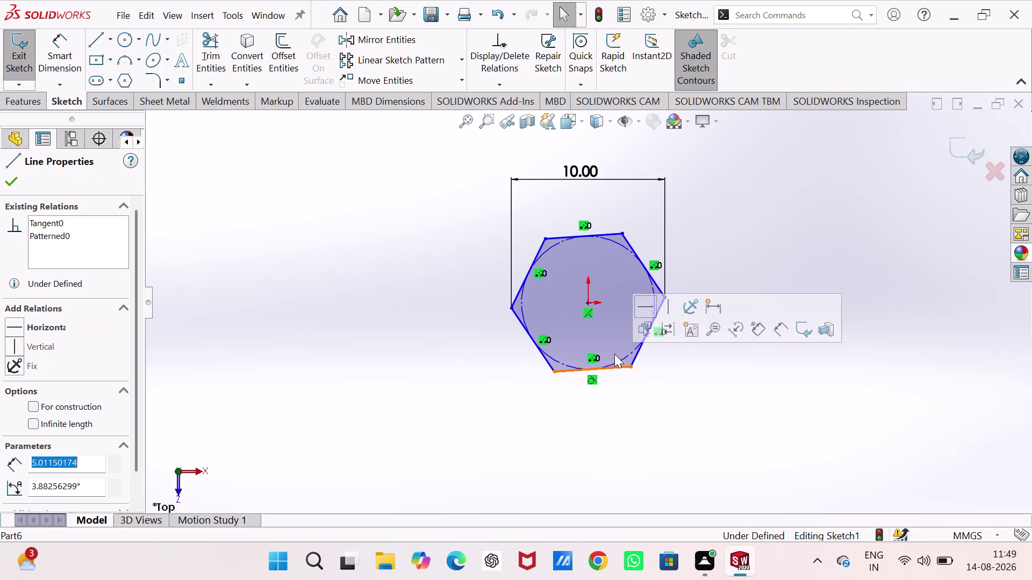
click(649, 298)
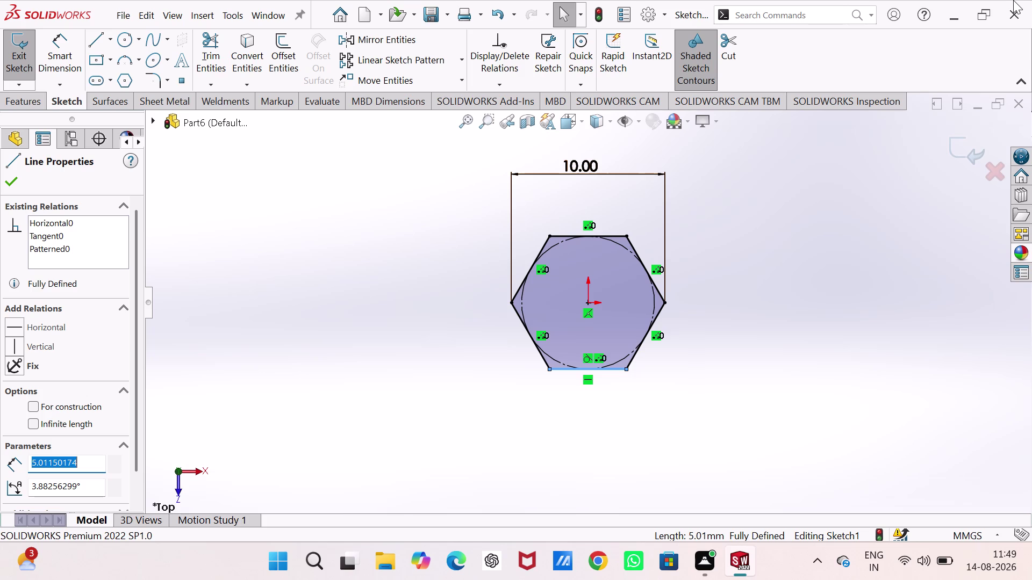
click(974, 140)
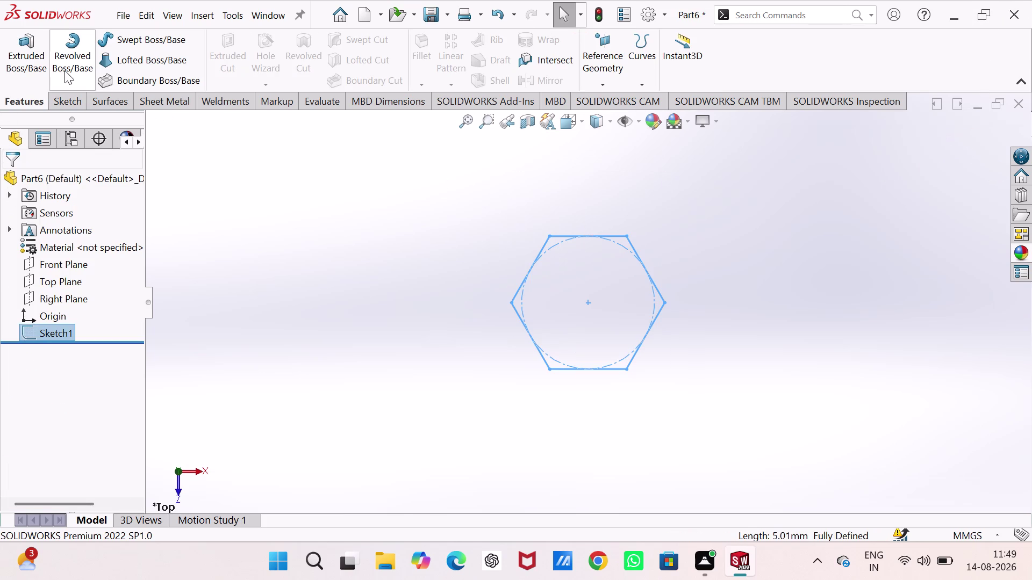
Extrude the hexagon 5 mm blind into Boss-Extrude1, then select the Front Plane.
click(33, 66)
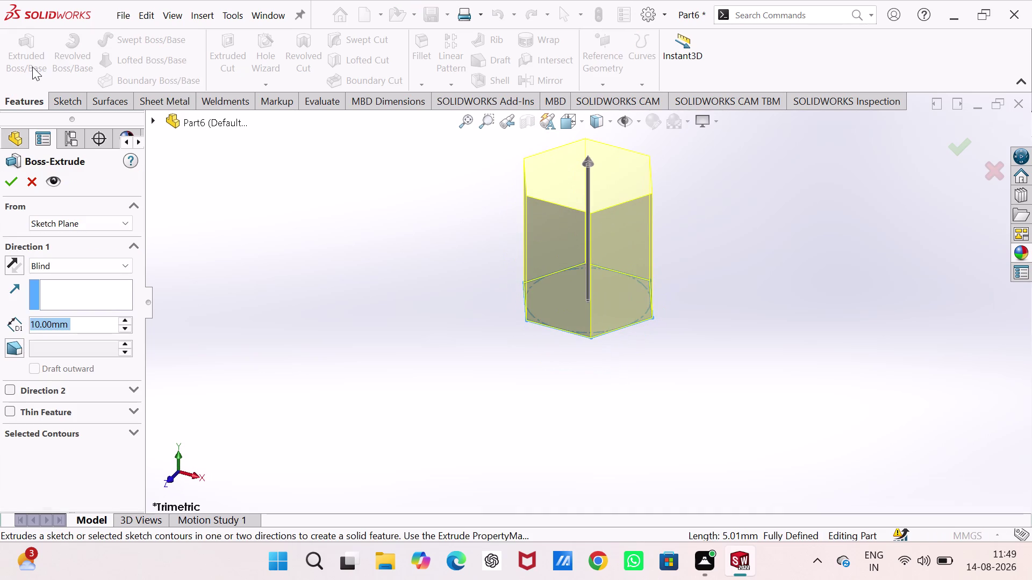
key(5)
key(Return)
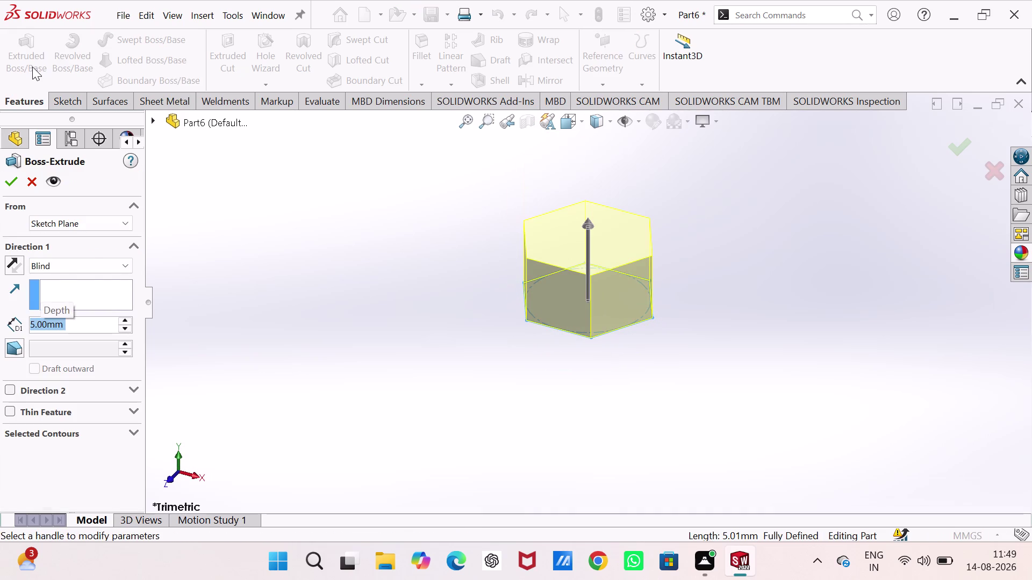
click(14, 176)
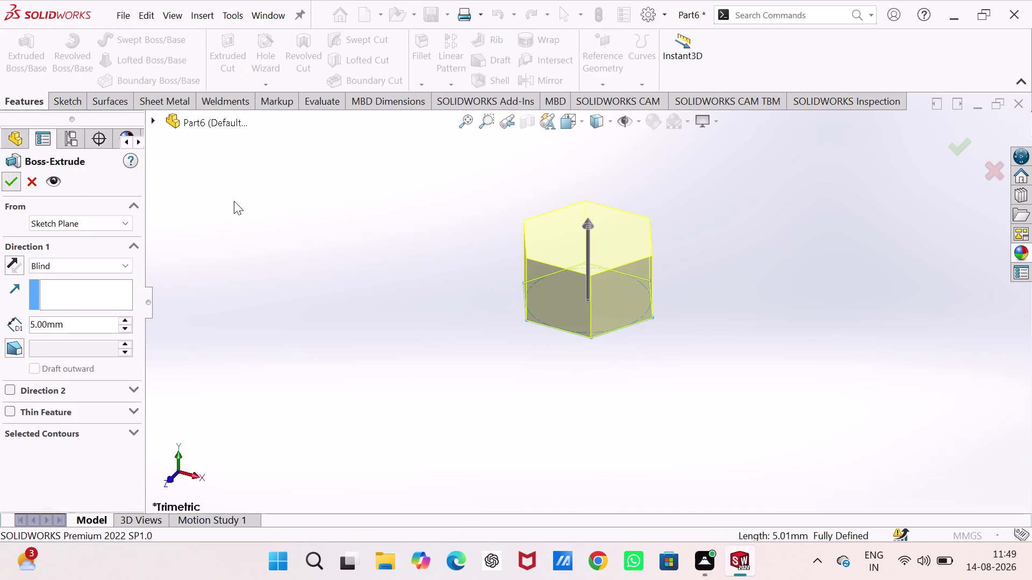
click(260, 205)
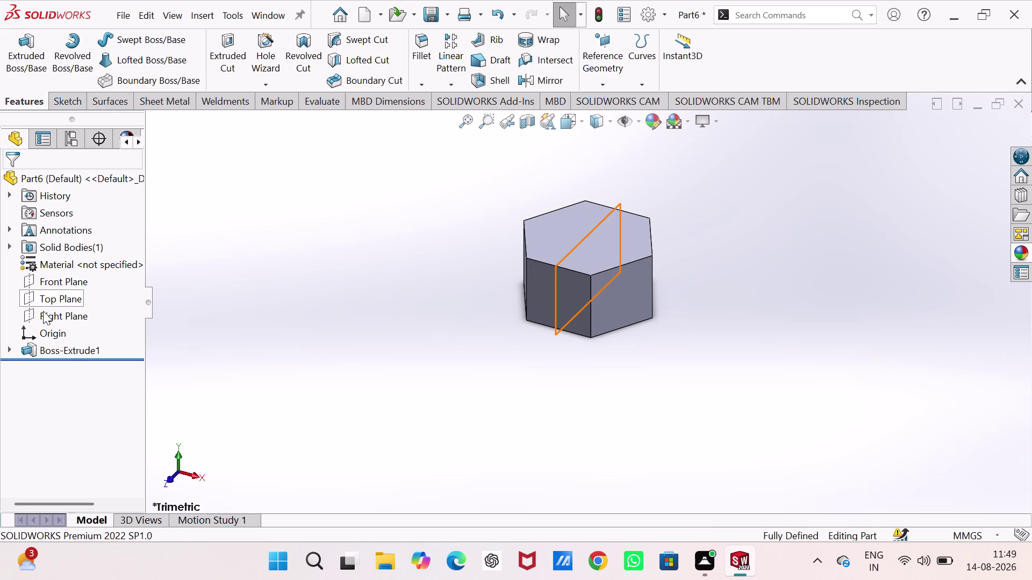
click(42, 281)
On the Front Plane, sketch a closed triangle at the prism's top-right corner.
click(55, 266)
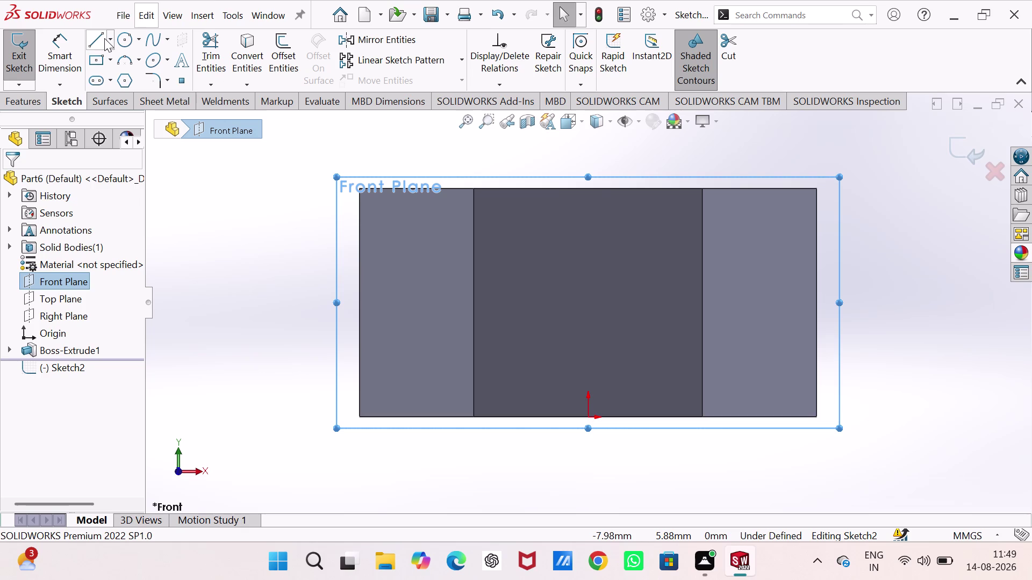
click(101, 38)
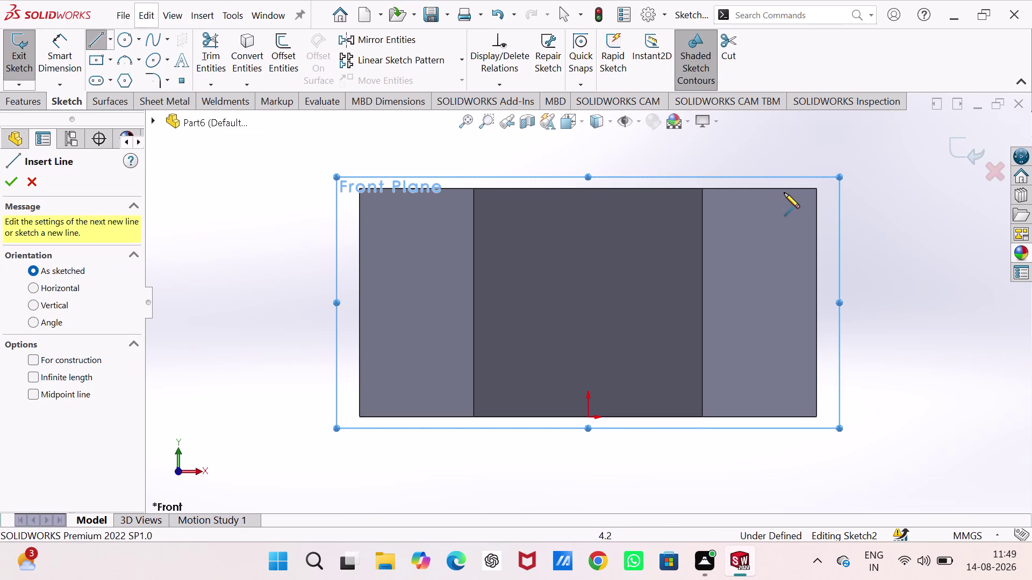
click(784, 190)
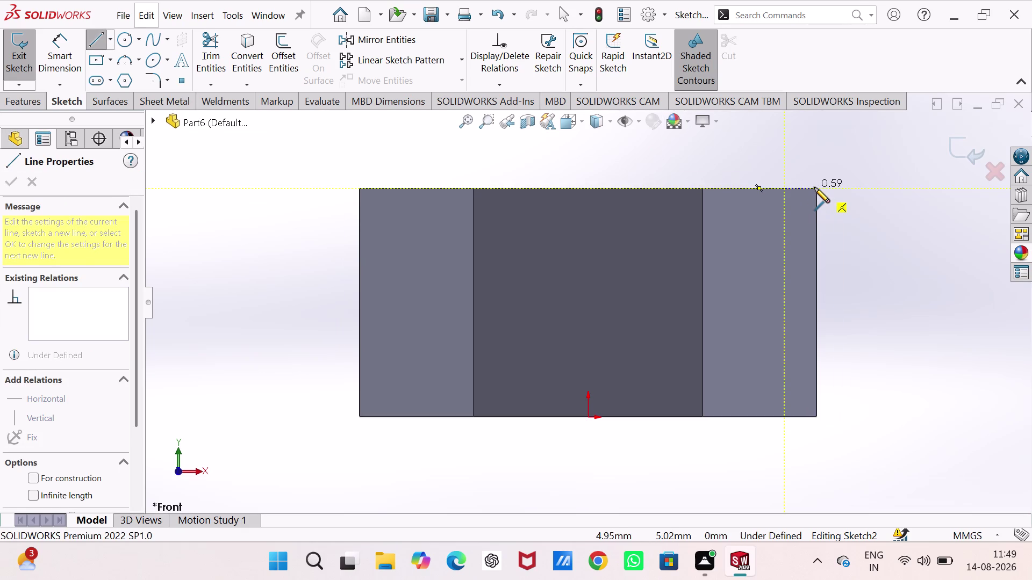
click(818, 187)
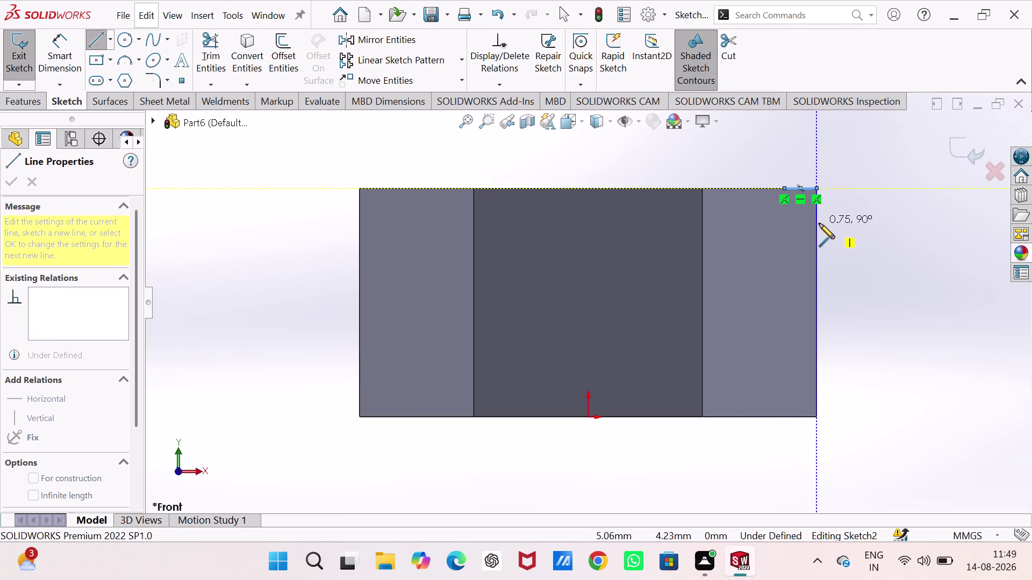
click(817, 227)
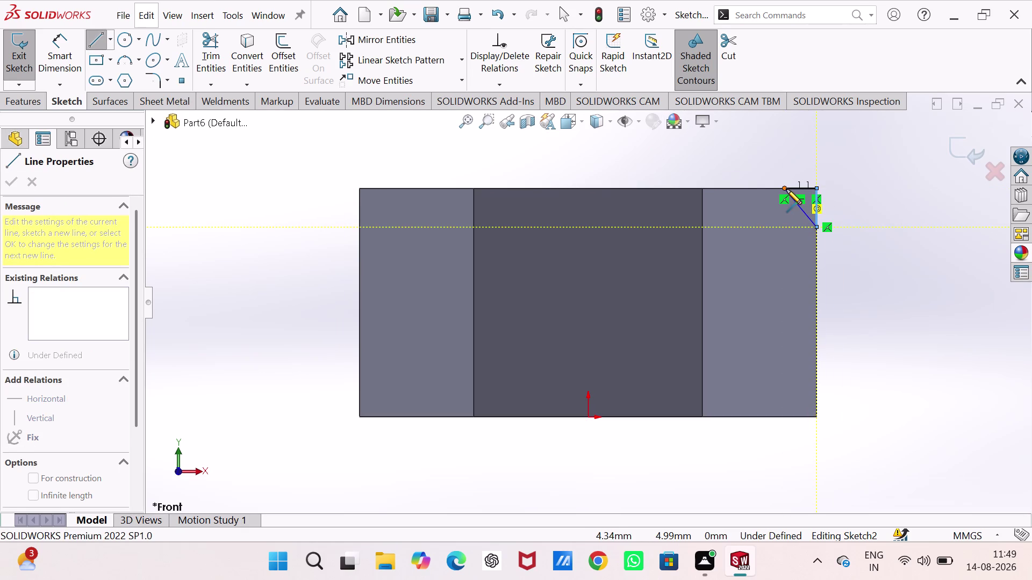
click(785, 189)
key(Escape)
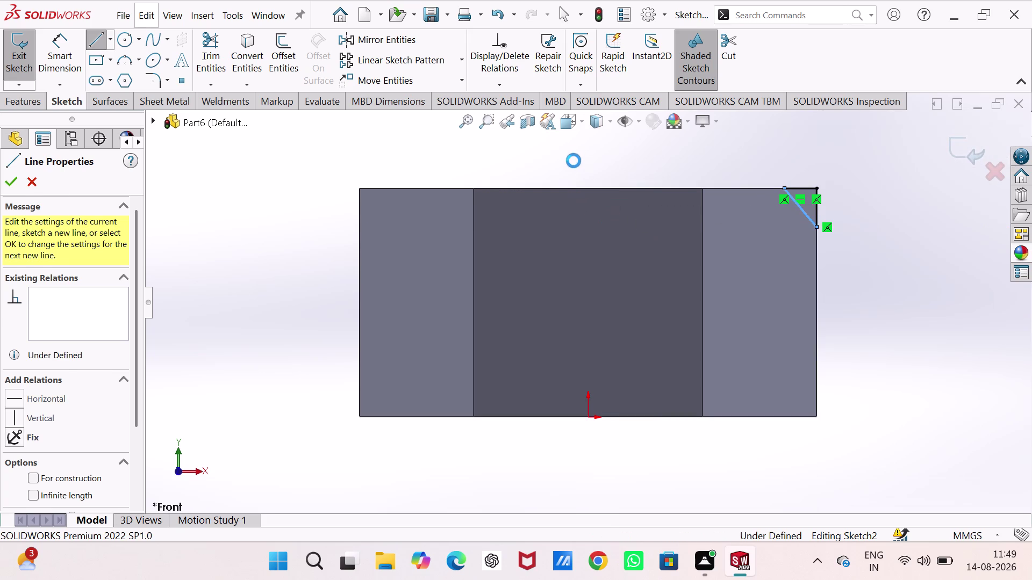
right_drag(304, 284, 303, 63)
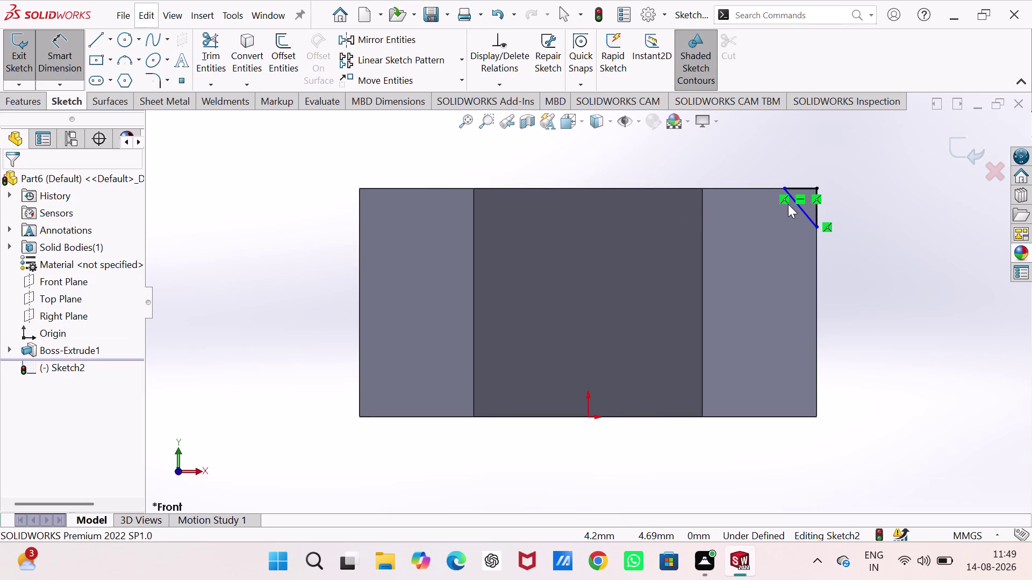
Dimension the triangle's top and vertical legs to 1.00 mm each.
click(803, 189)
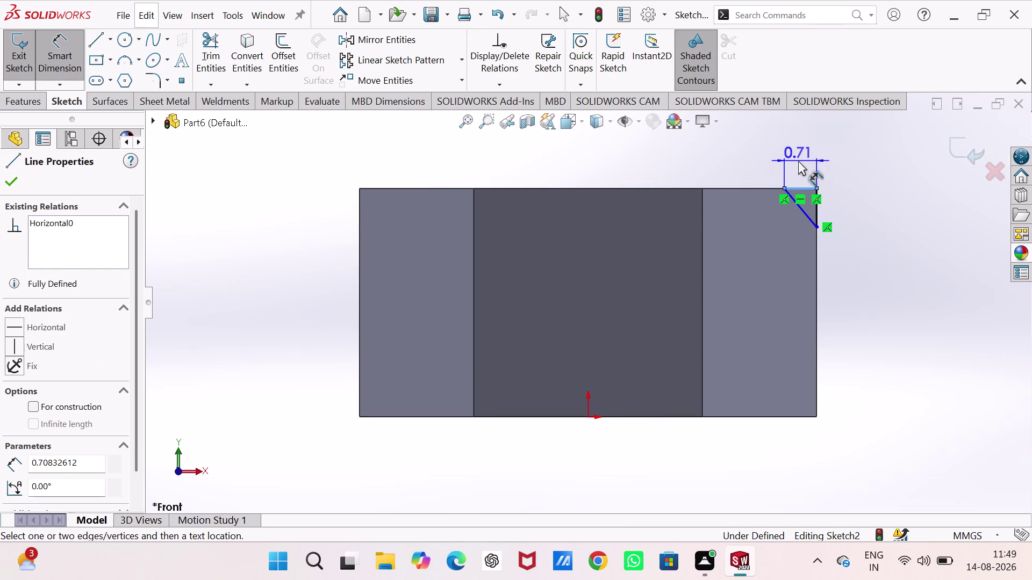
click(798, 161)
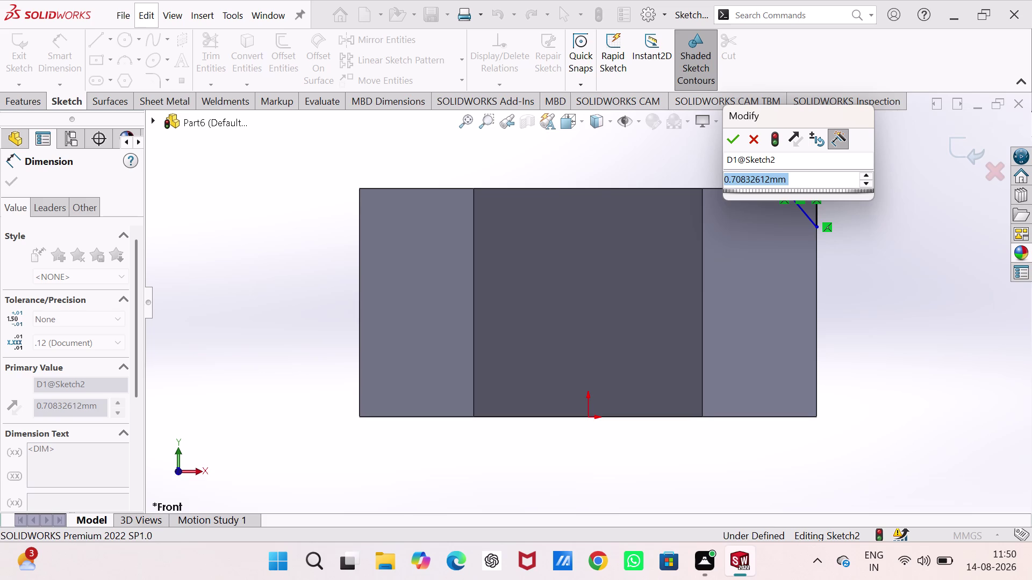
key(1)
key(Return)
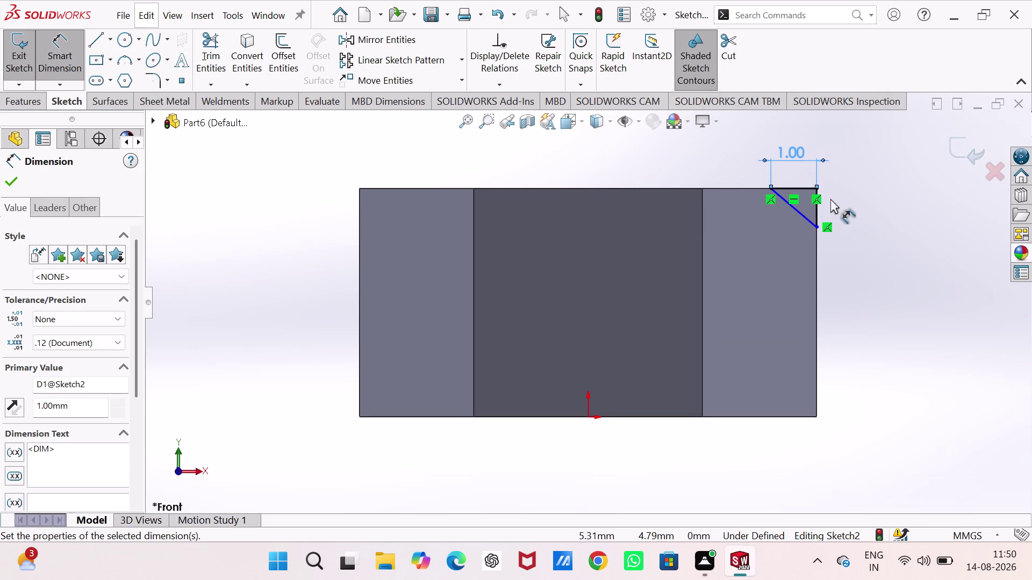
click(816, 219)
click(885, 215)
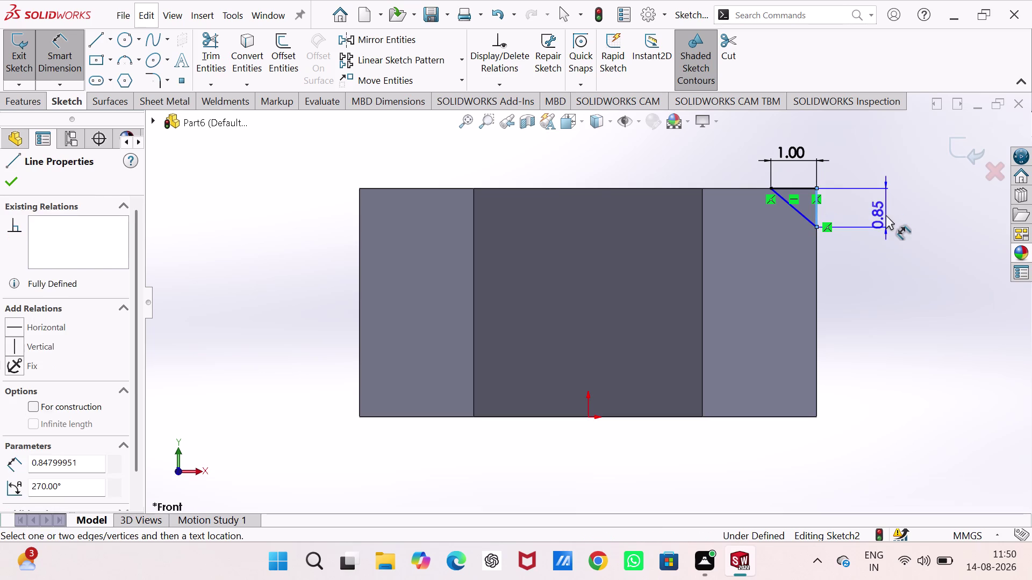
key(1)
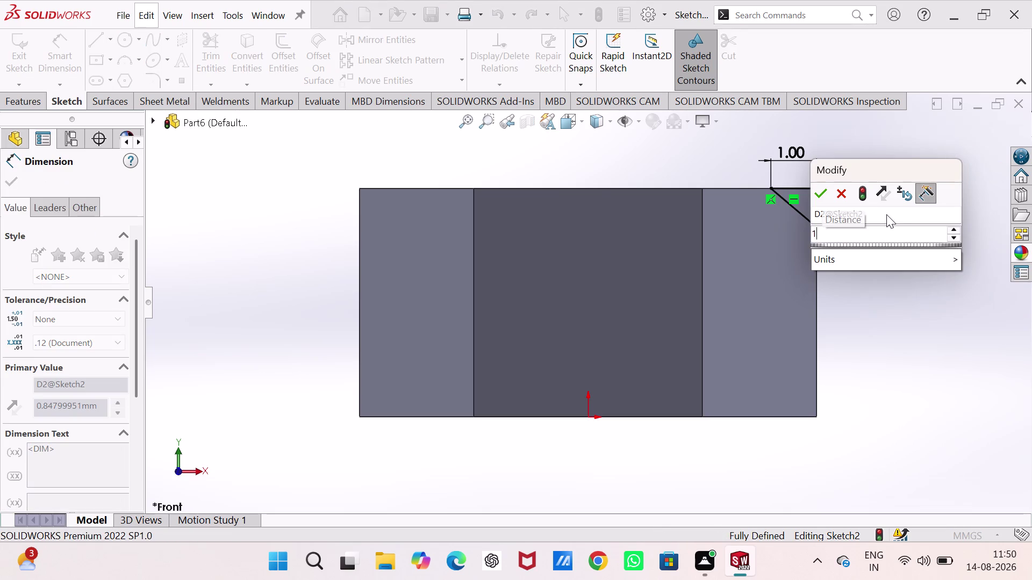
key(Return)
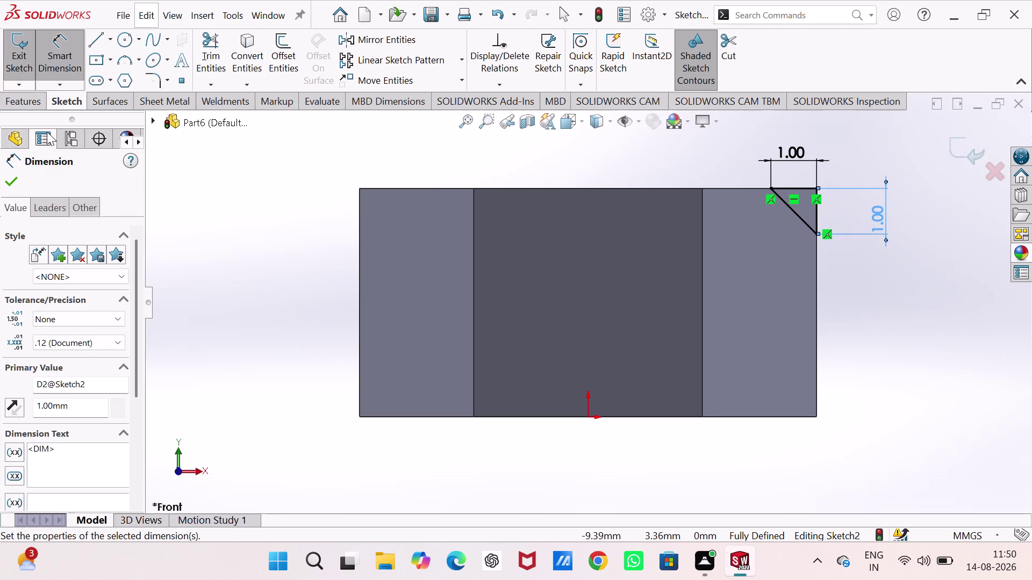
click(108, 36)
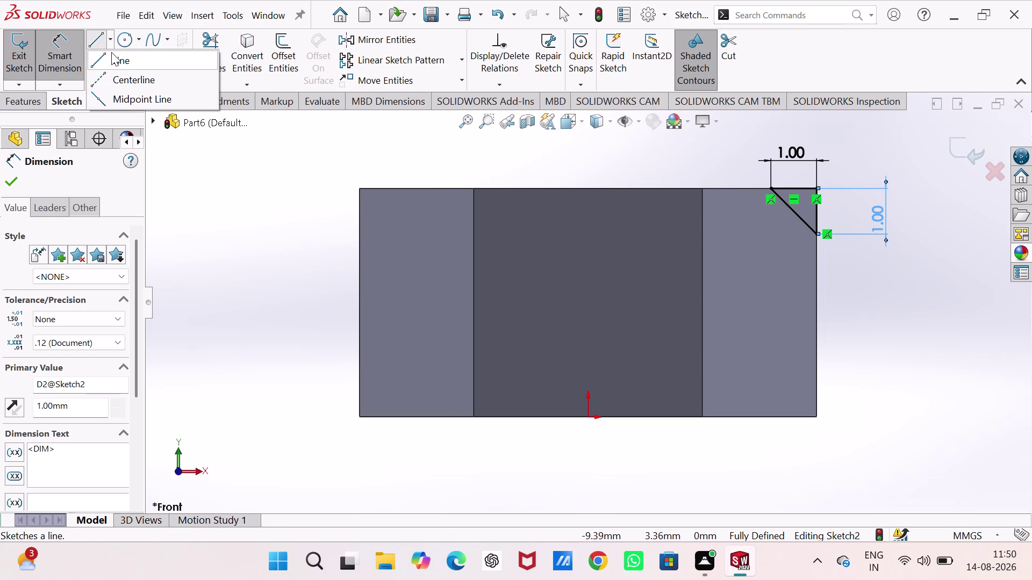
Draw a vertical centerline from the origin to the top edge and exit the sketch.
click(118, 76)
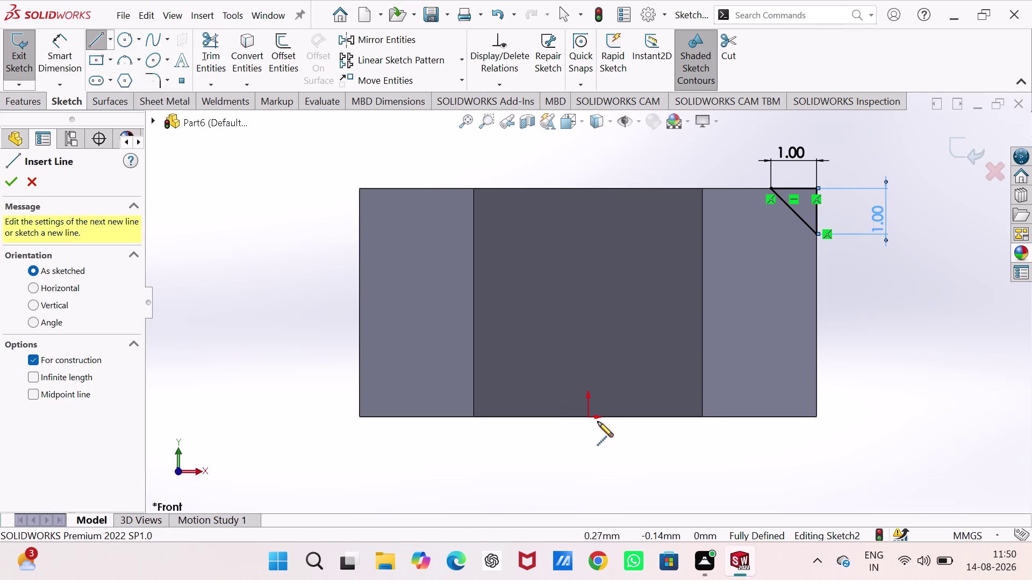
click(587, 417)
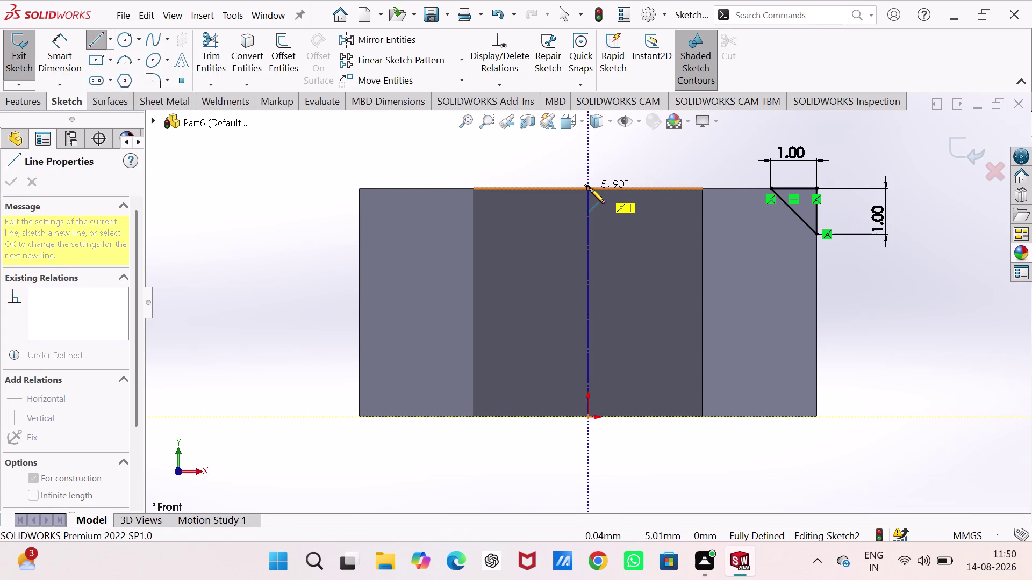
click(590, 188)
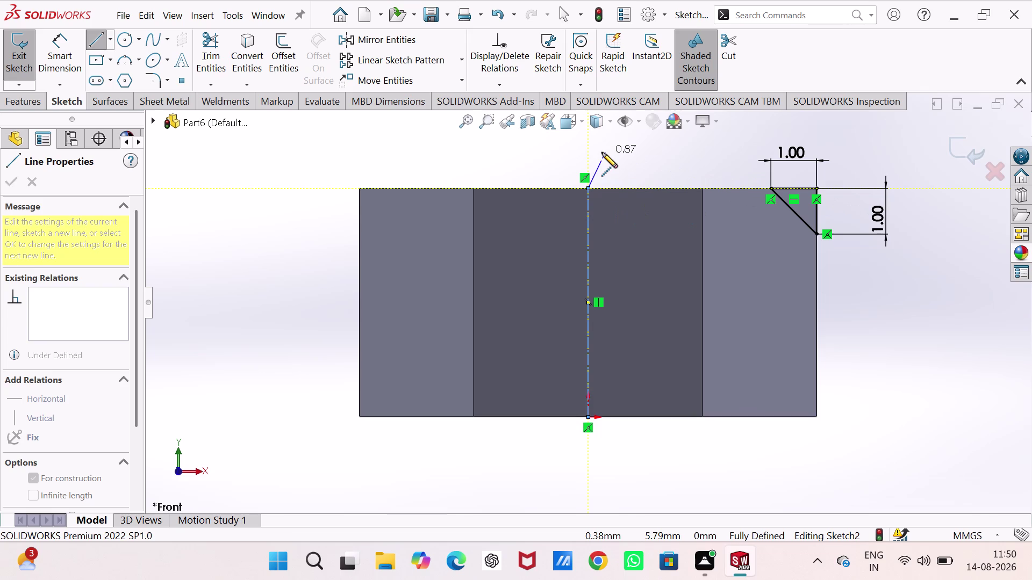
key(Escape)
click(962, 153)
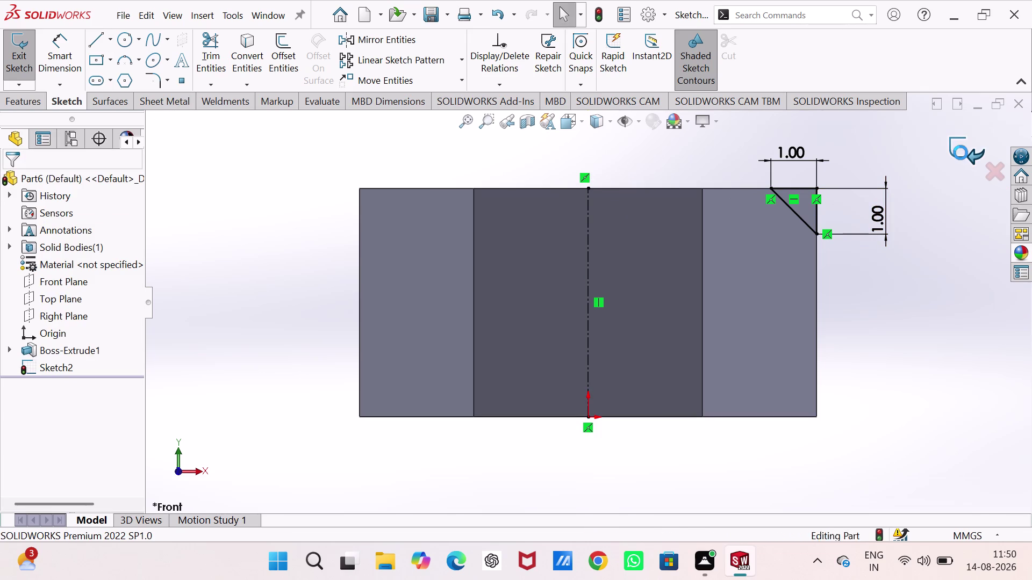
middle_drag(833, 215, 834, 353)
click(900, 223)
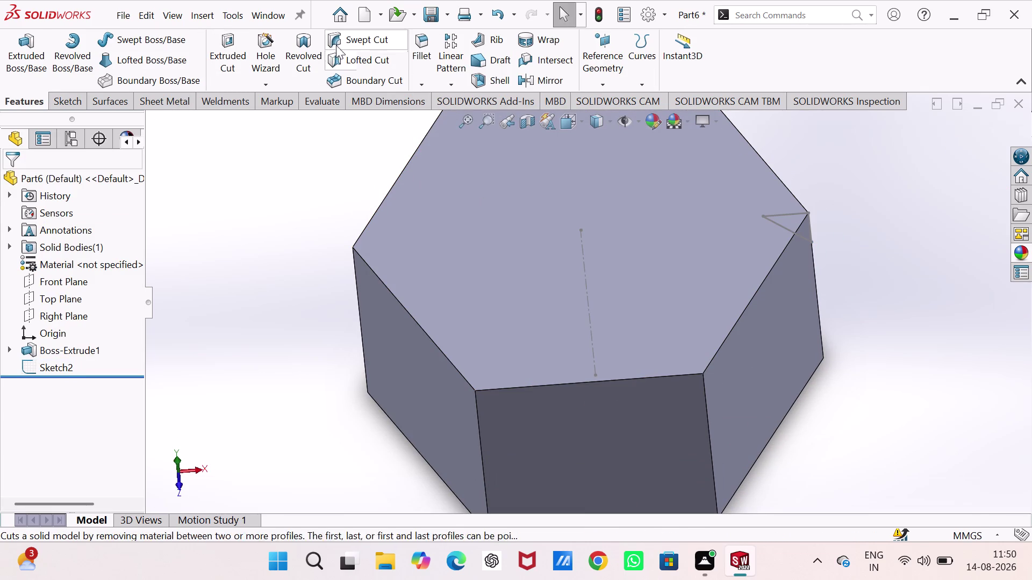
click(300, 38)
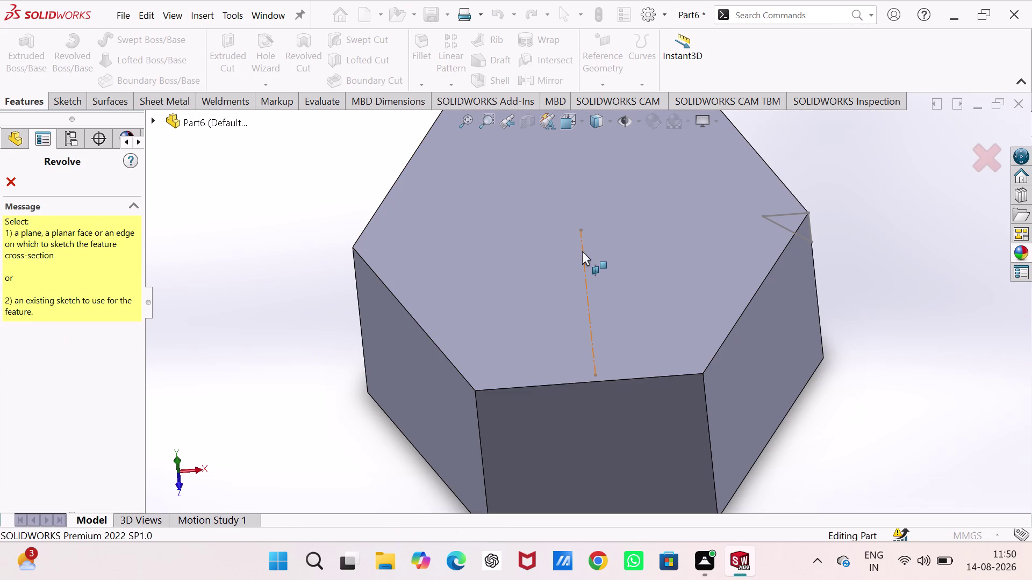
Revolve-cut the triangle about the centerline, then start a sketch on the bottom face.
click(582, 251)
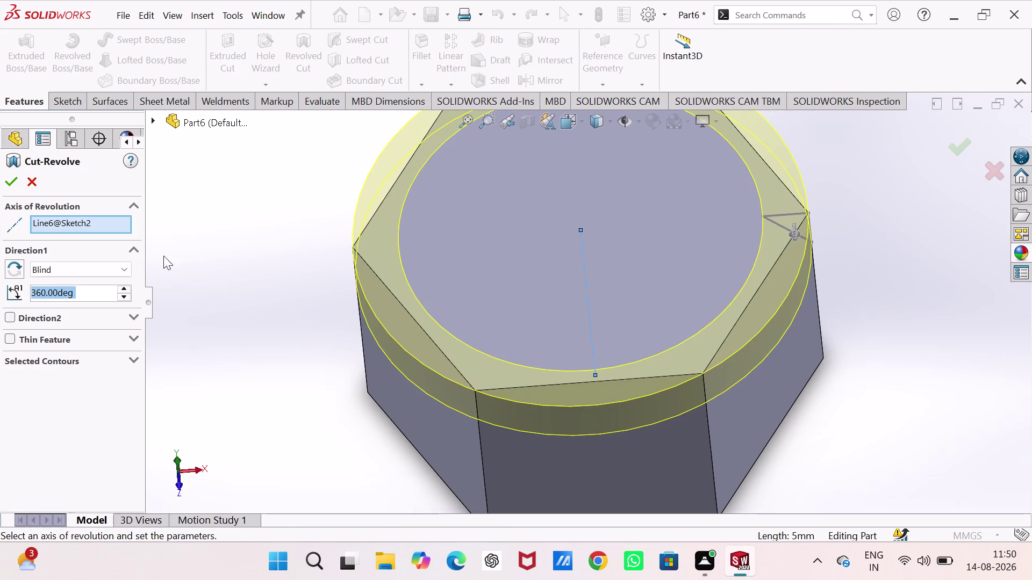
click(11, 184)
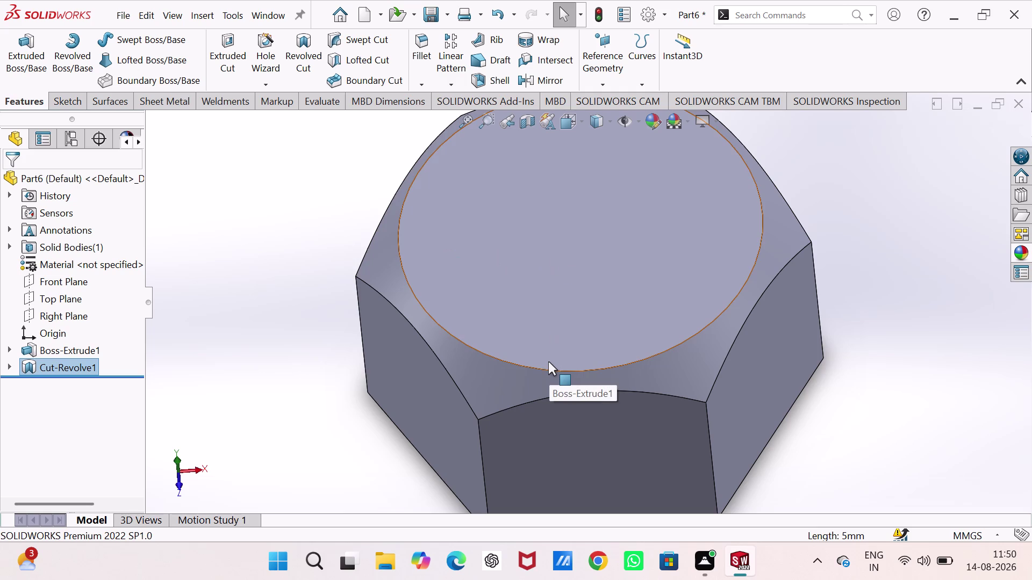
middle_drag(548, 362, 473, 115)
click(556, 323)
click(617, 283)
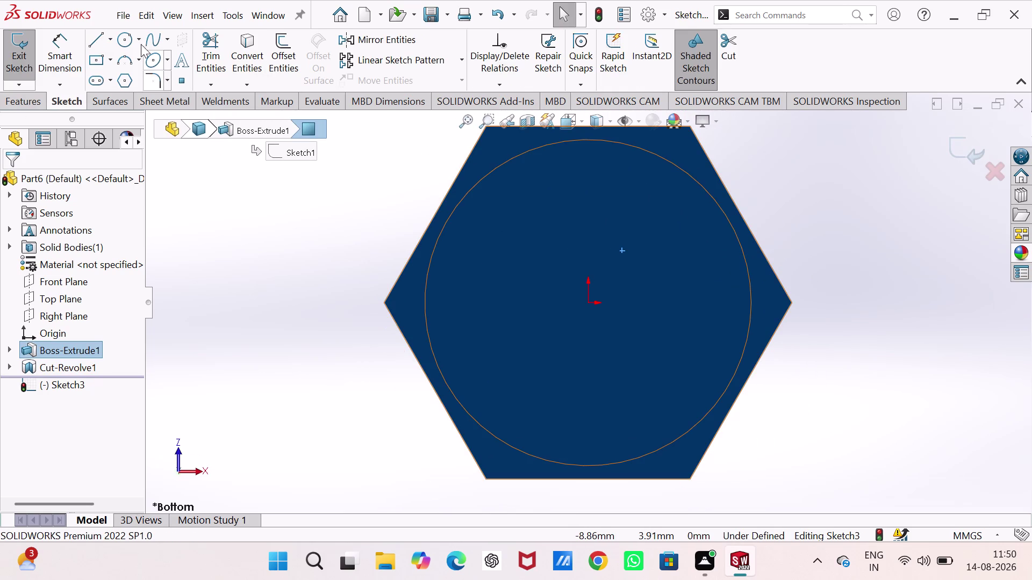
Draw an origin-centred circle with a 4 mm diameter on the bottom face.
click(123, 43)
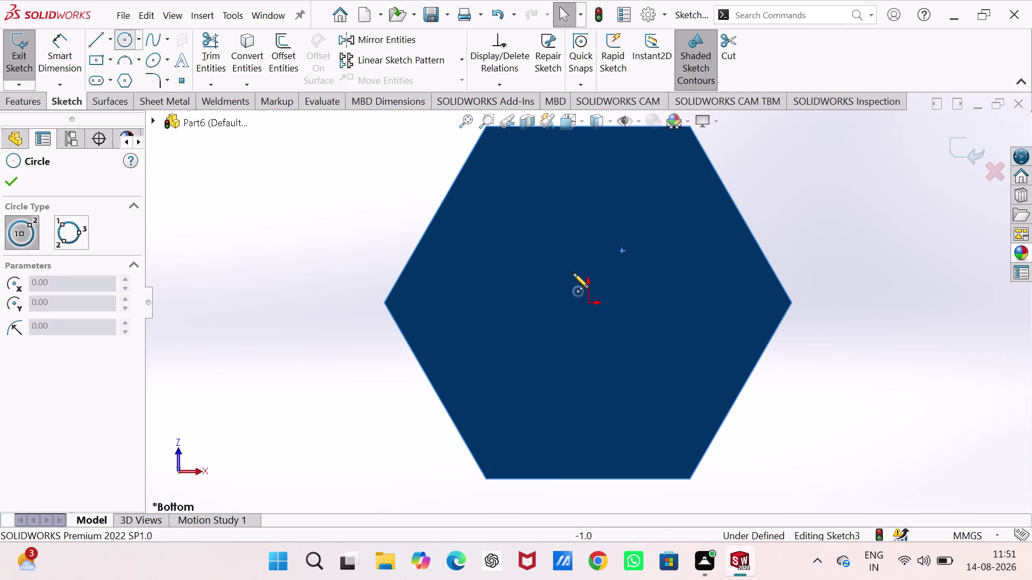
click(588, 303)
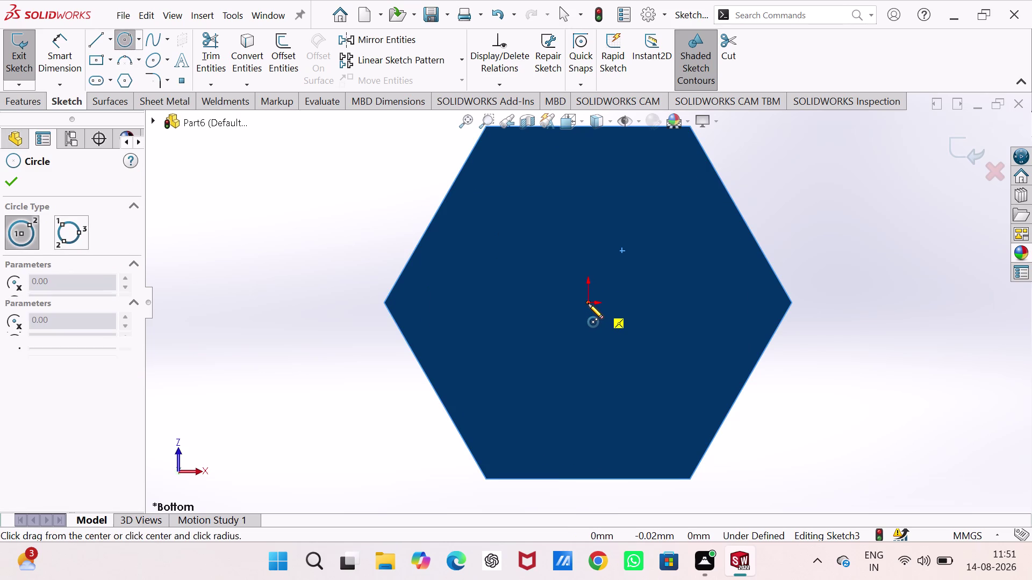
click(623, 385)
right_drag(882, 448, 886, 334)
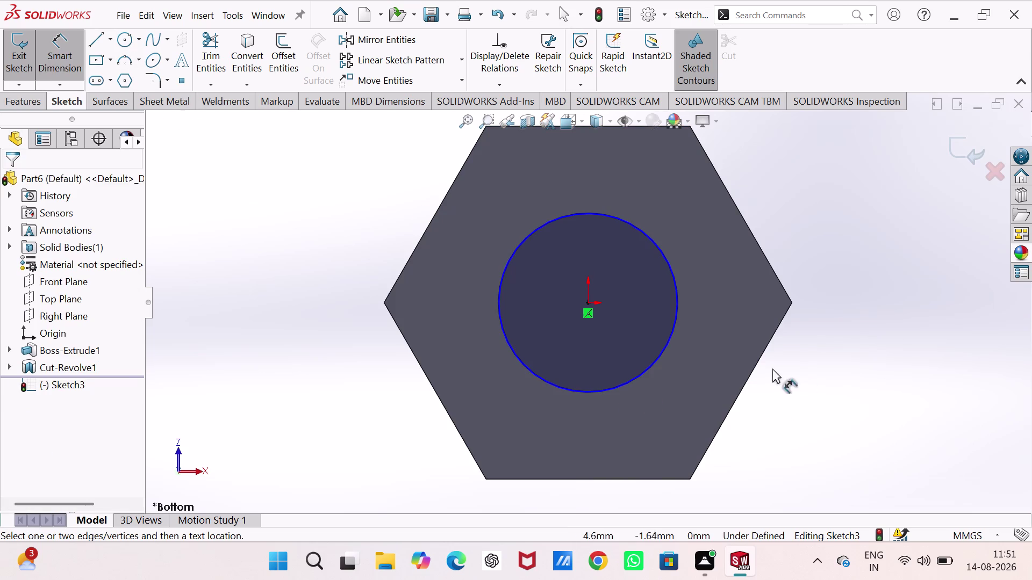
click(679, 315)
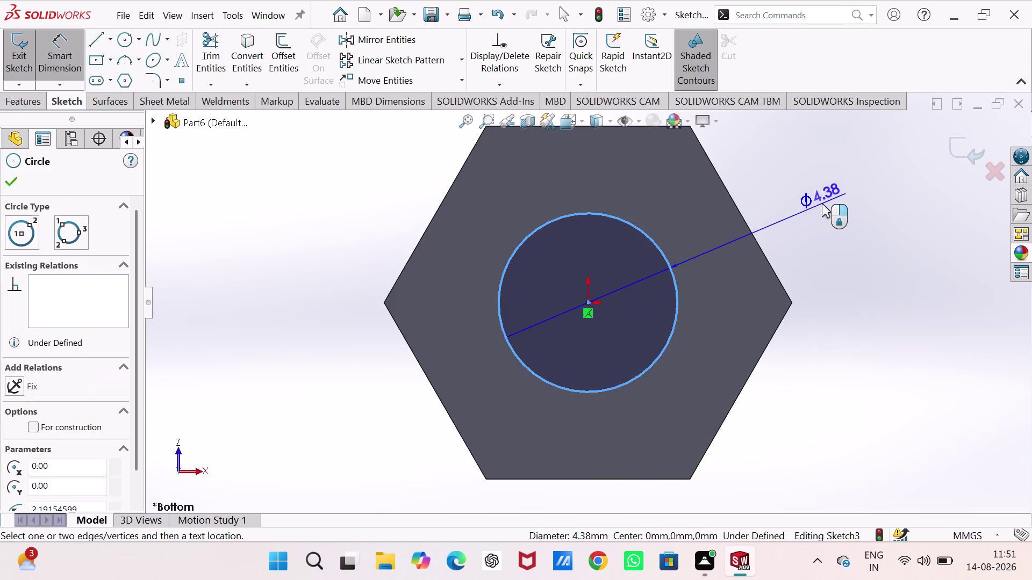
click(821, 204)
key(4)
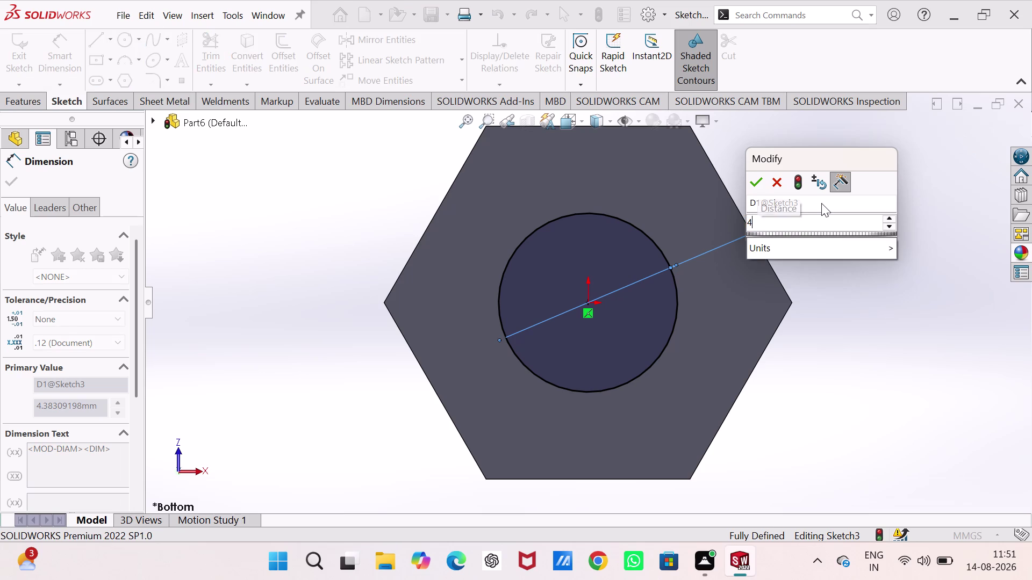
key(Return)
click(963, 159)
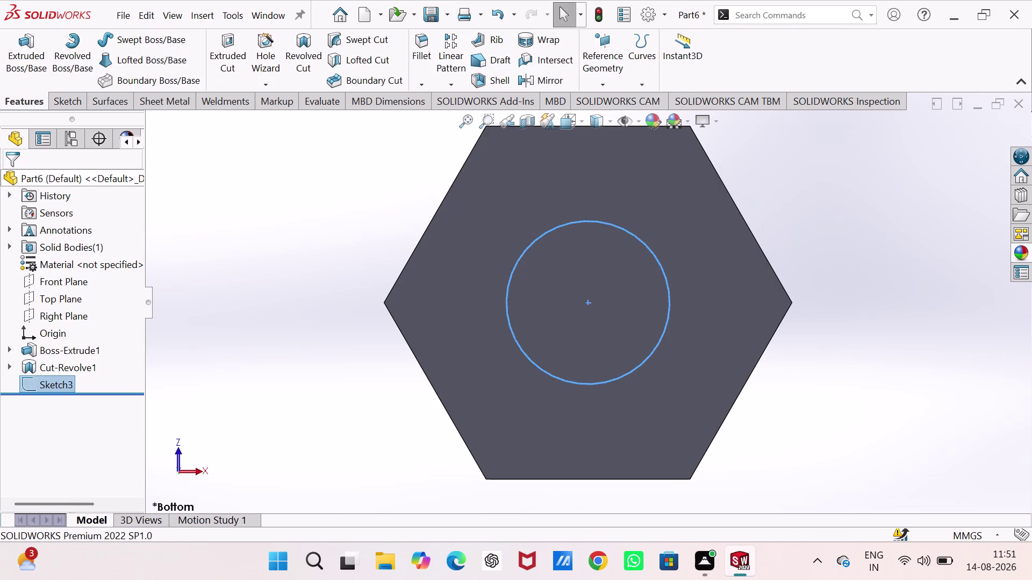
click(294, 43)
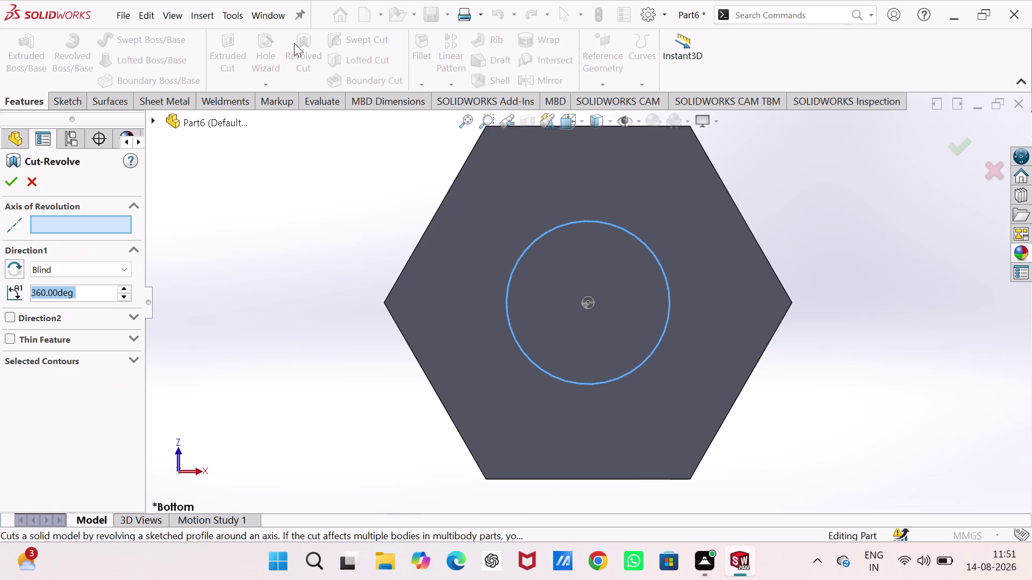
Replace the revolved cut with a Through All extruded cut from the circle.
click(32, 179)
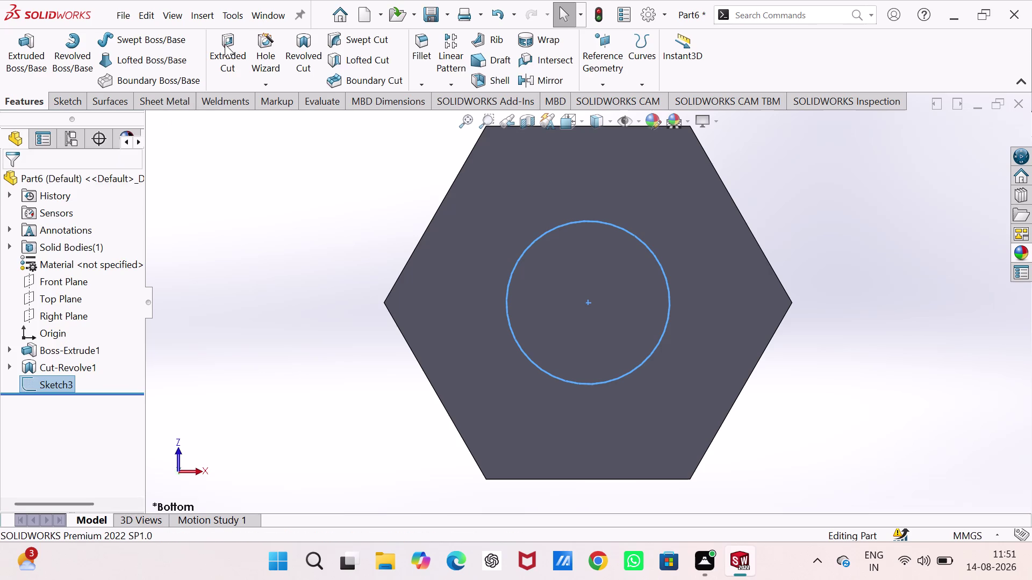
click(224, 44)
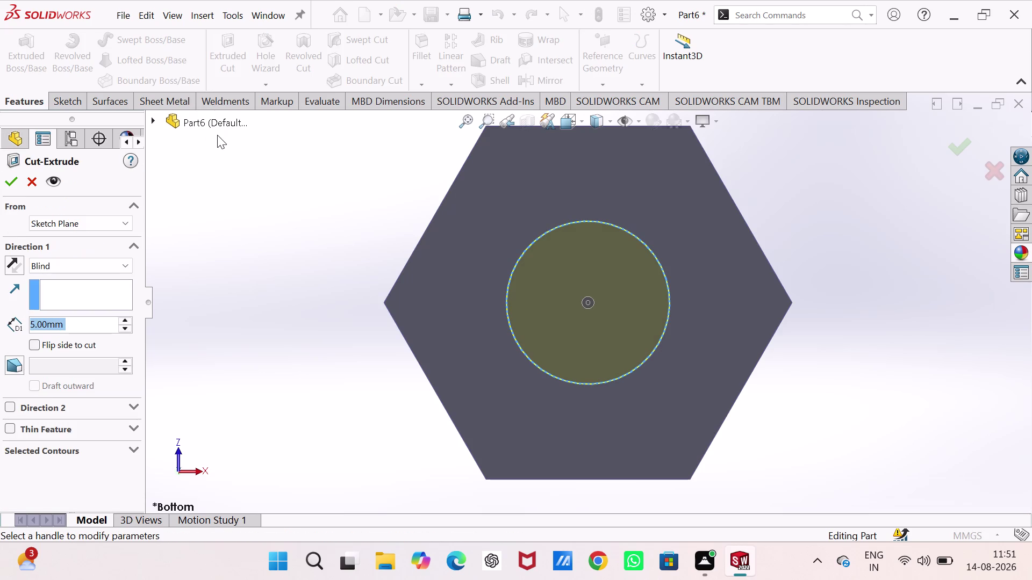
click(77, 262)
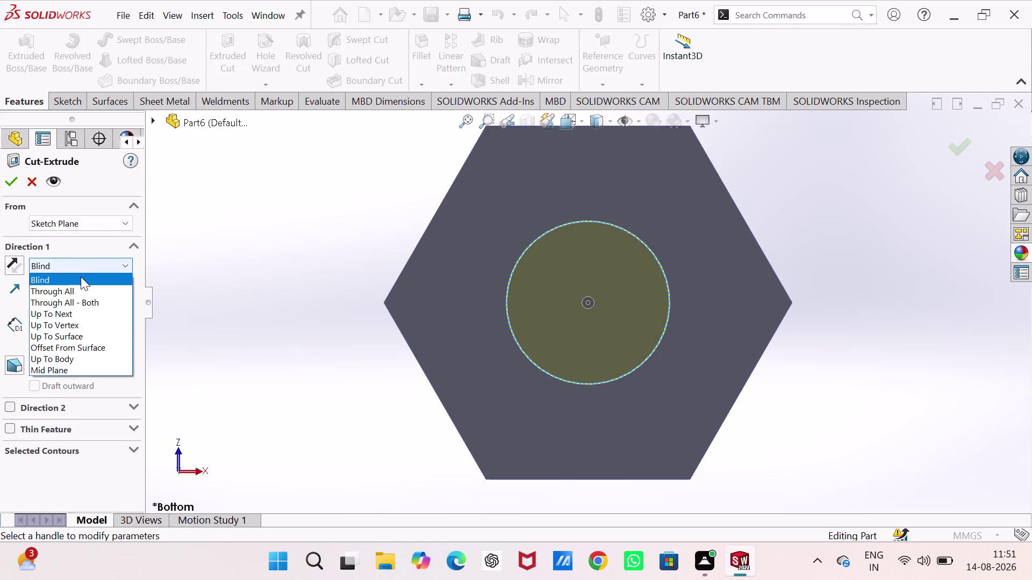
click(85, 289)
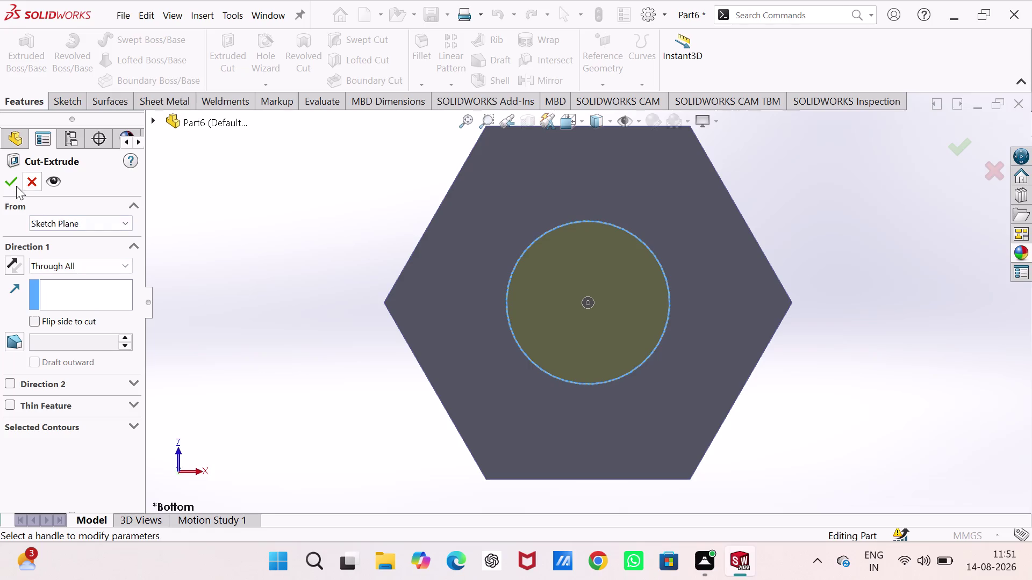
click(14, 184)
middle_drag(219, 250, 222, 272)
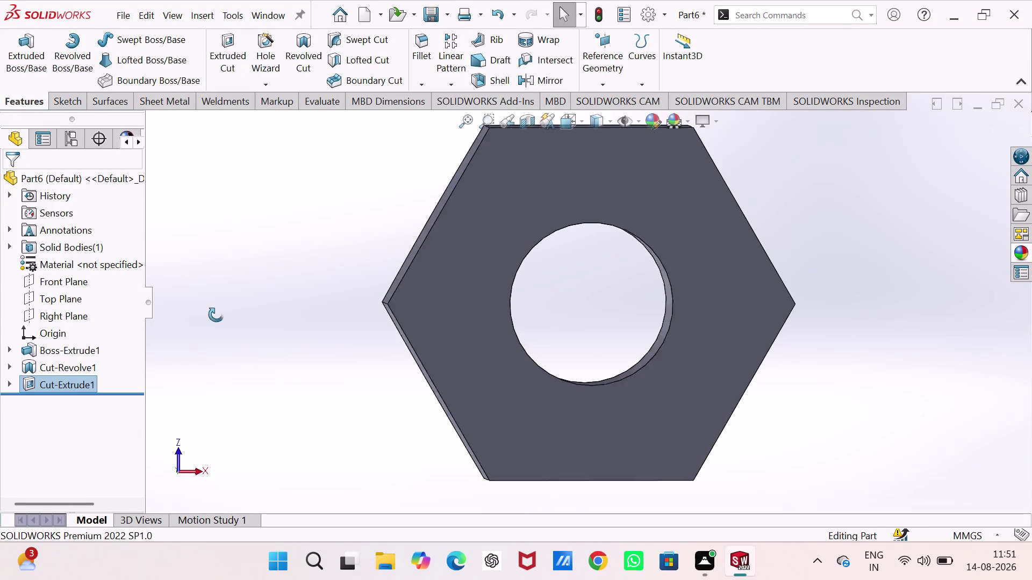
middle_drag(222, 272, 171, 506)
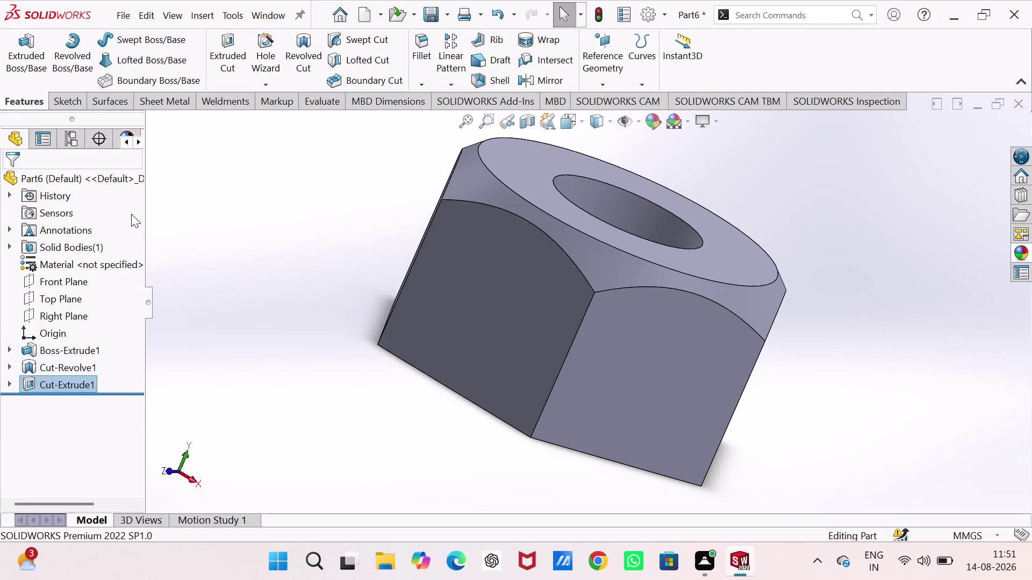
right_click(115, 258)
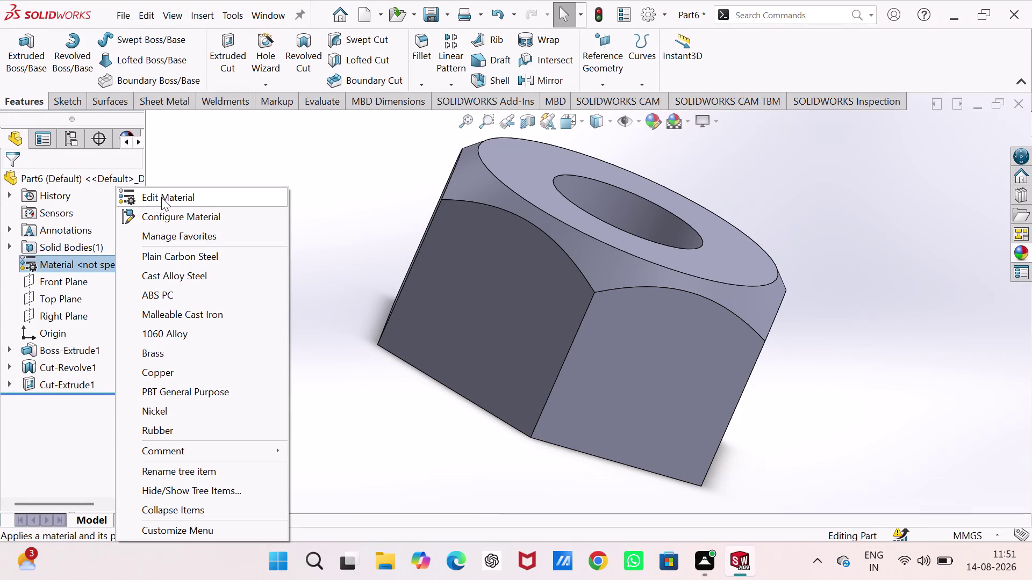
Assign 1023 Carbon Steel Sheet (SS) from the Steel library to the part.
click(161, 198)
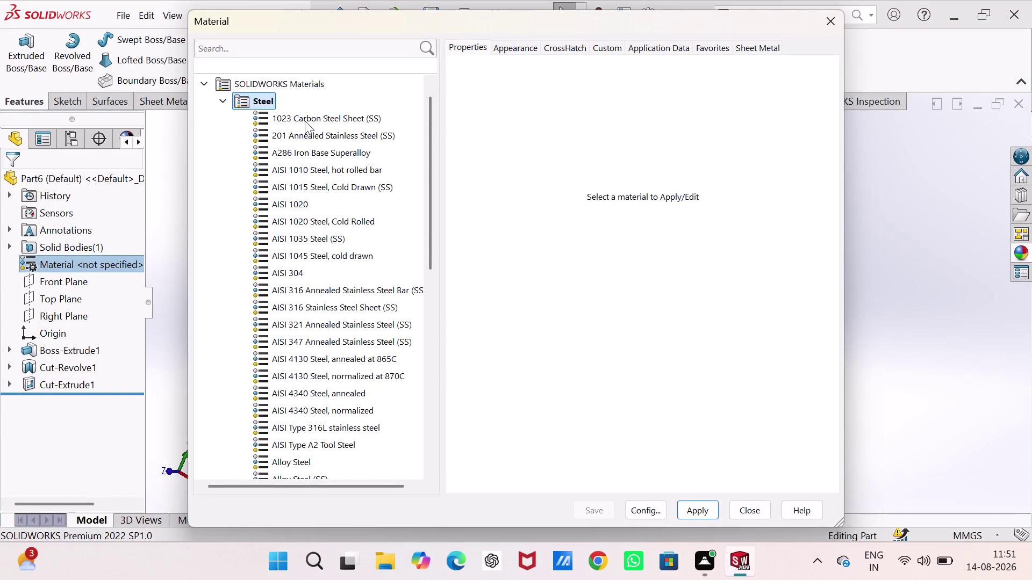
click(305, 121)
click(699, 507)
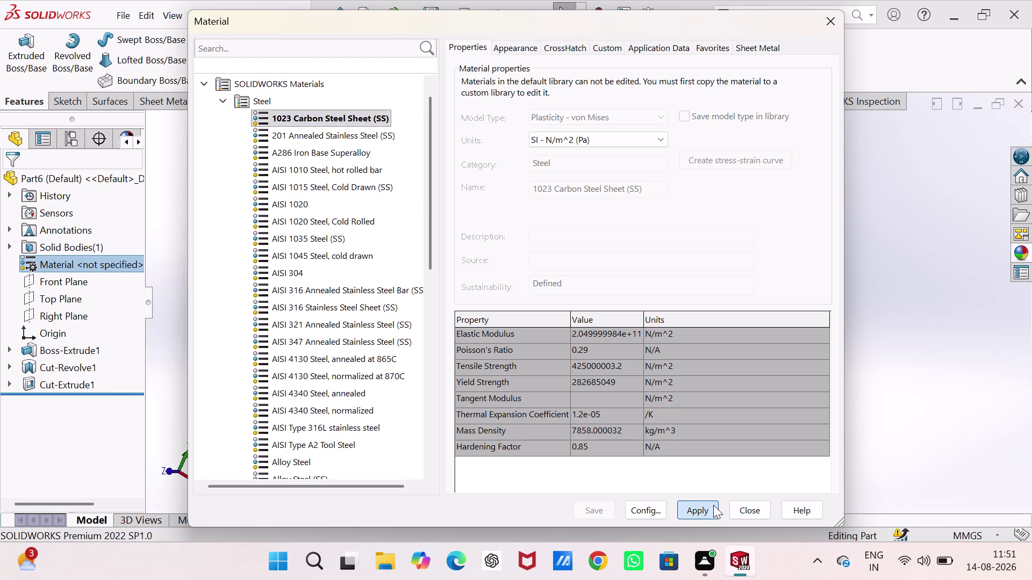
click(744, 505)
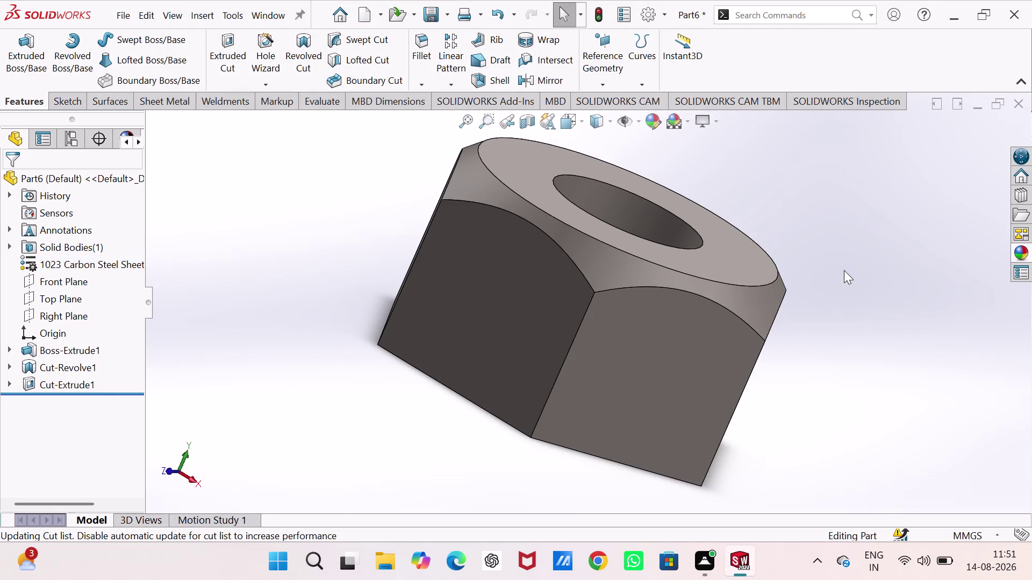
key(ctrl+s)
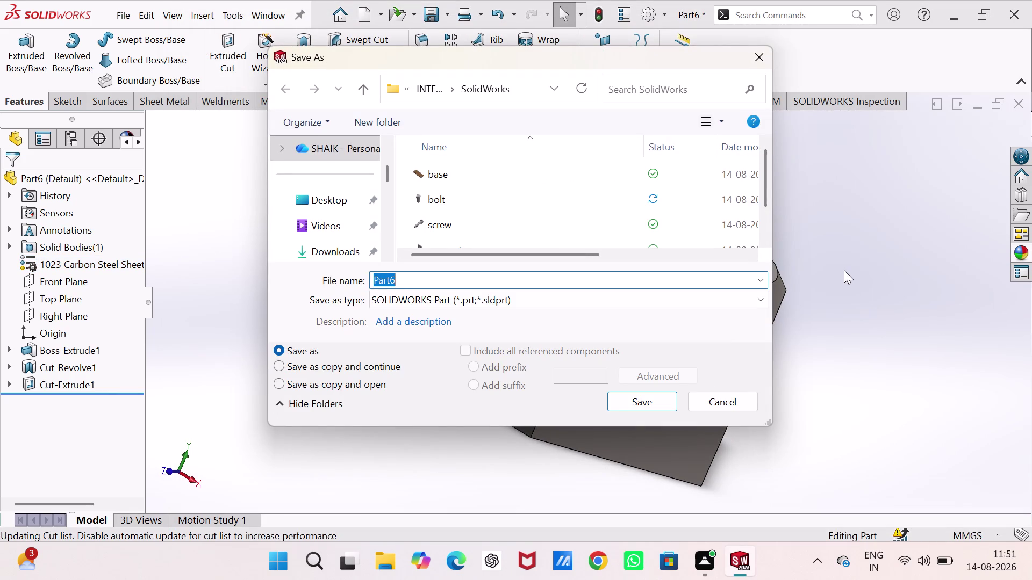
Save the file as 'nut', correcting a mistyped file name first.
key(b)
text(ol)
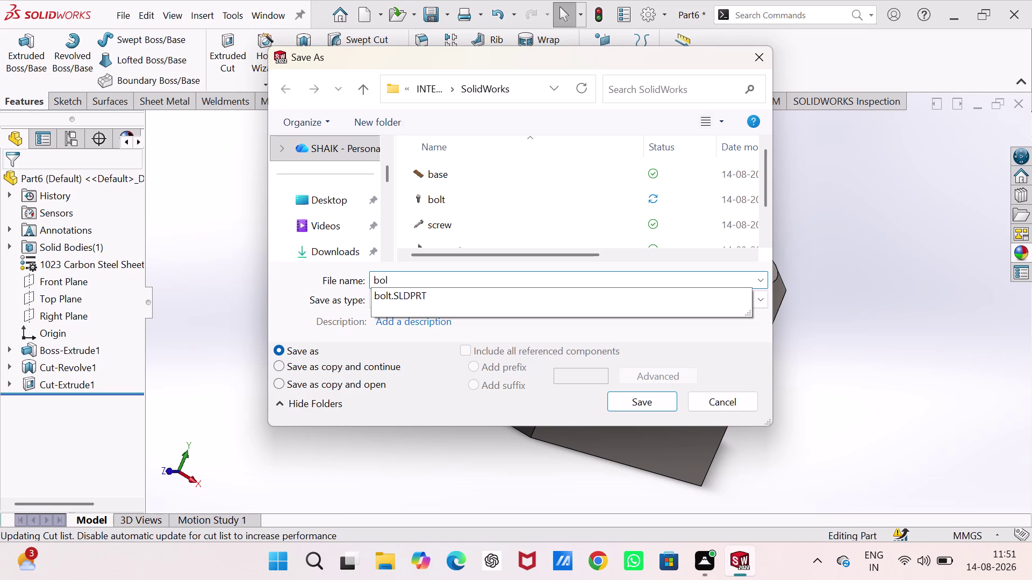
key(BackSpace)
key(BackSpace)
key(BackSpace)
key(BackSpace)
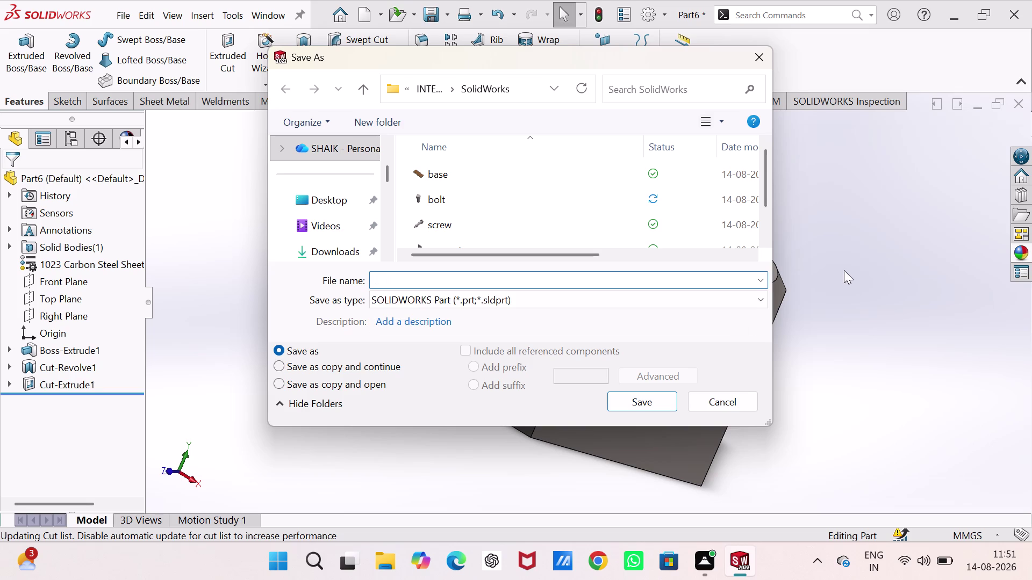
text(nut)
key(Return)
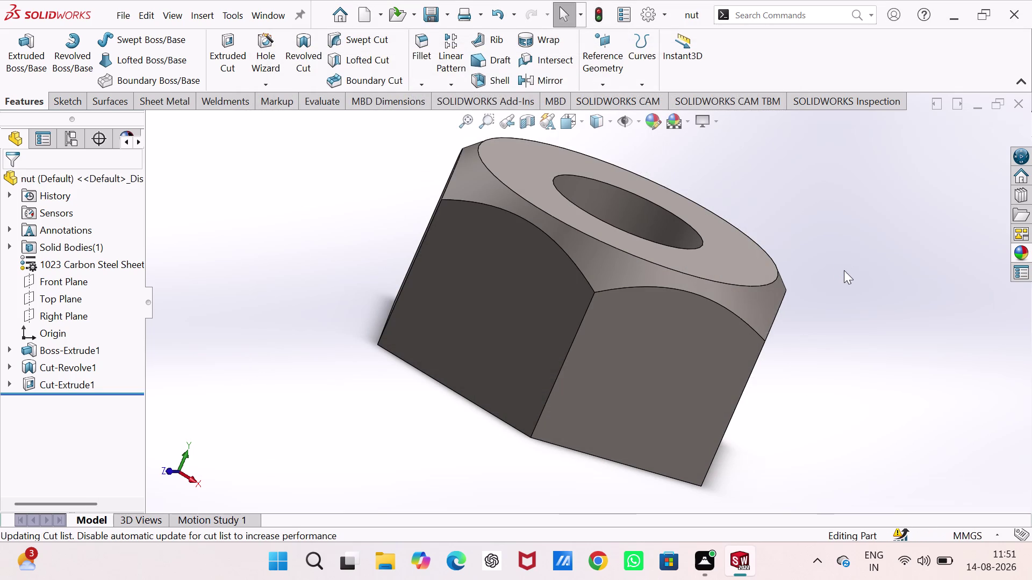